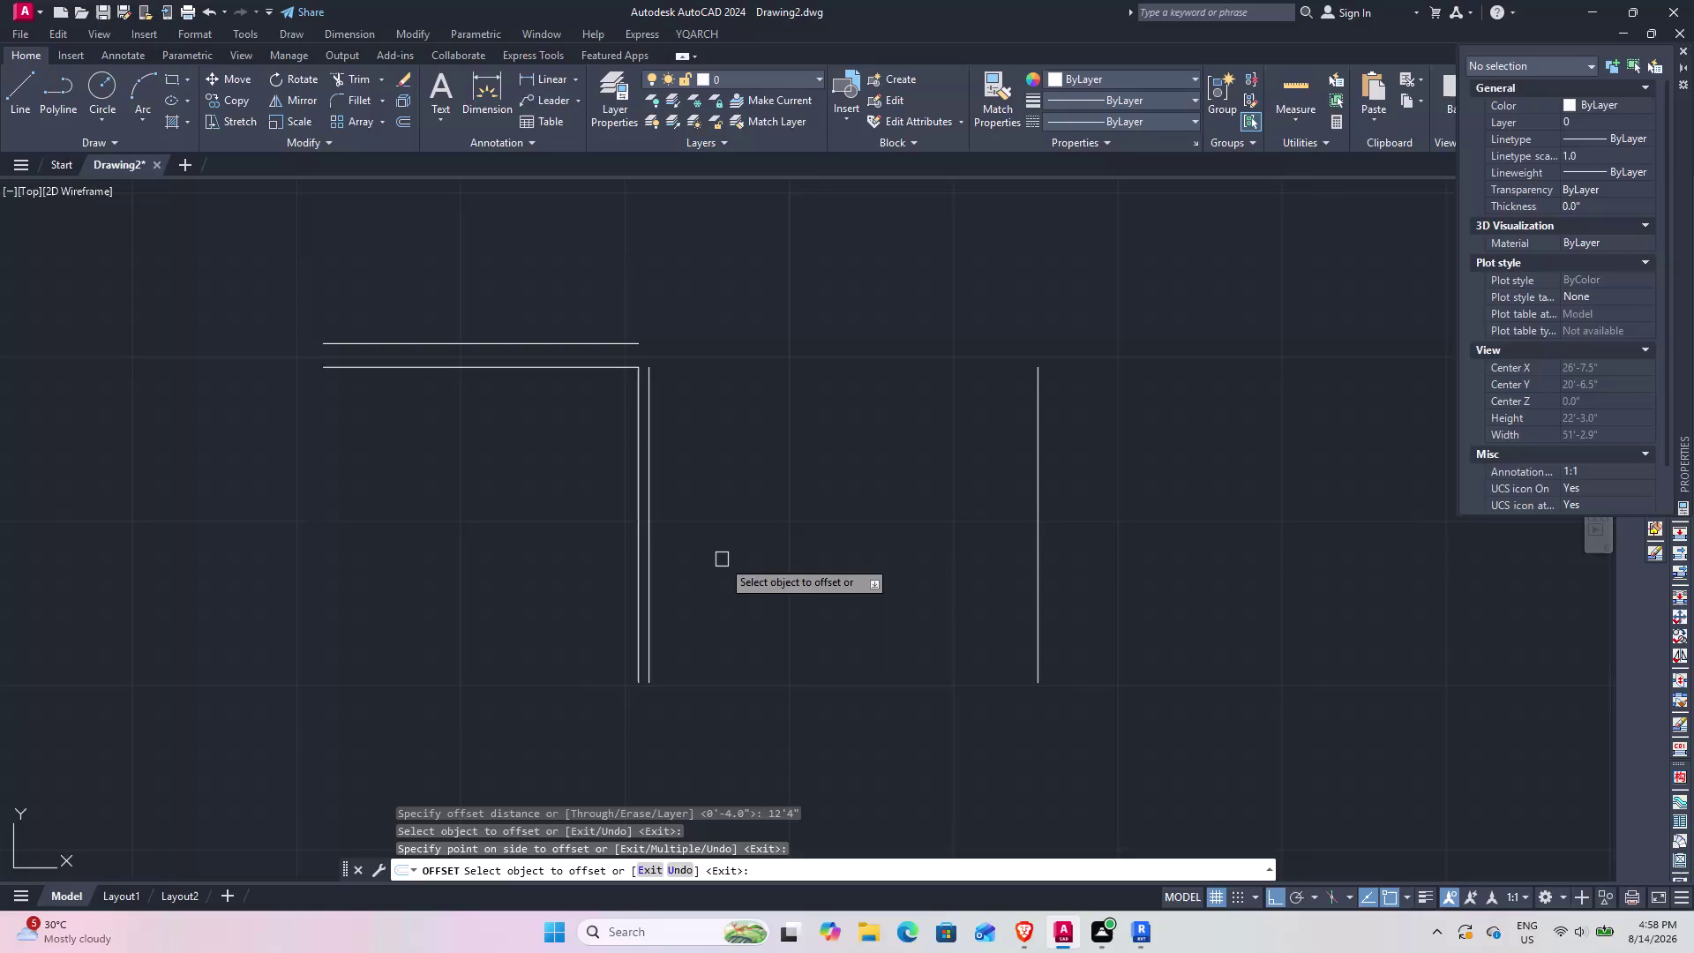
Offset the right-hand vertical wall line 9 inches to its right, forming a double wall.
key(space)
key(space)
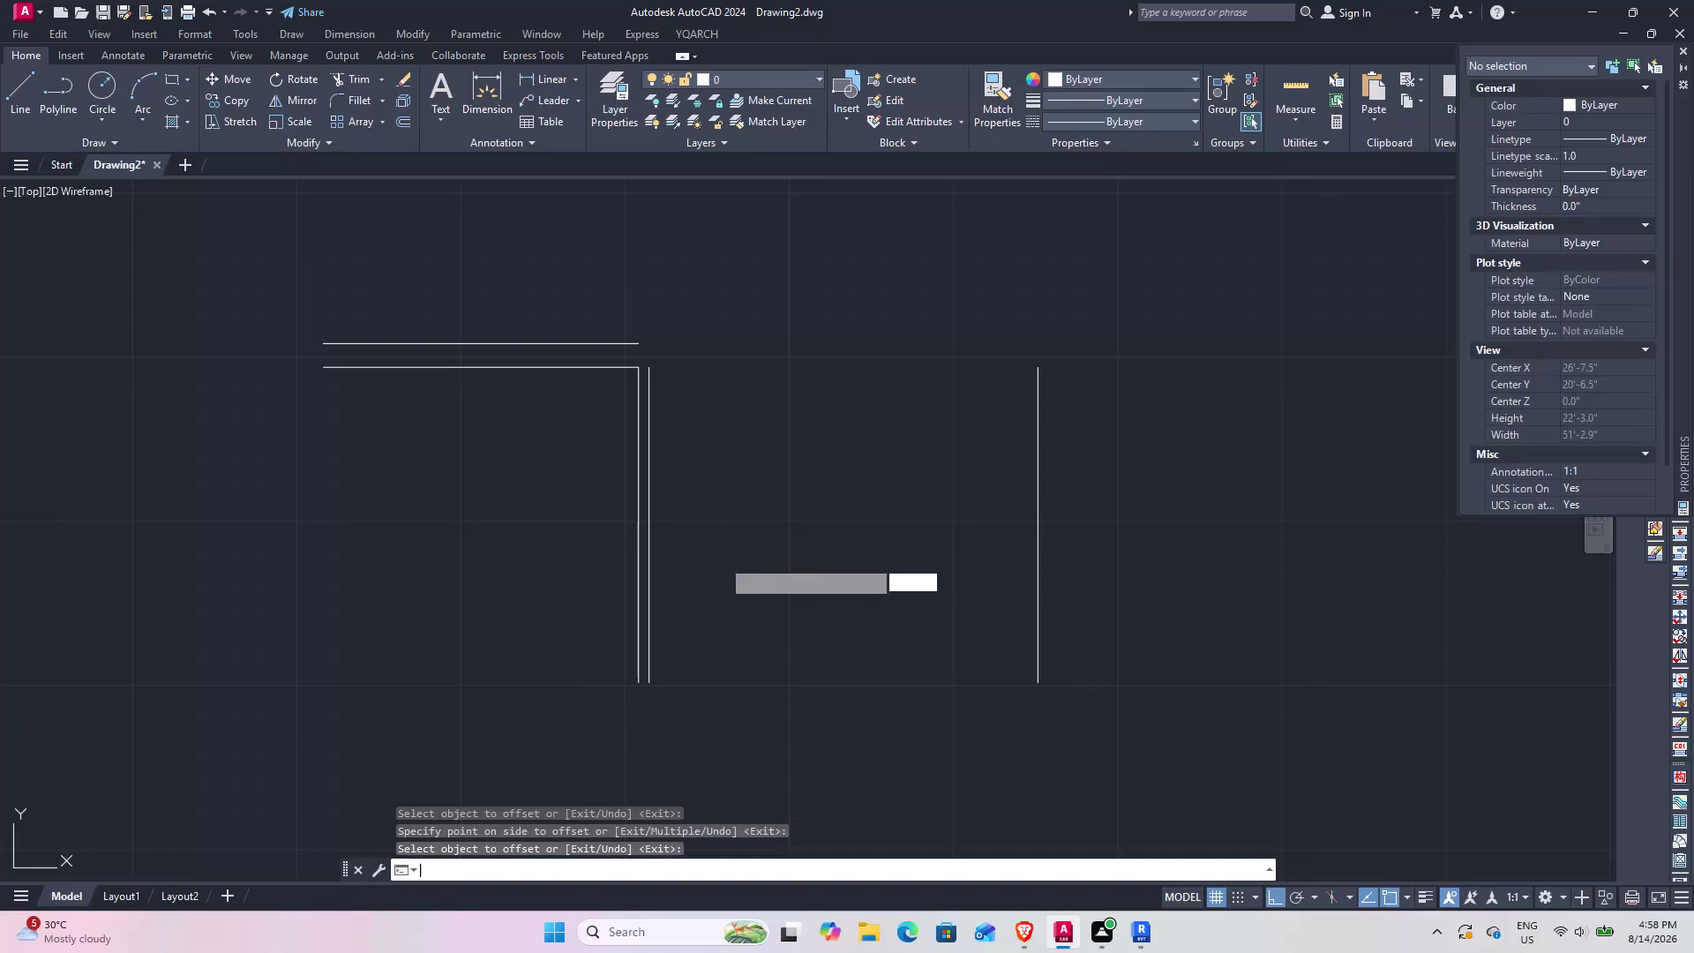
text(9")
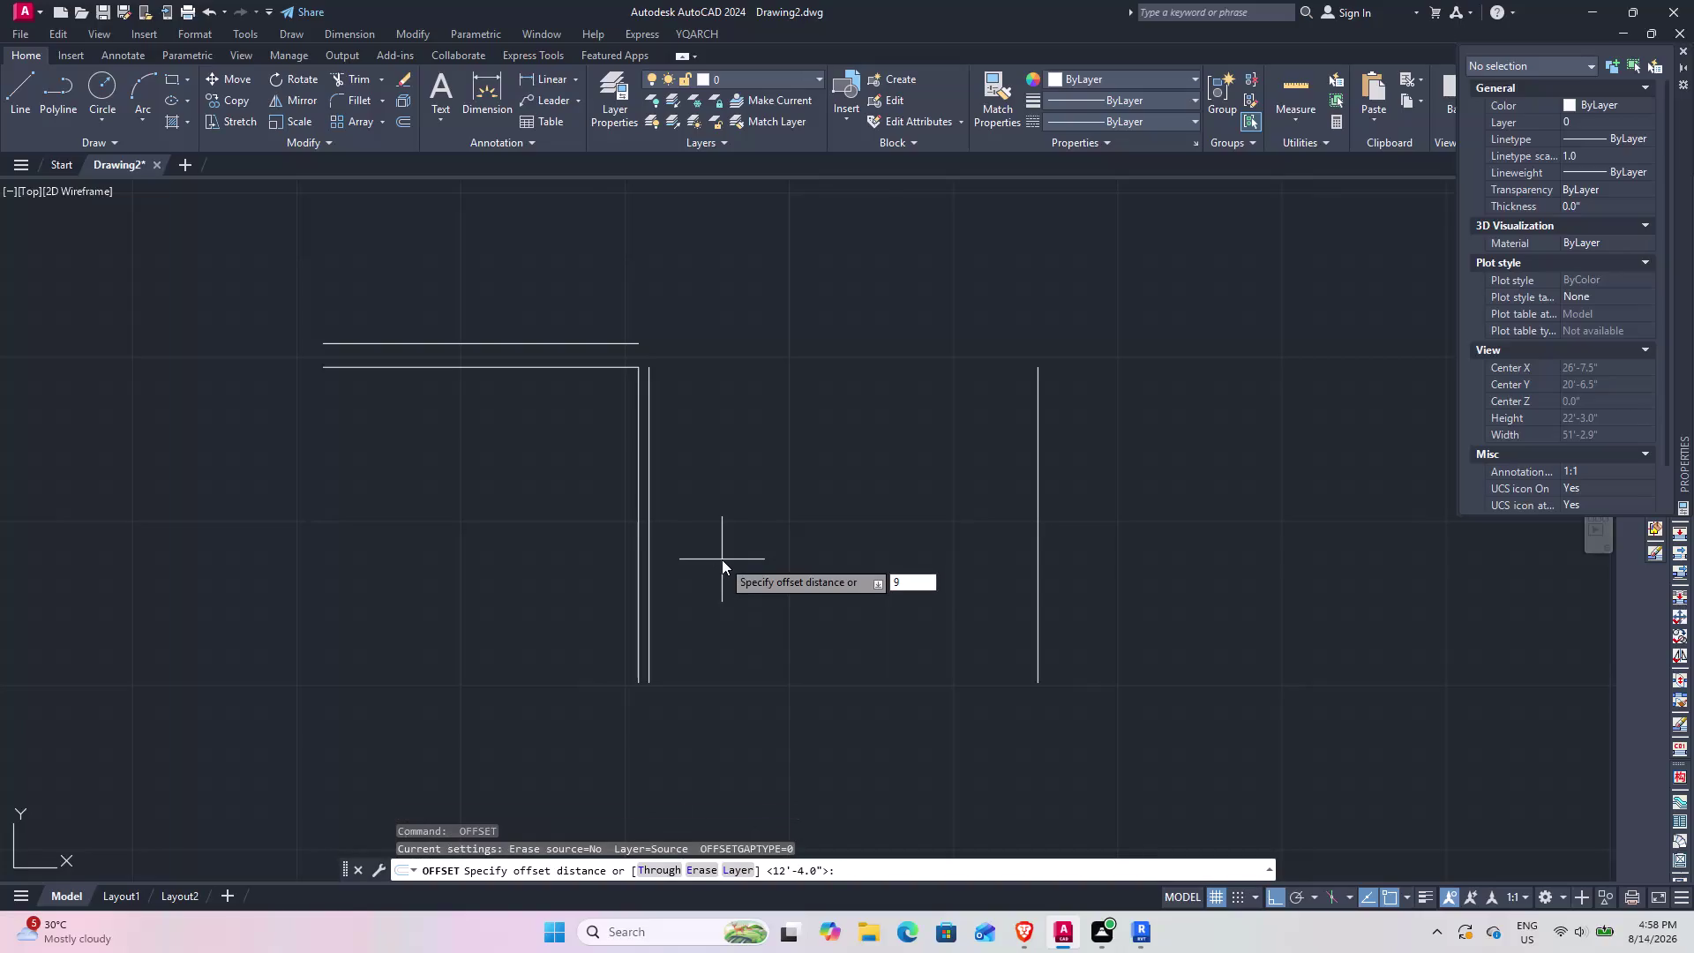
key(Return)
click(1042, 485)
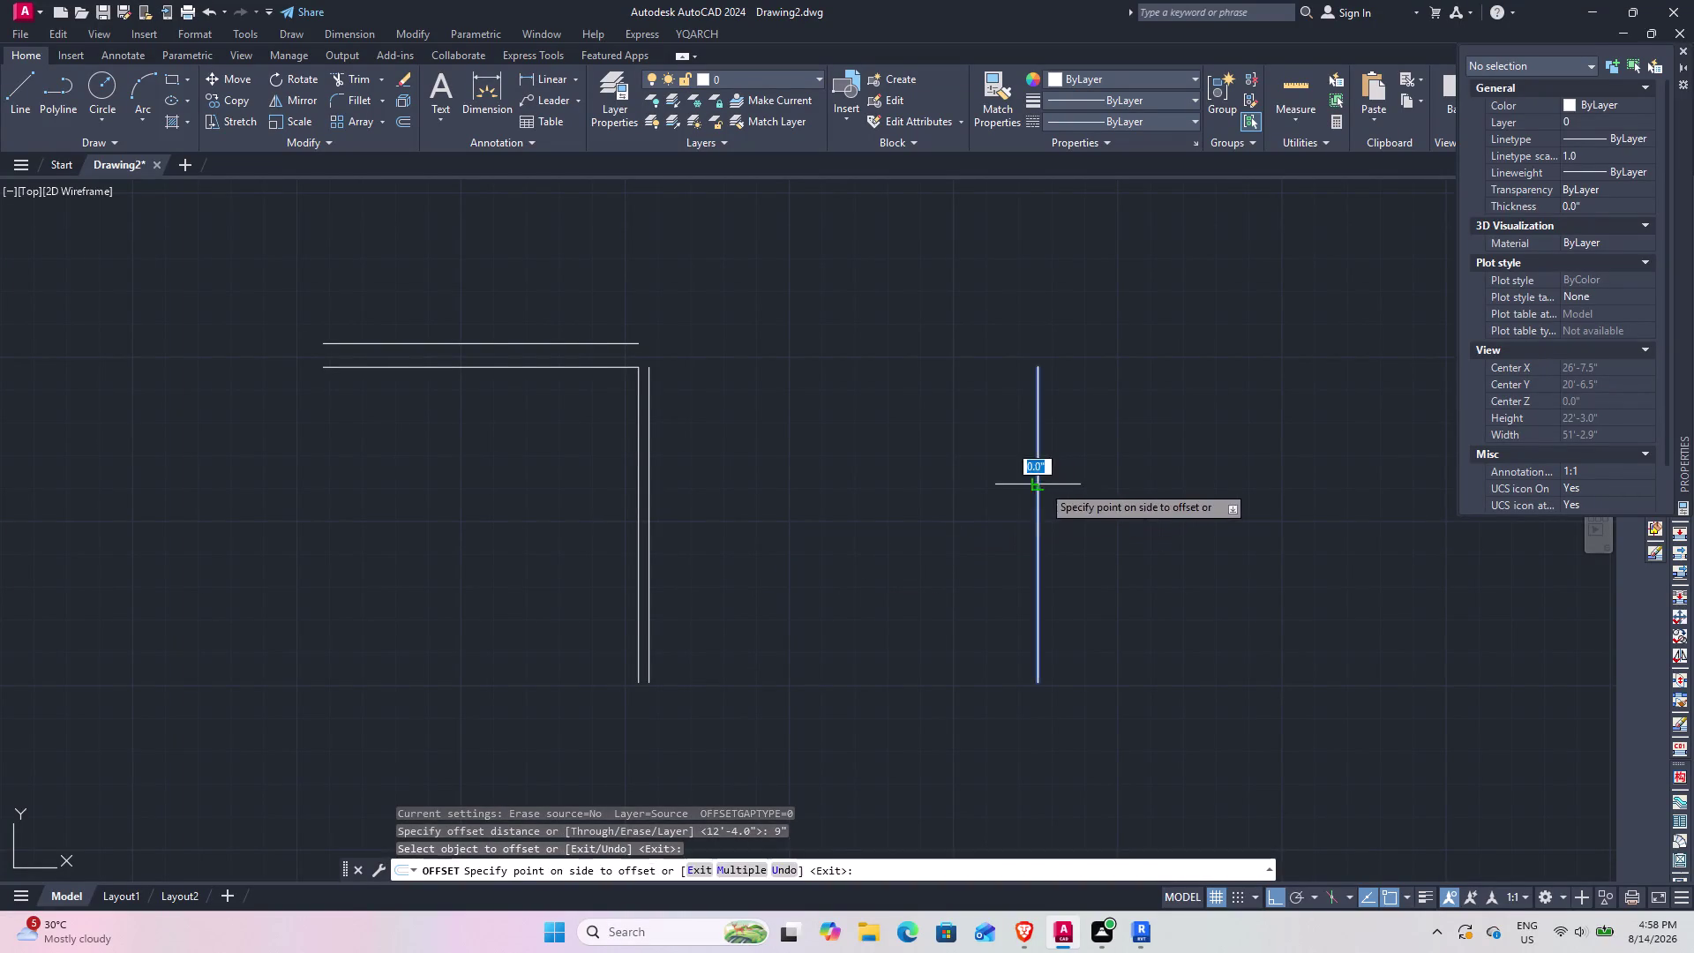
click(1083, 481)
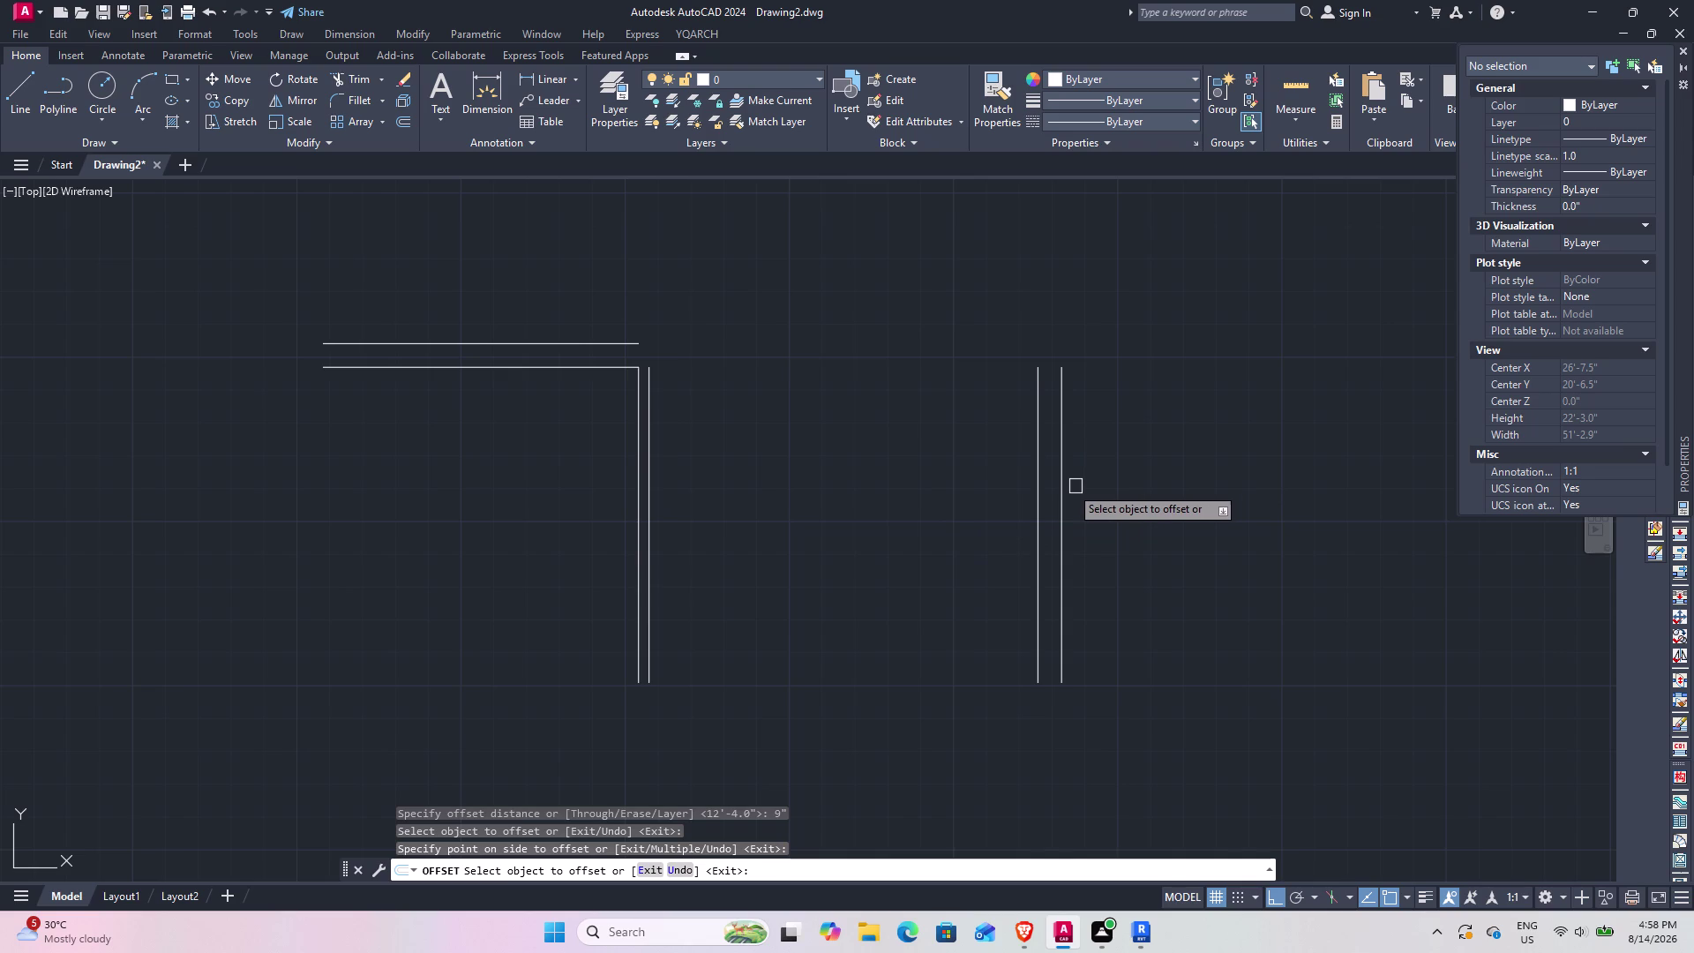
key(Escape)
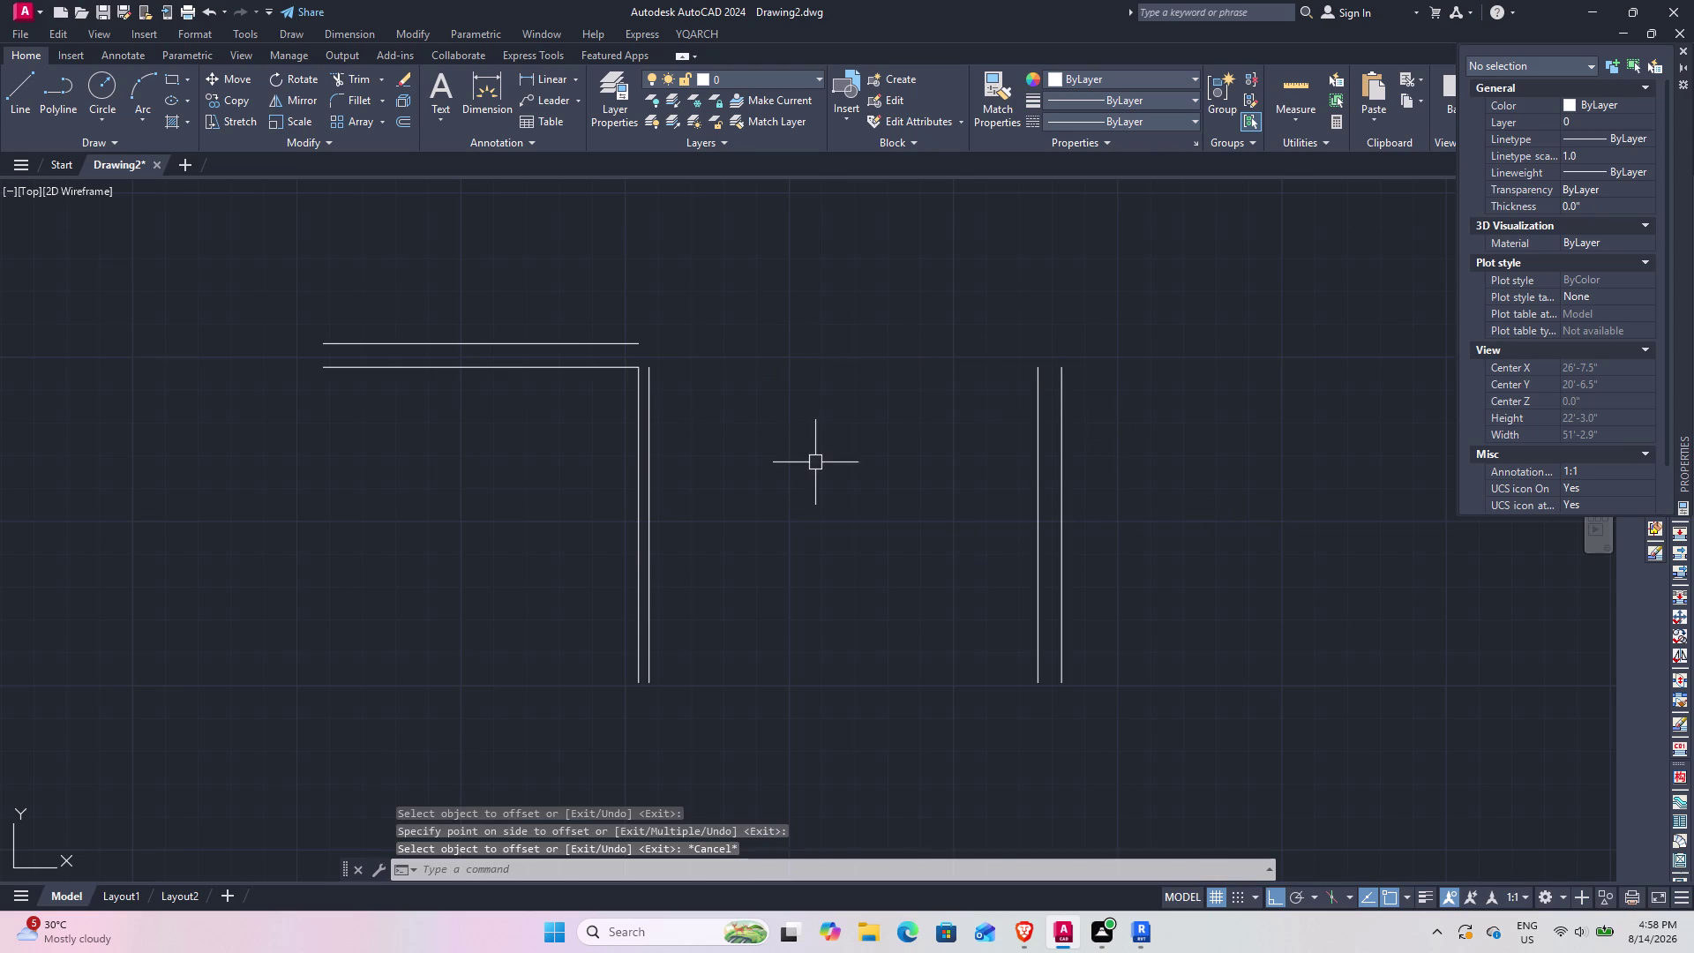
middle_drag(829, 464, 947, 435)
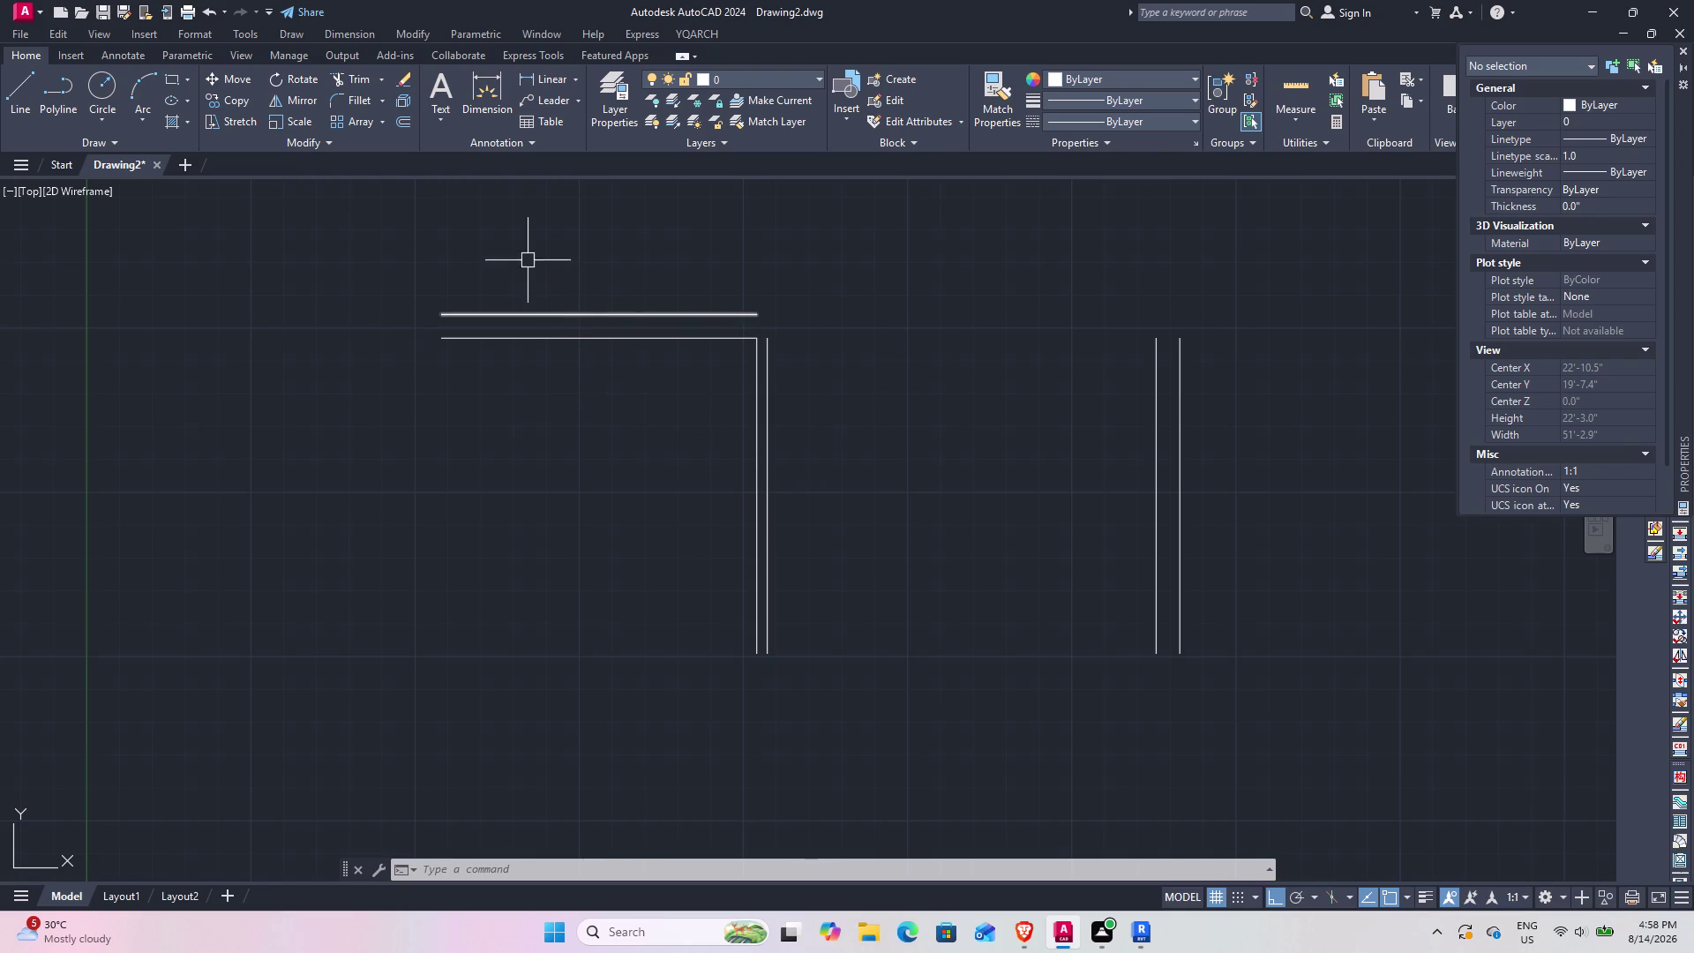
Start a dimension command and cancel it.
click(486, 93)
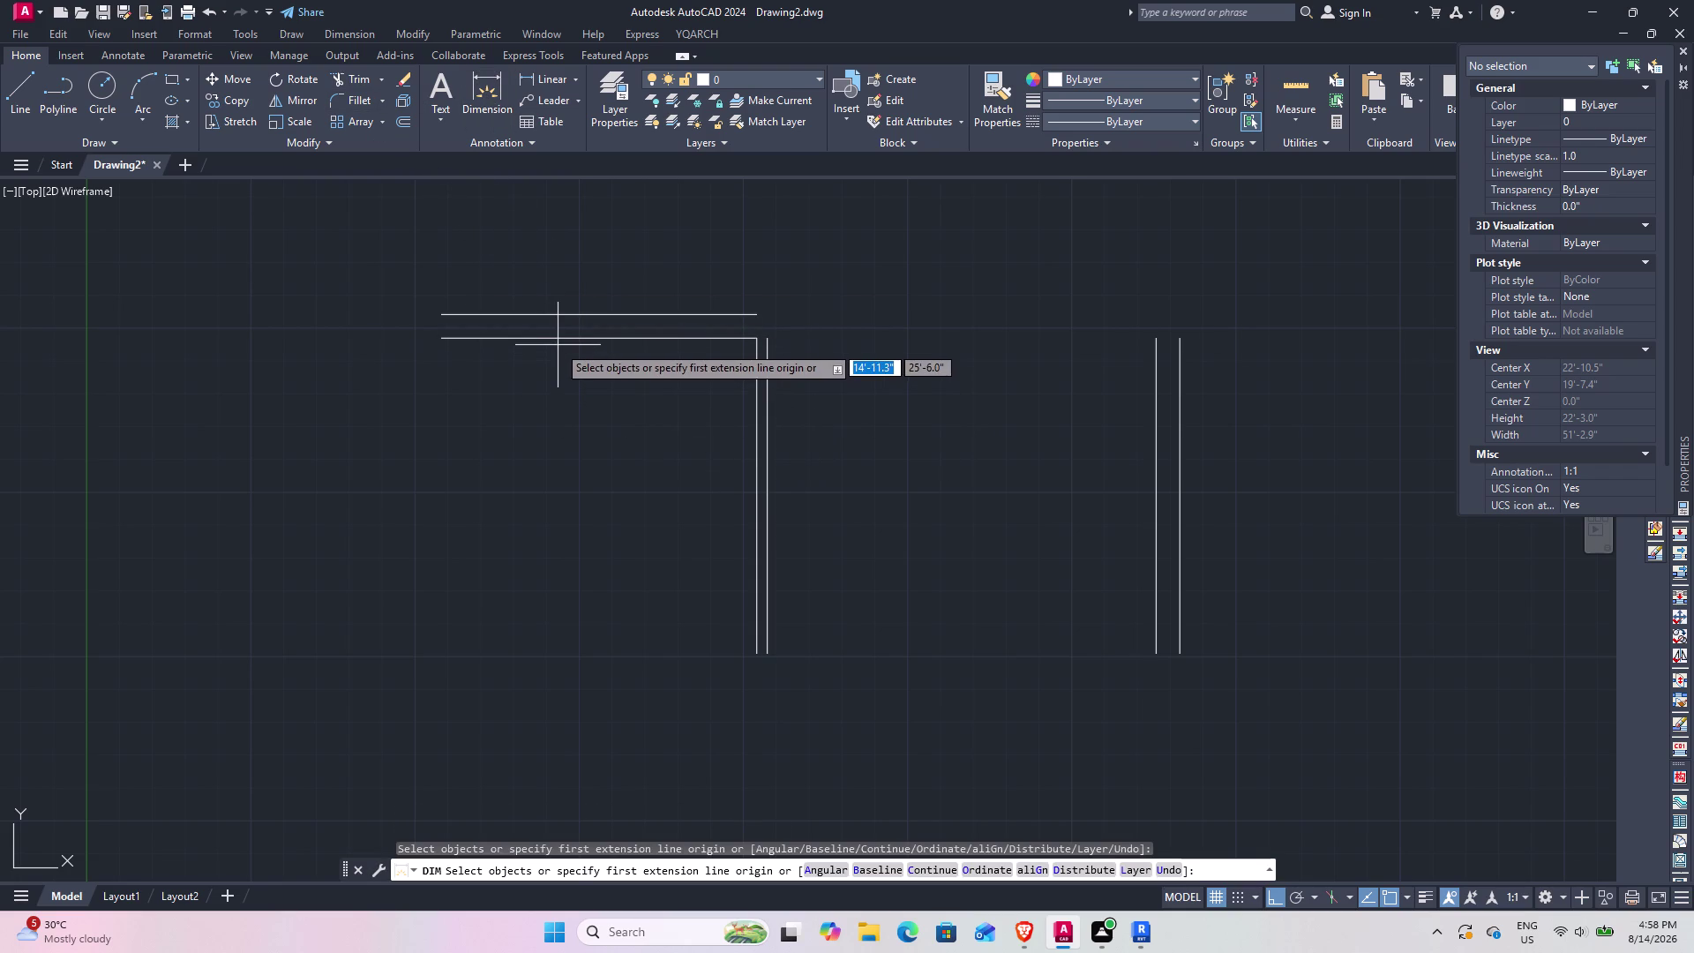
key(Escape)
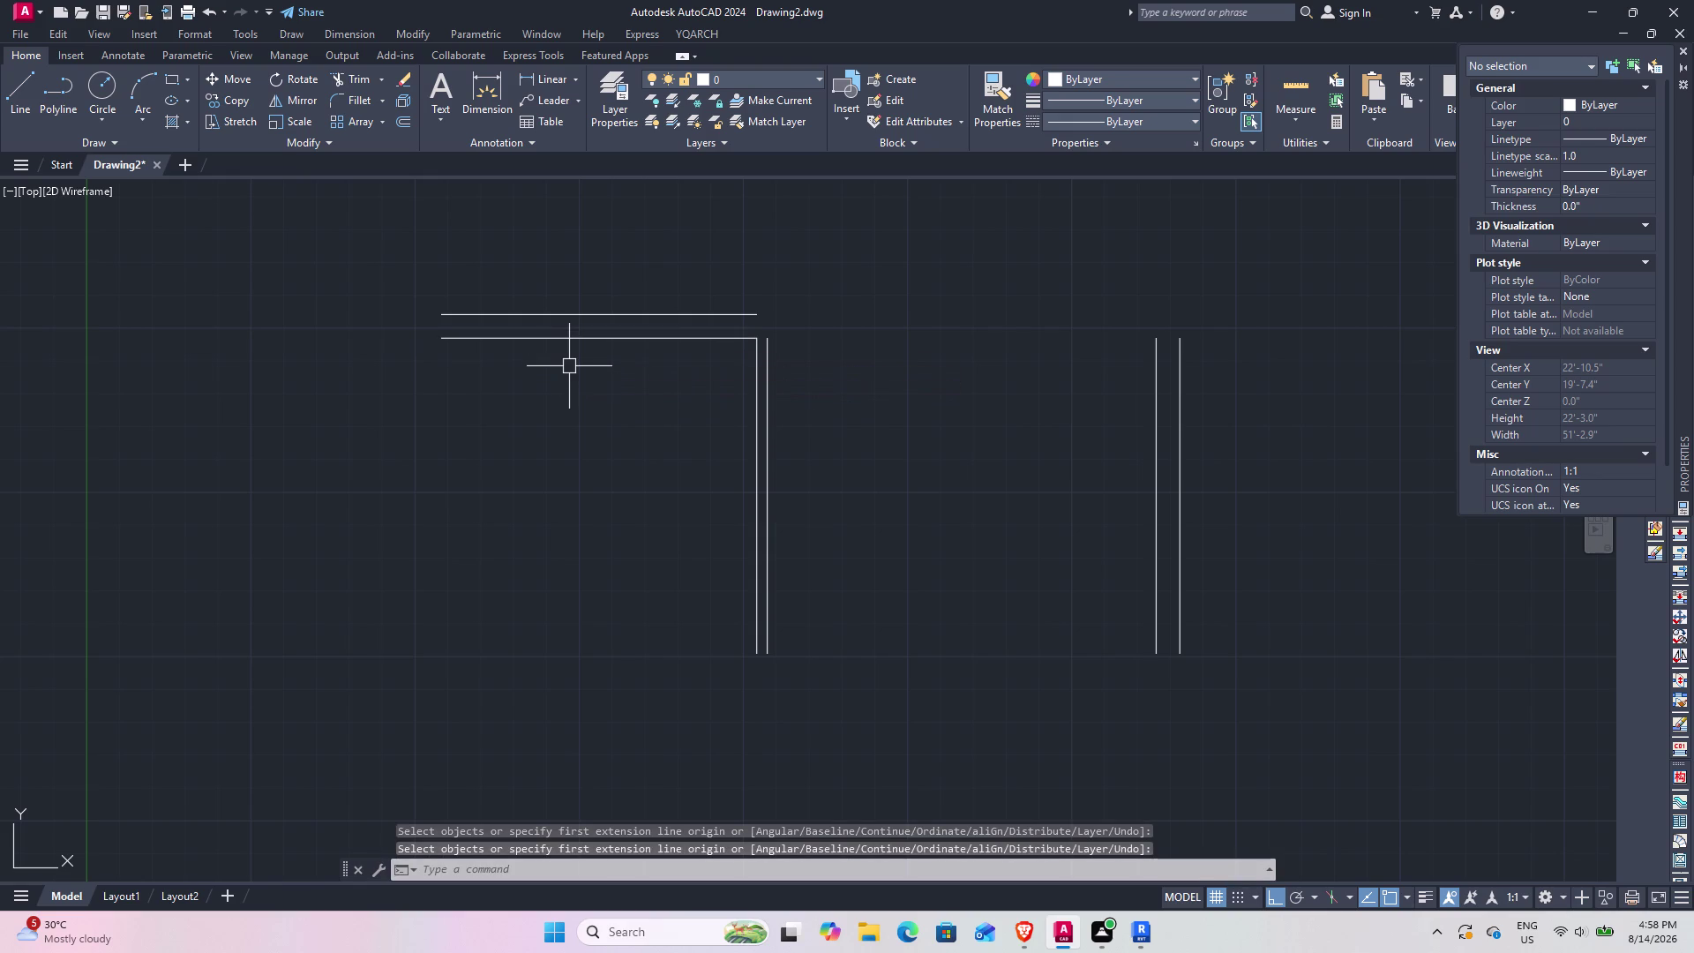
Modify the Standard dimension style to Engineering units with whole-inch 0'-0" precision.
text(D)
key(space)
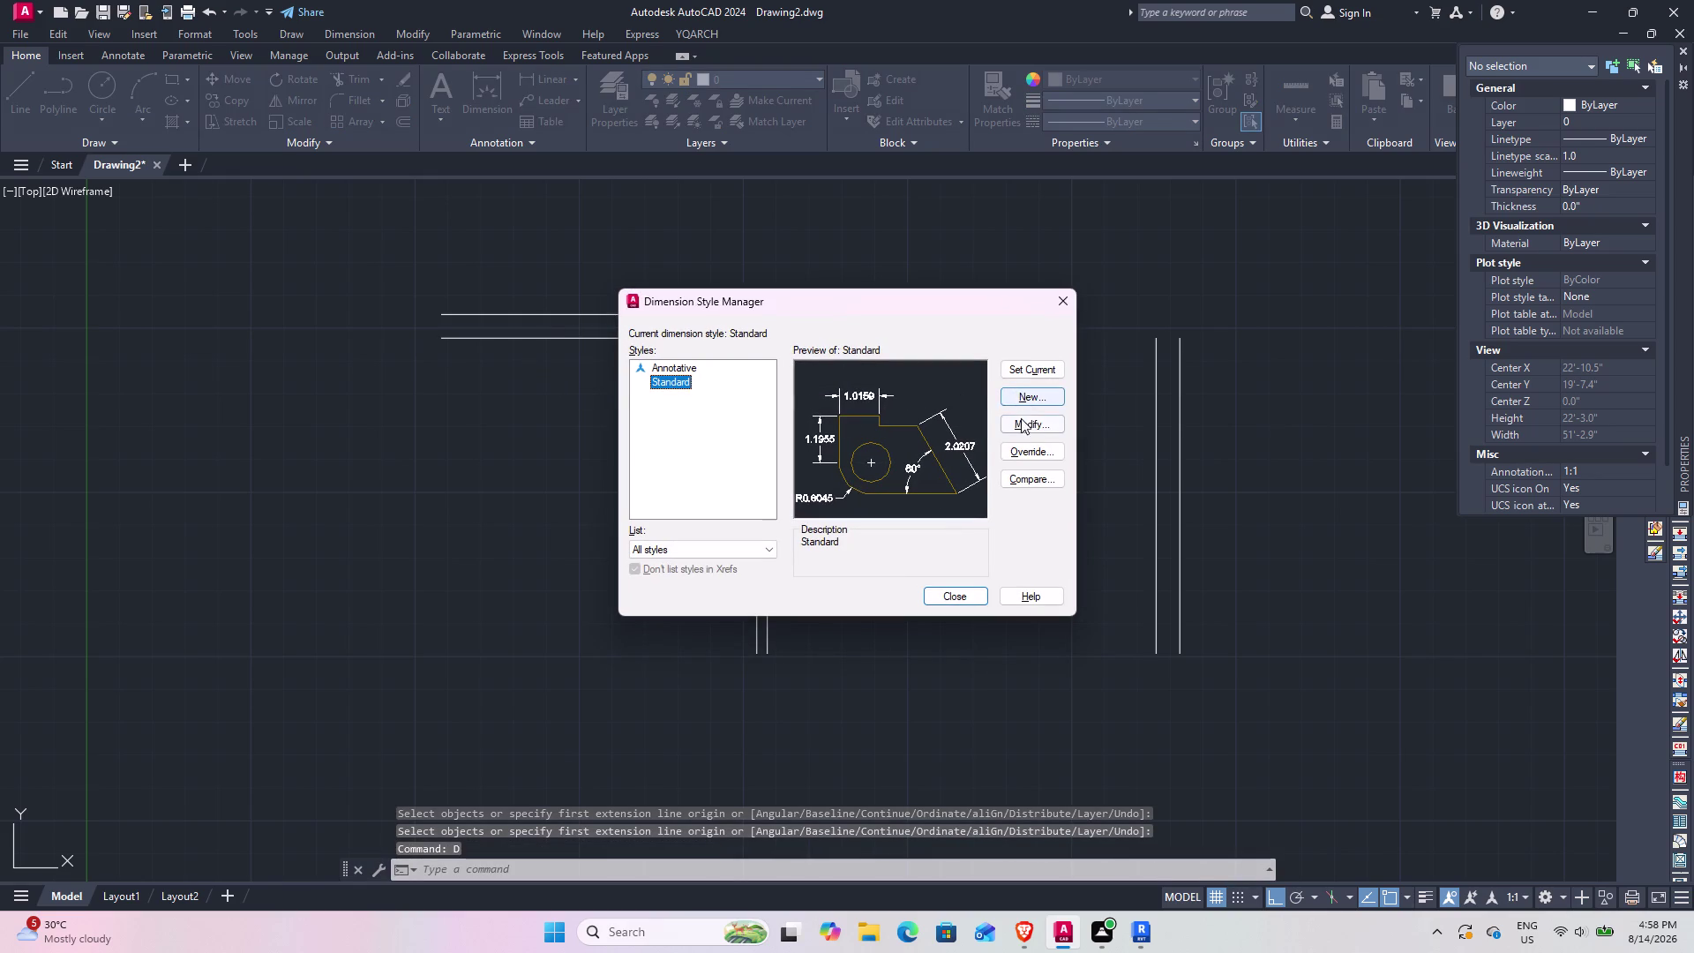
click(1021, 423)
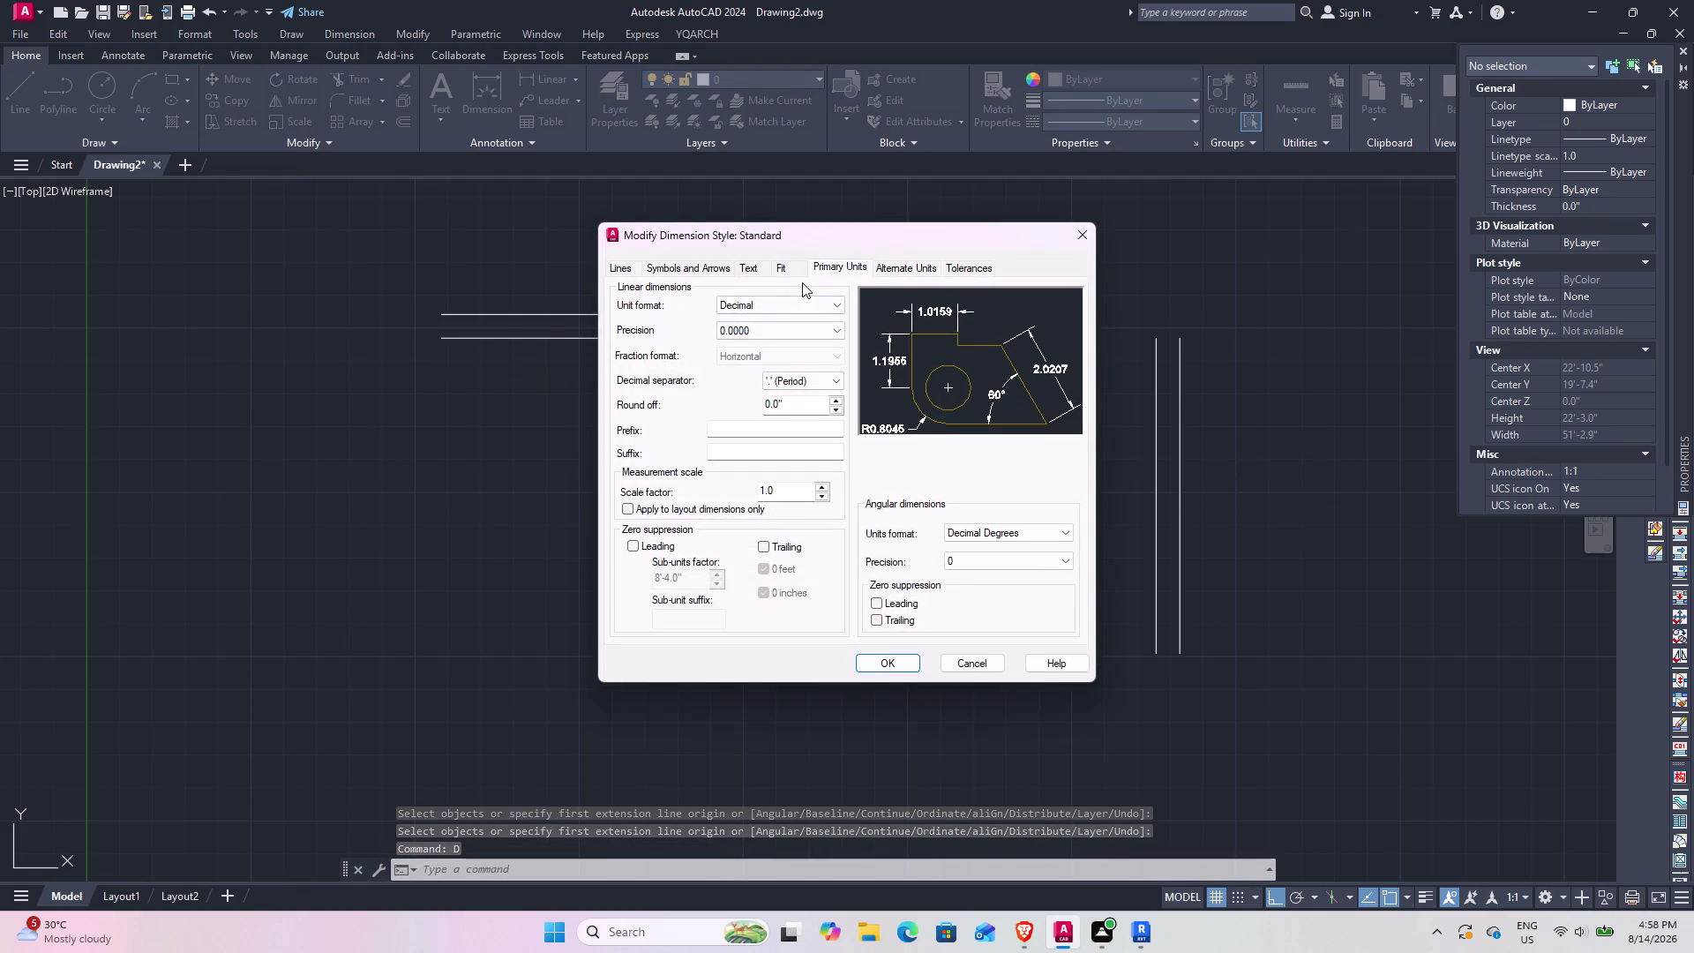
click(777, 305)
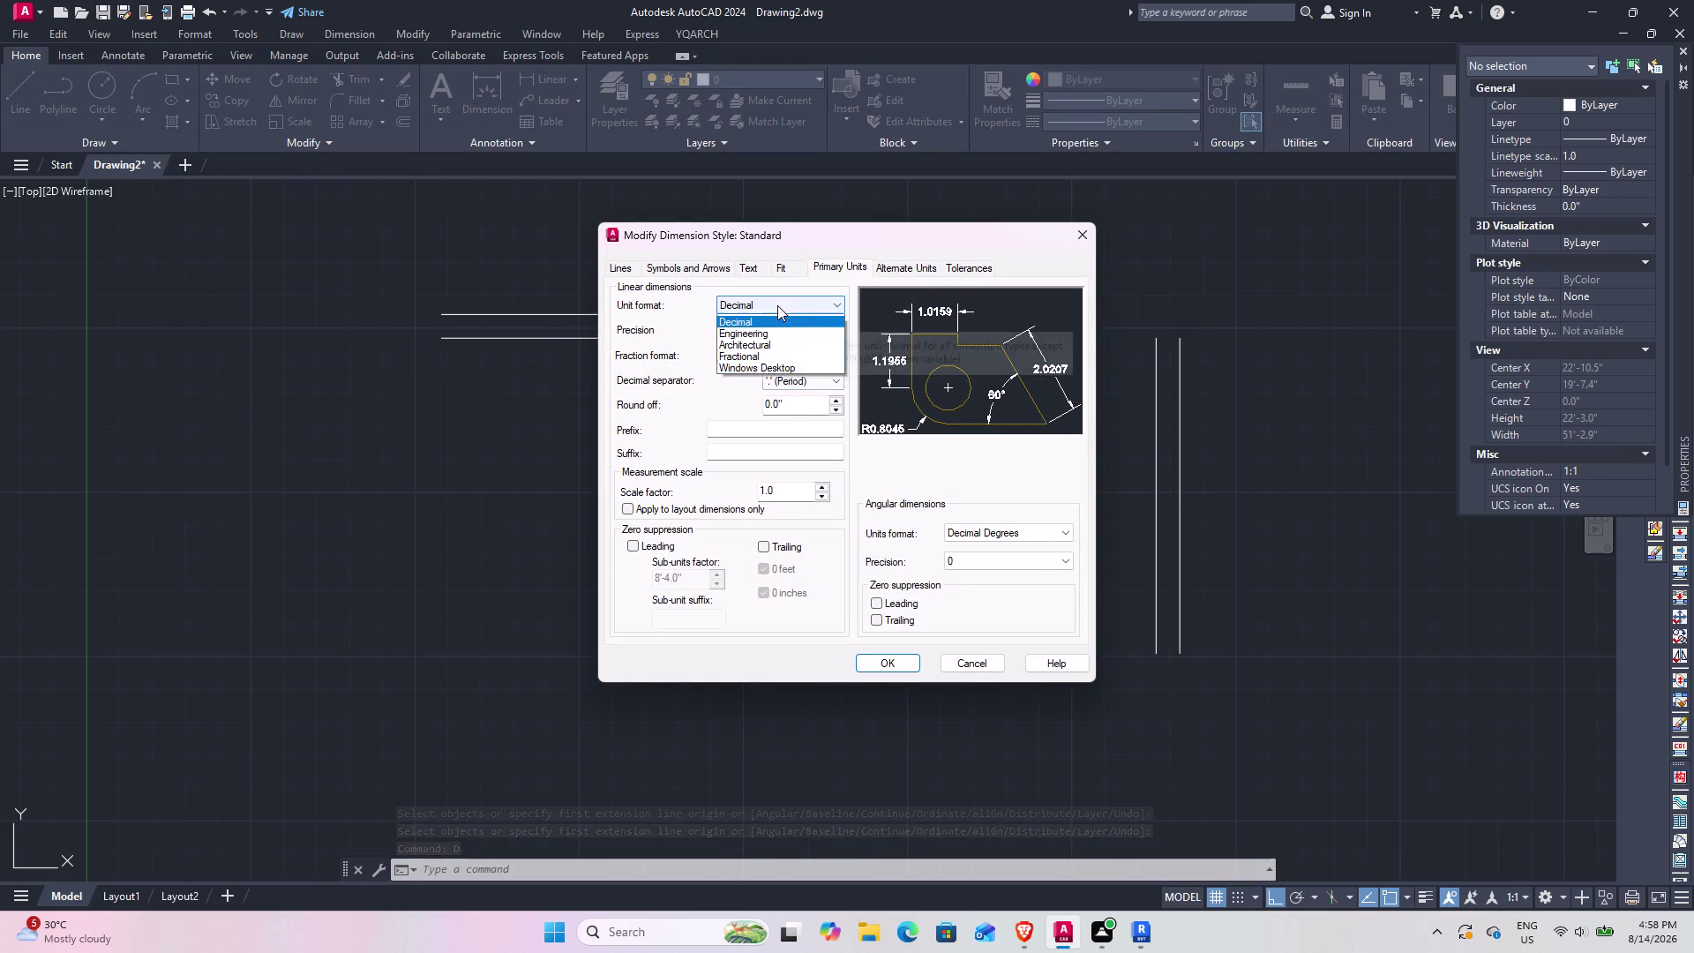
click(768, 342)
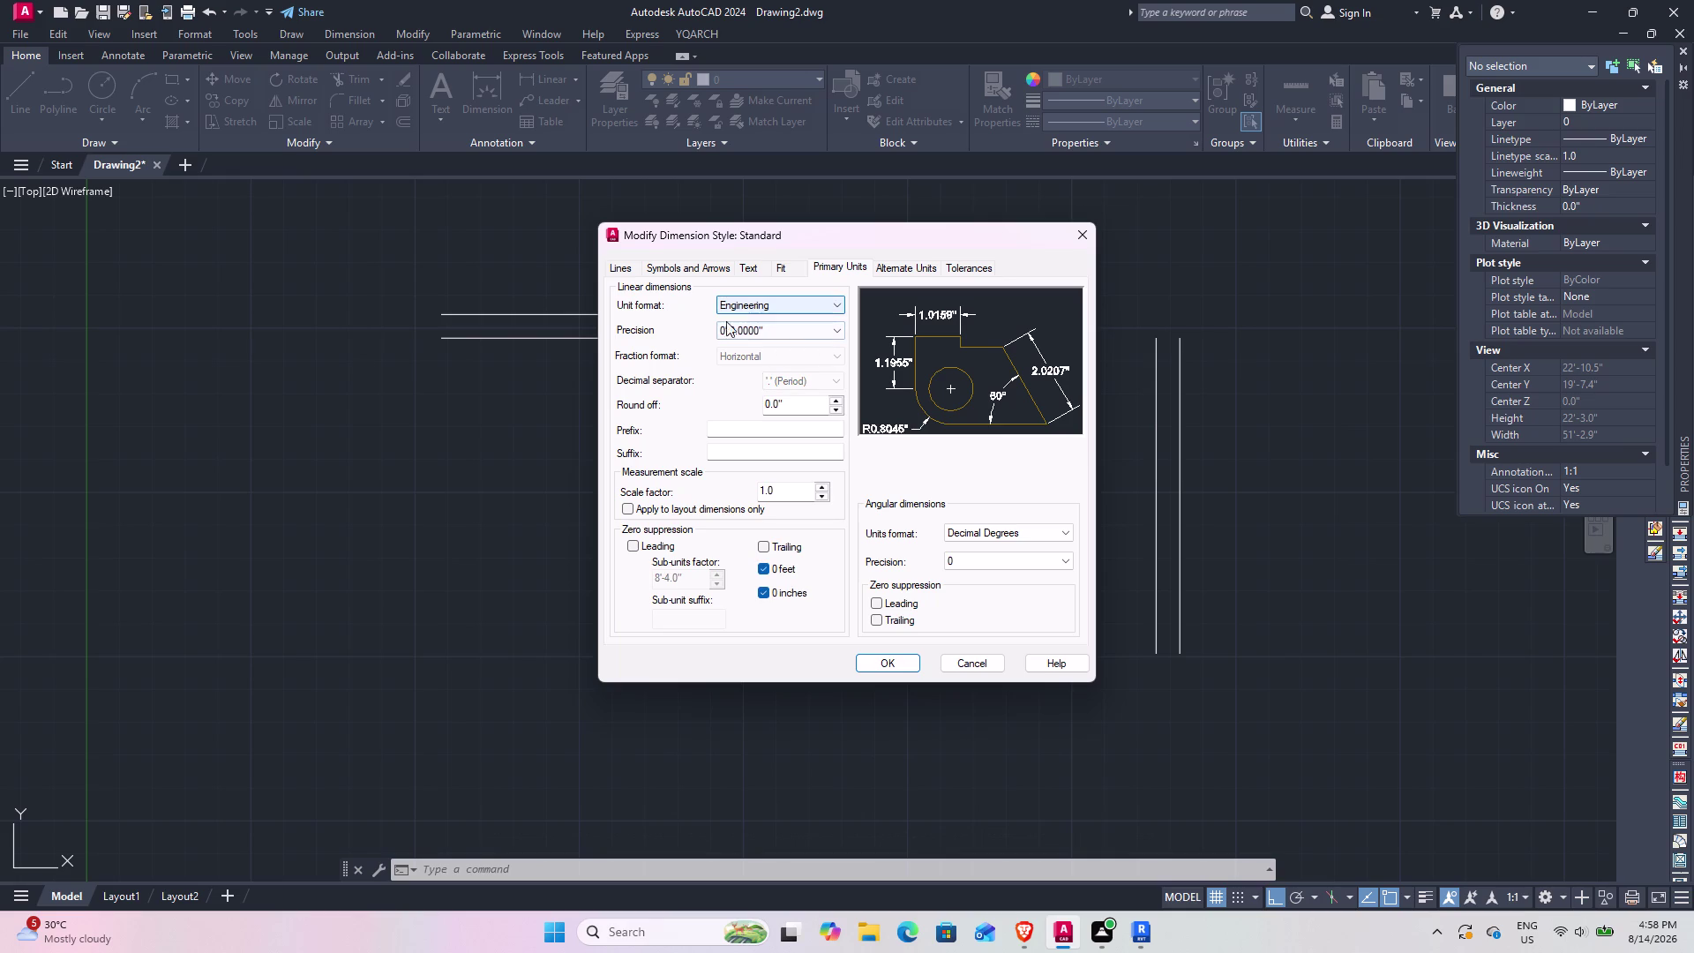
click(771, 325)
click(763, 345)
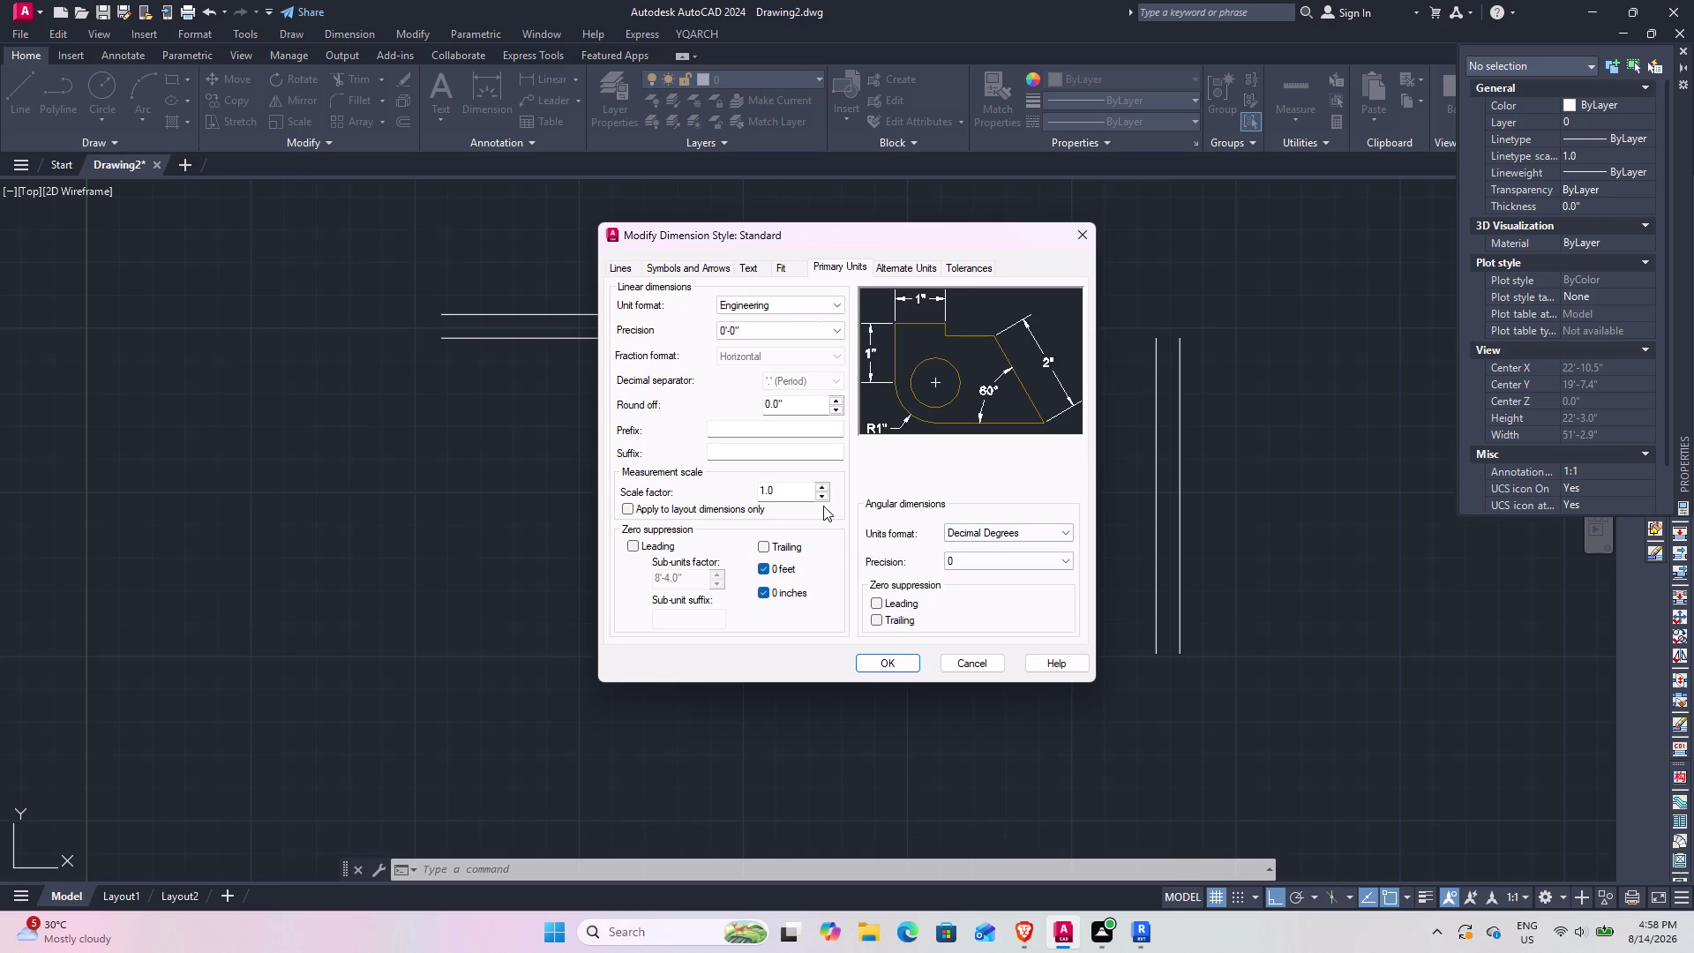
Set the dimension text height to 5 inches.
click(791, 265)
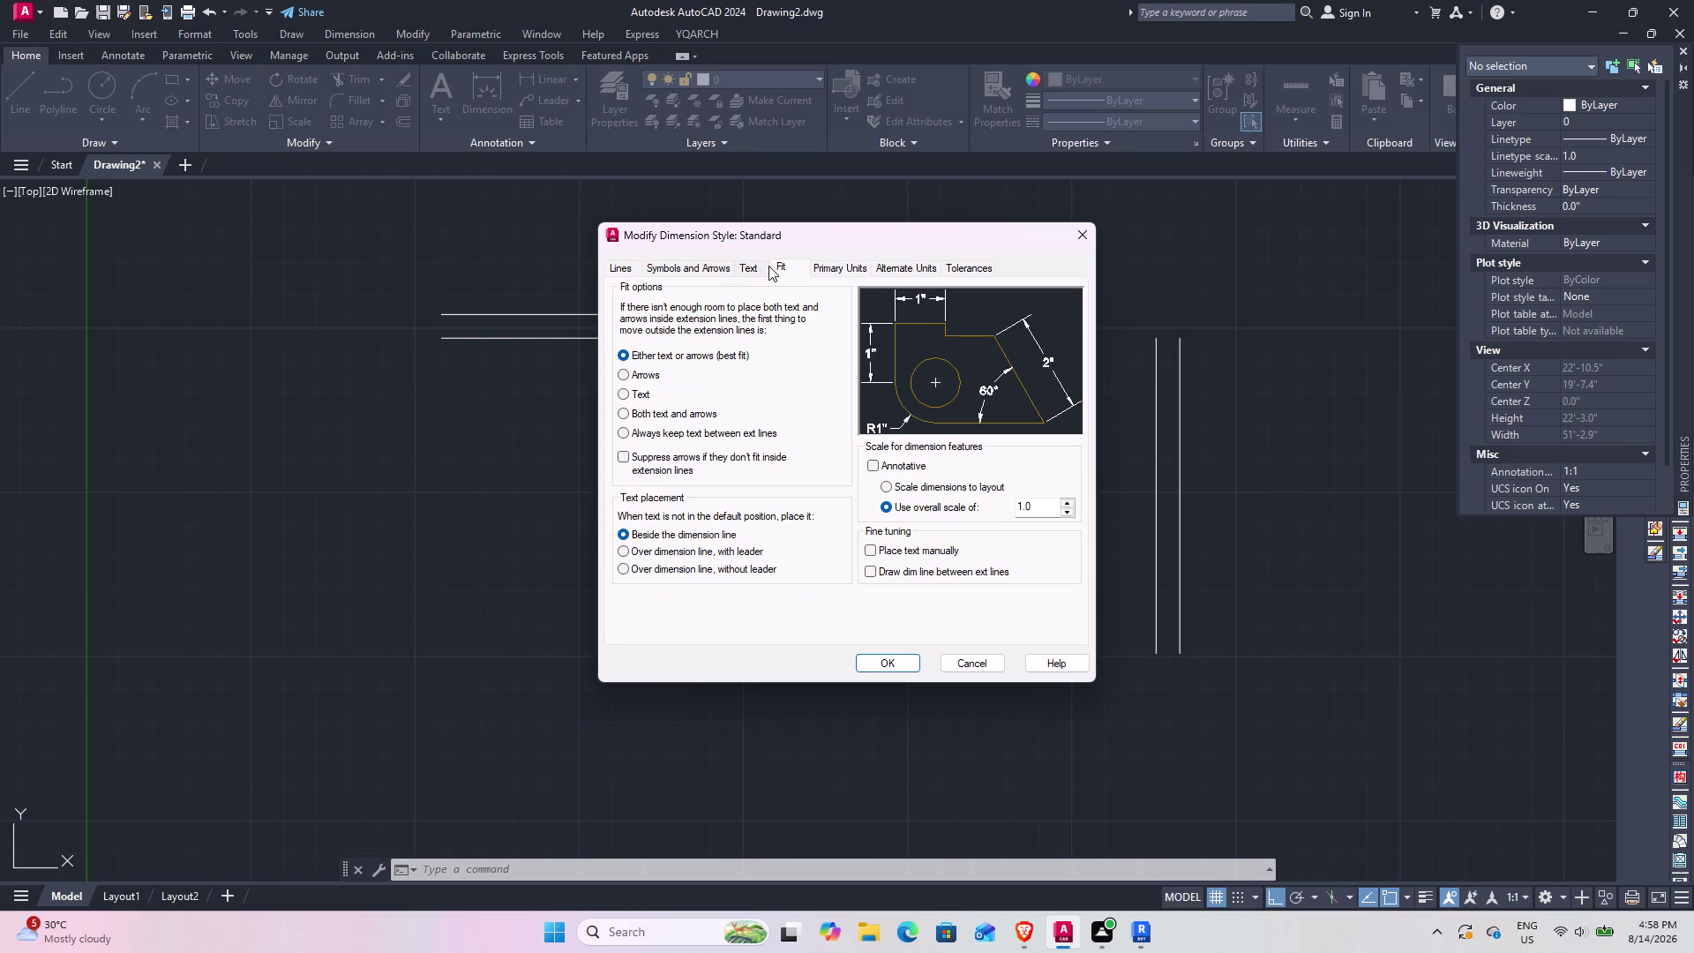
click(743, 266)
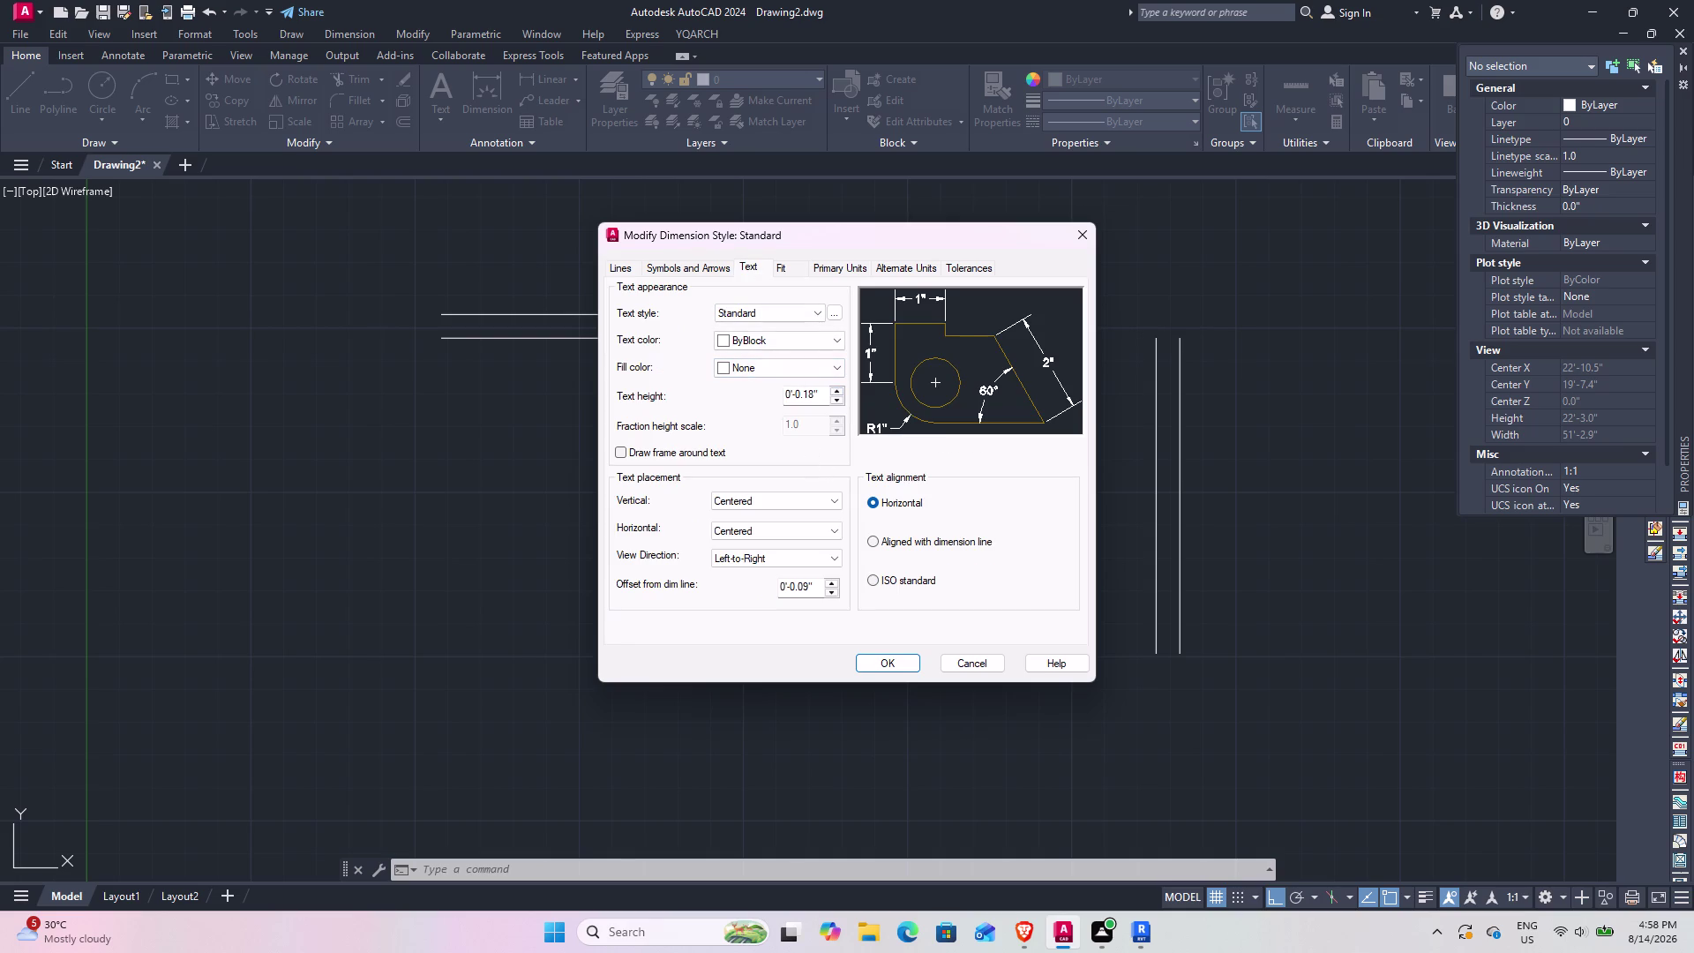
drag(821, 390, 740, 390)
text(5")
key(Return)
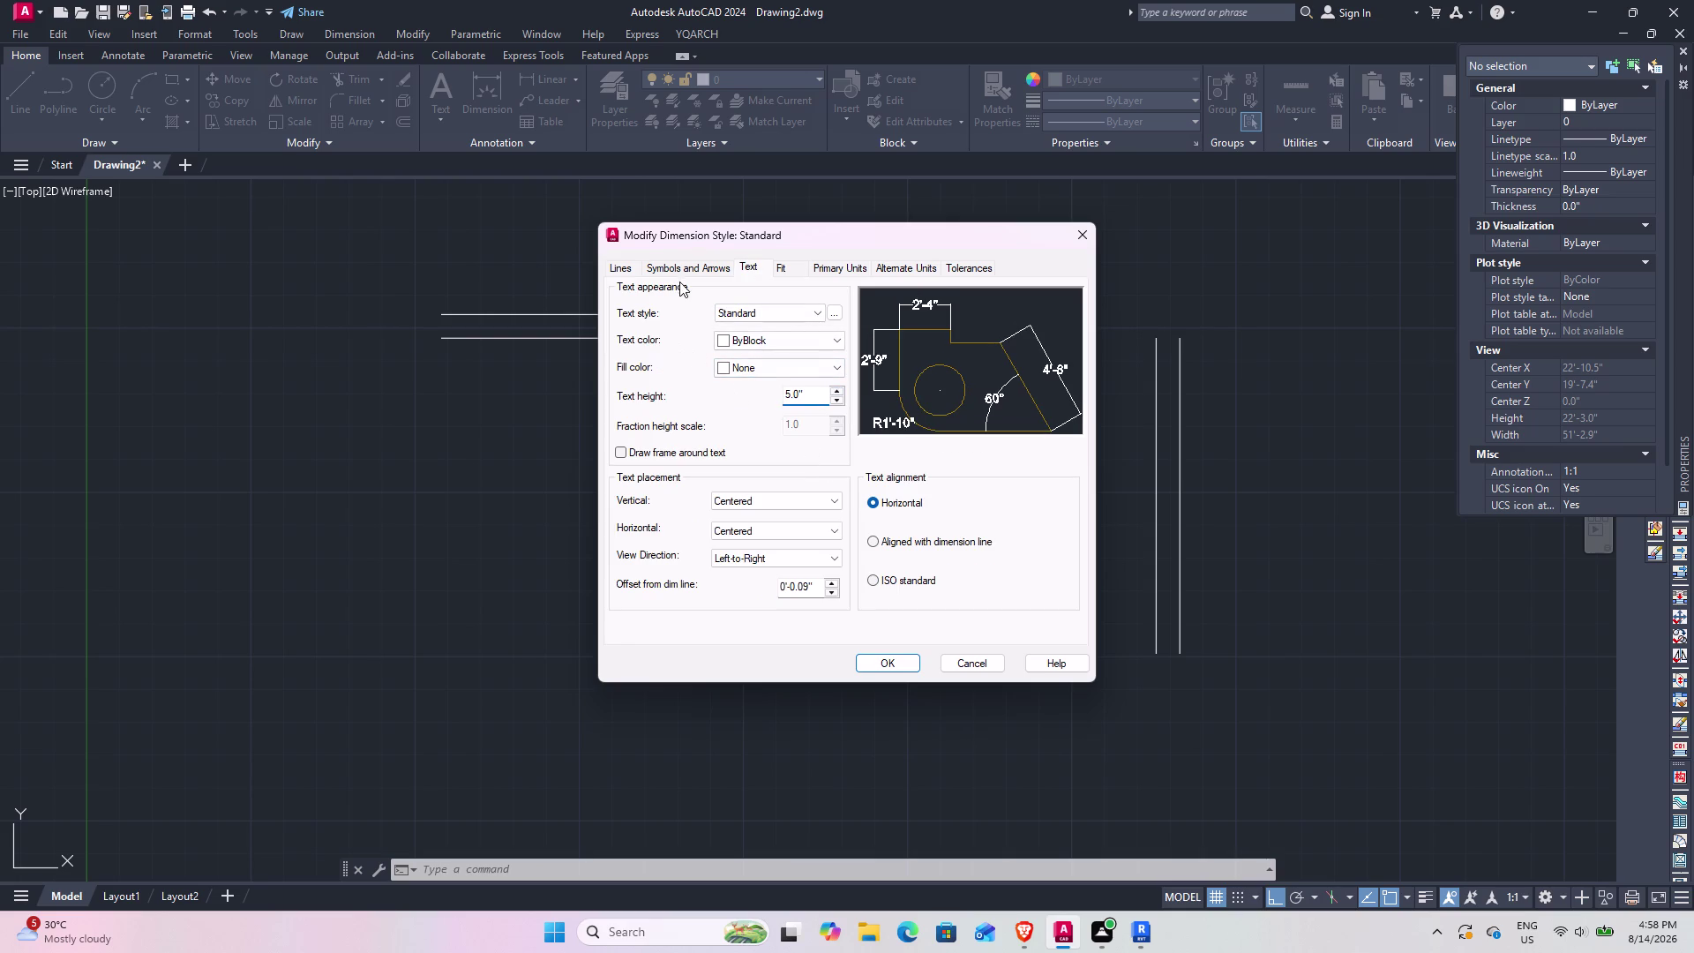
Suppress the first extension line, accept the style, and close the manager.
click(680, 266)
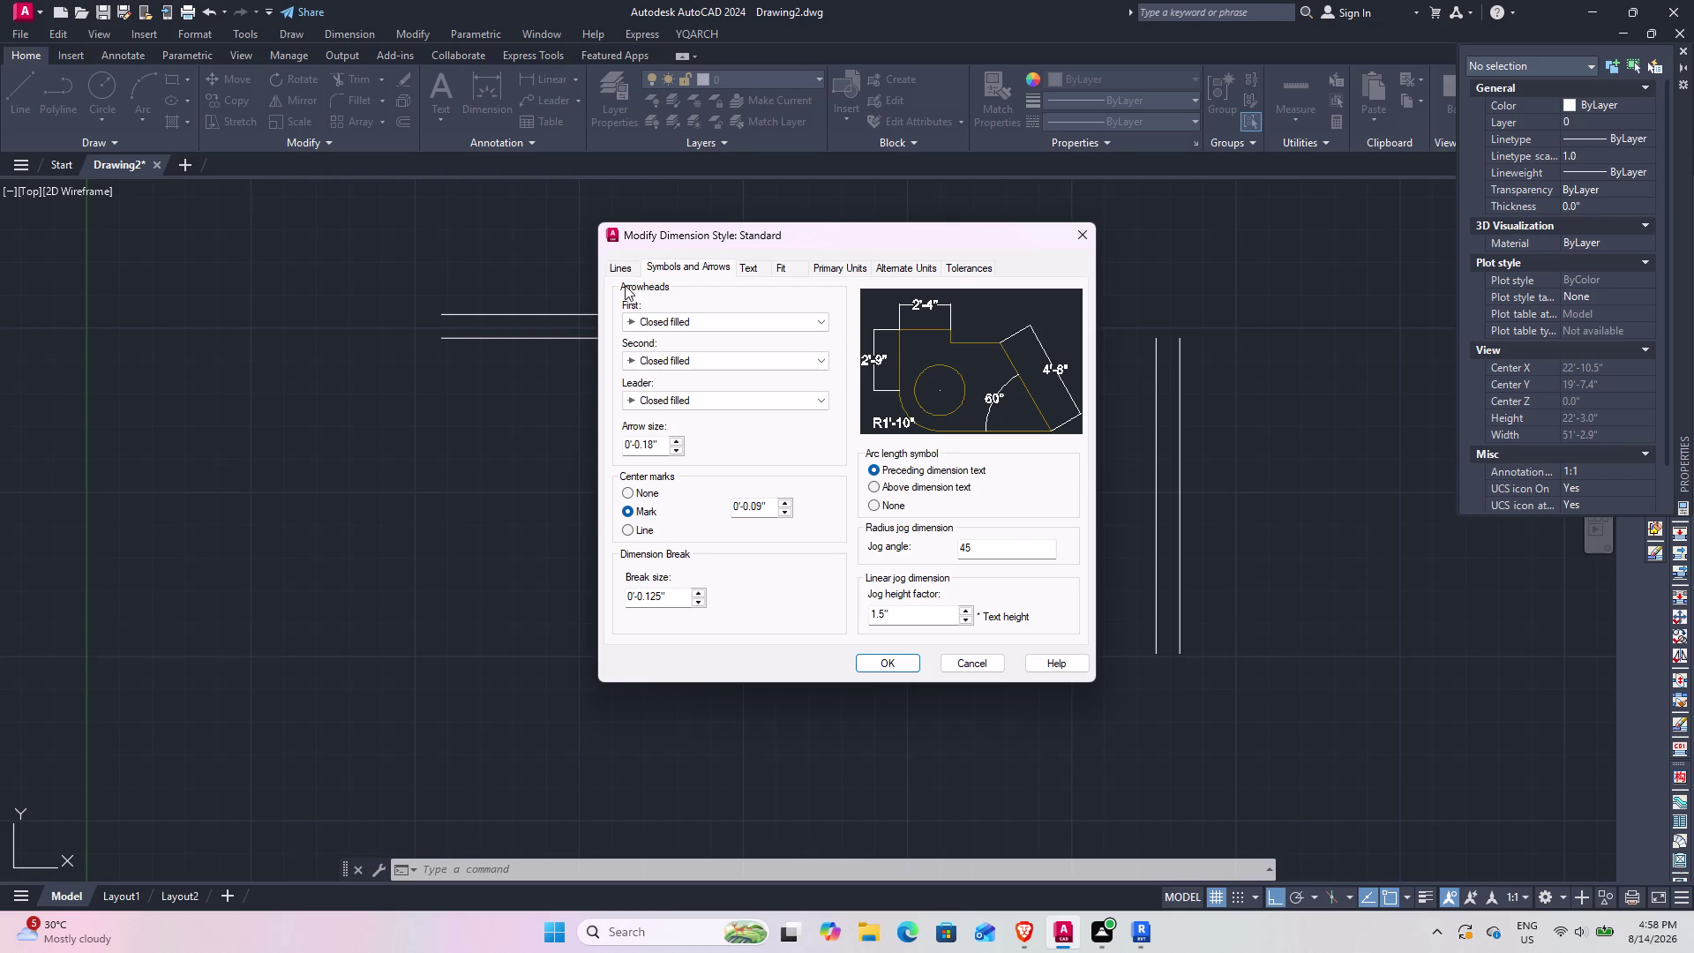
double_click(620, 257)
click(684, 583)
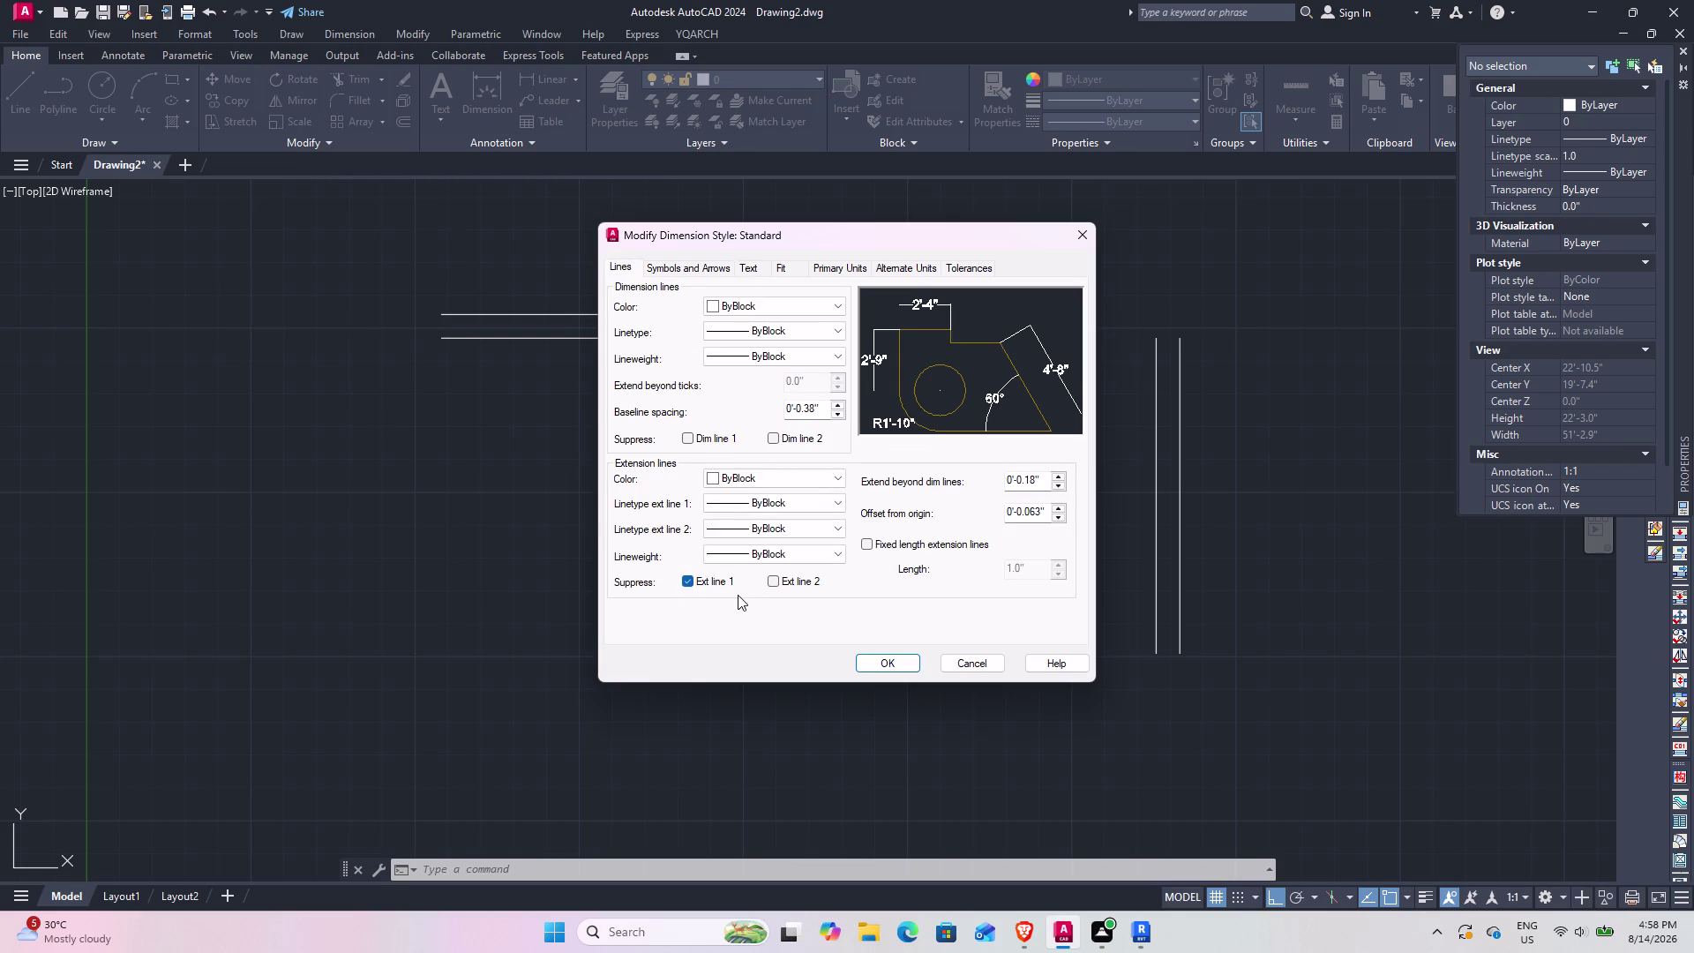
click(775, 581)
click(896, 664)
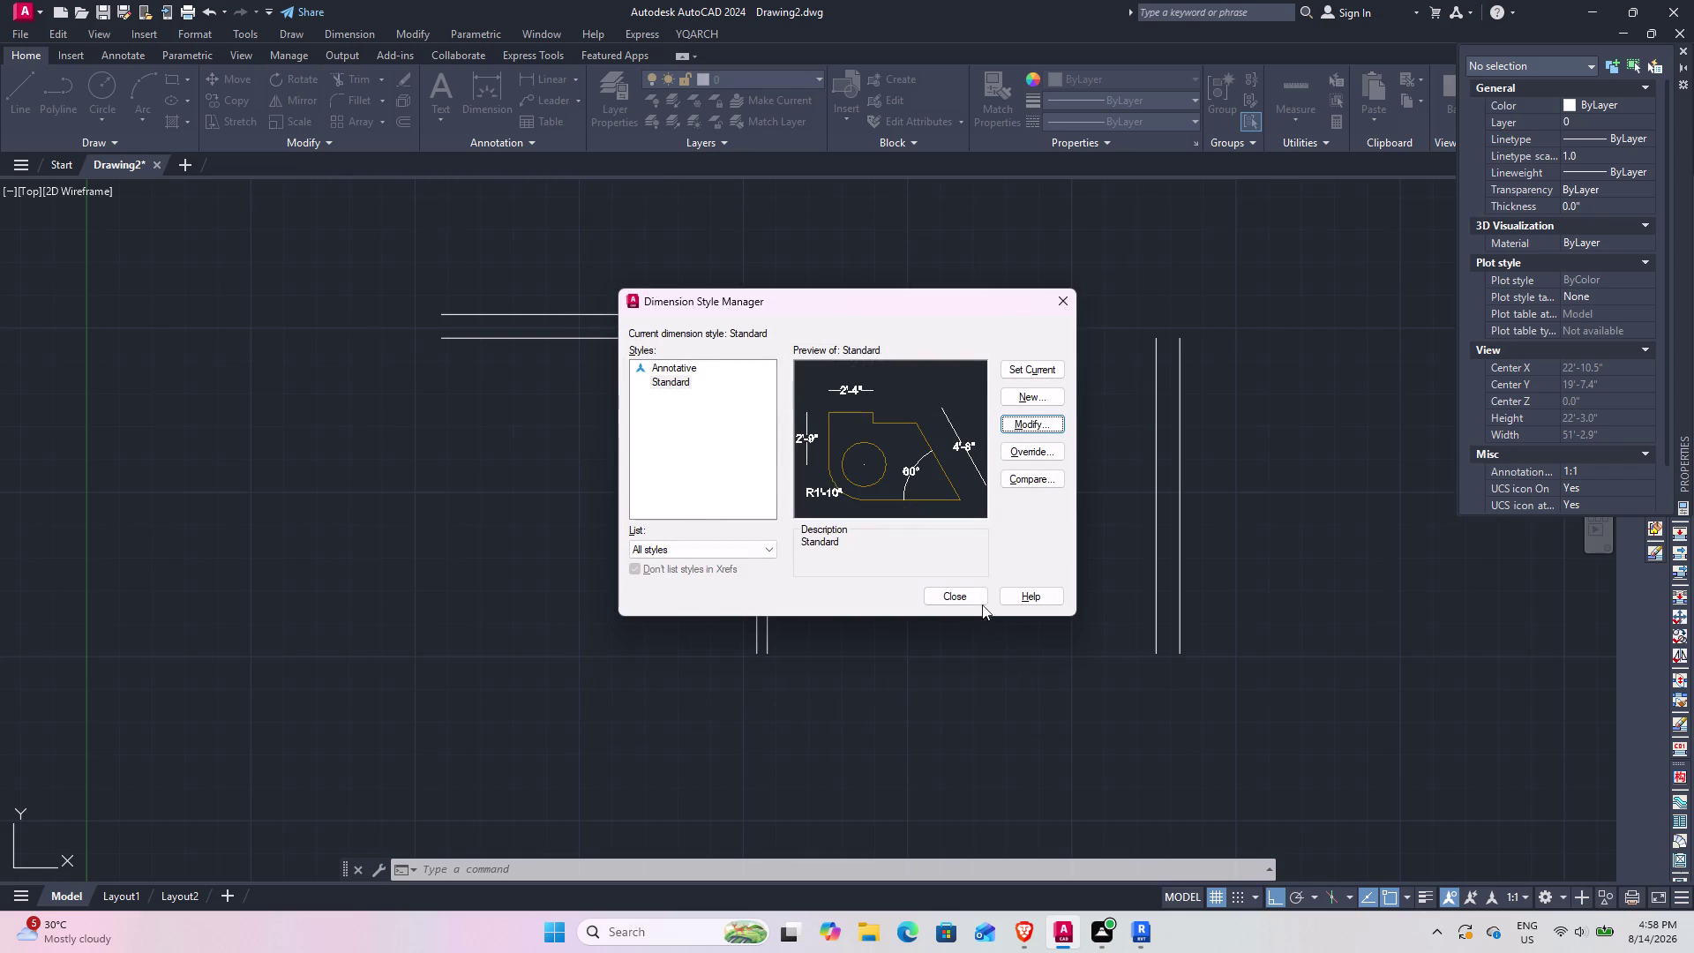
click(1035, 367)
click(960, 601)
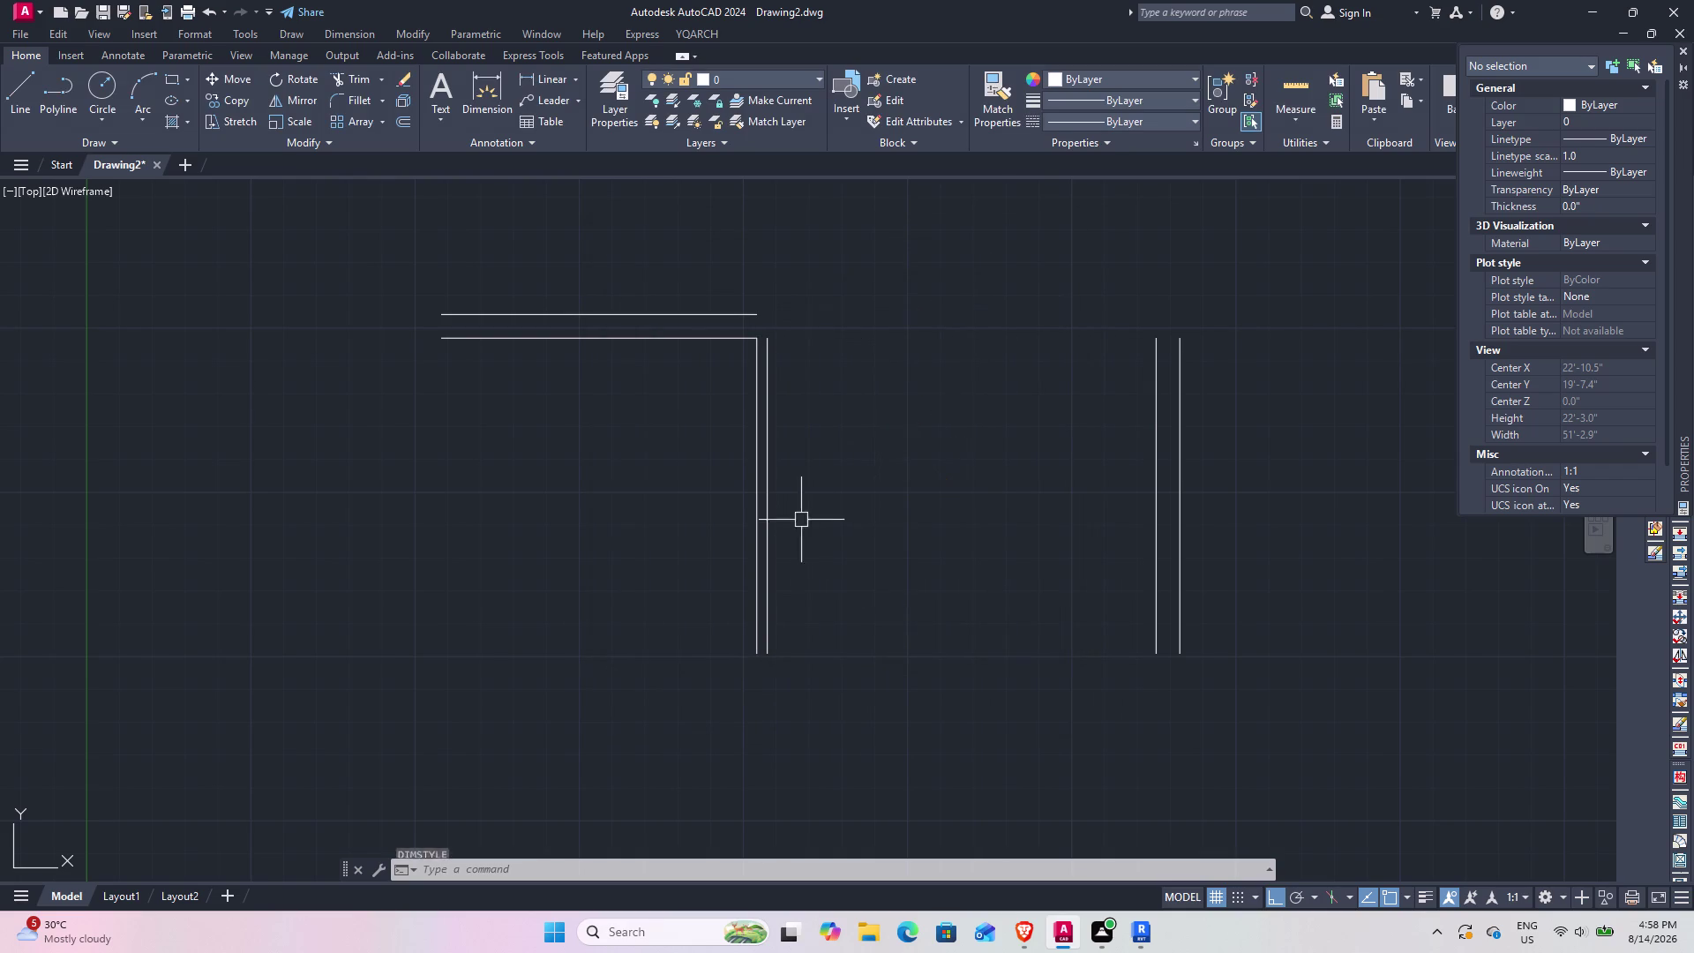
Draw a 6-inch line segment at the left end of the inner top wall.
click(472, 81)
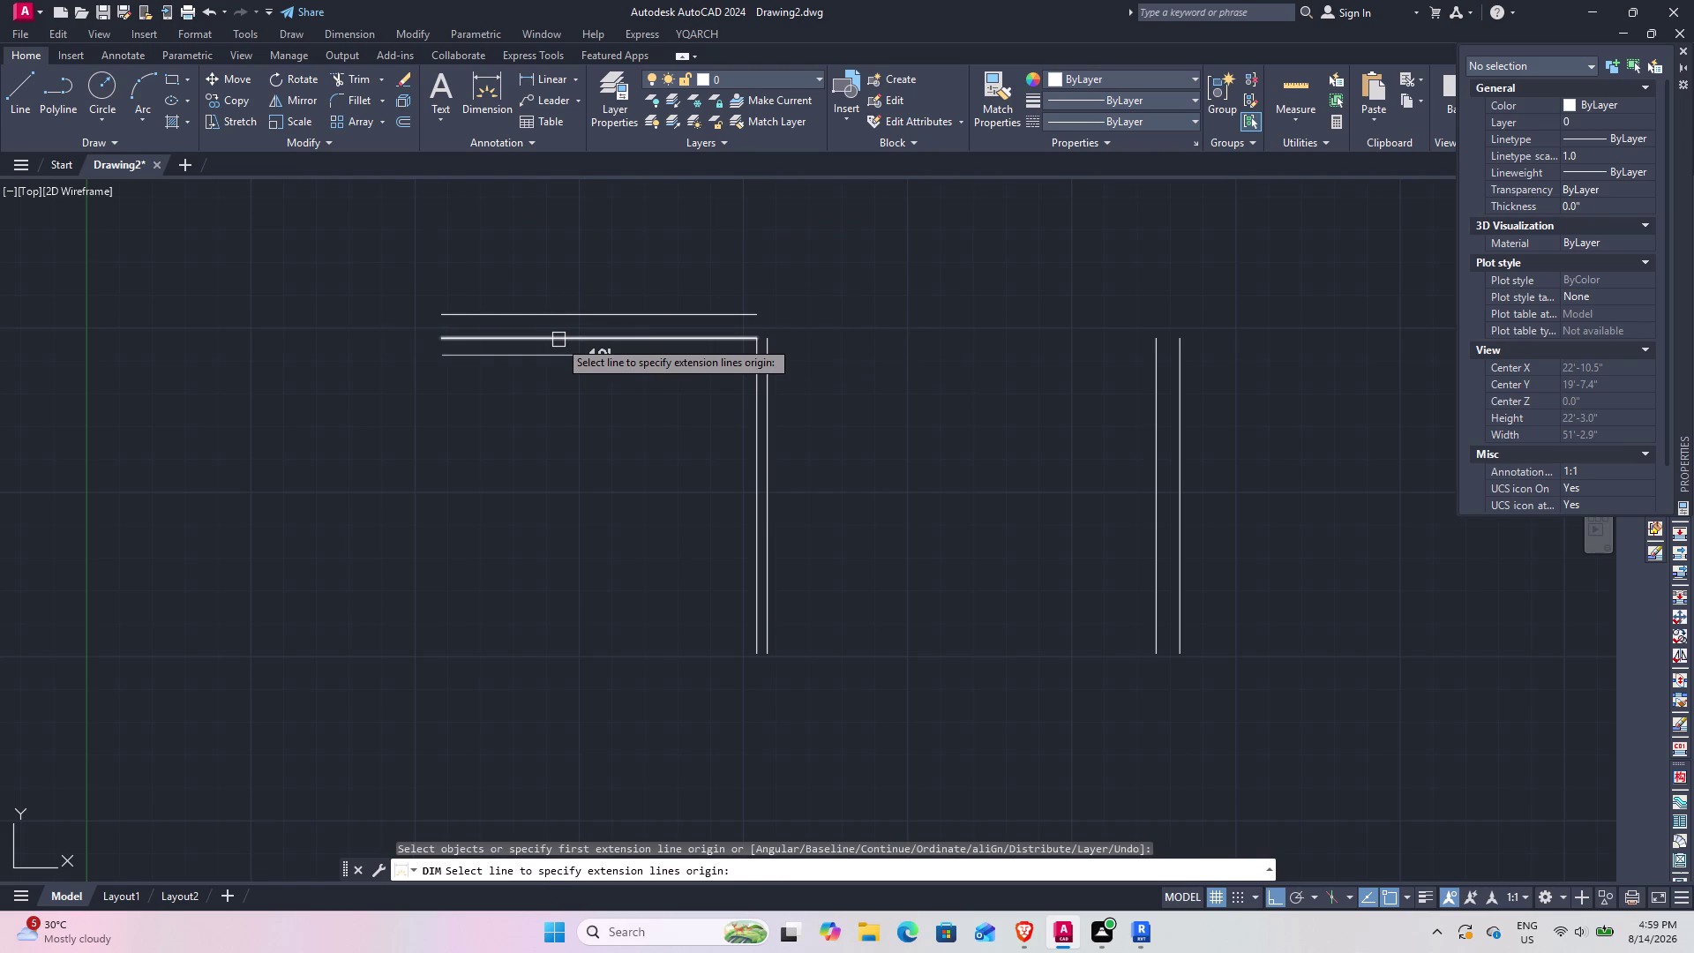
scroll(up, 3)
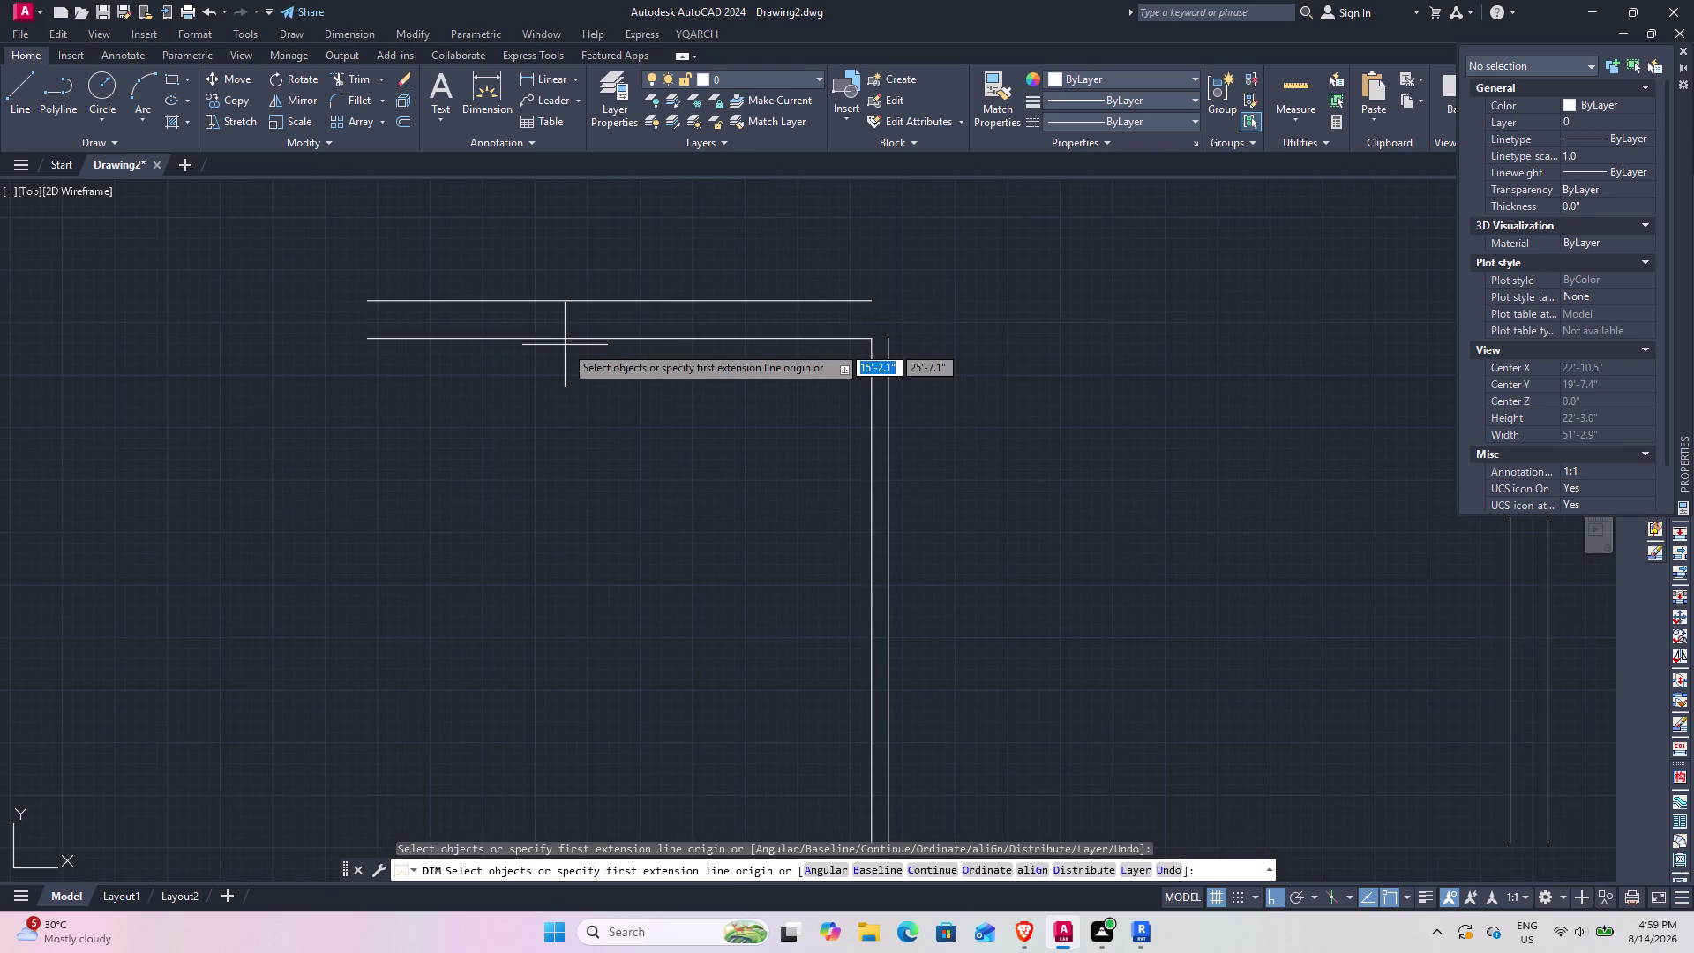
key(Escape)
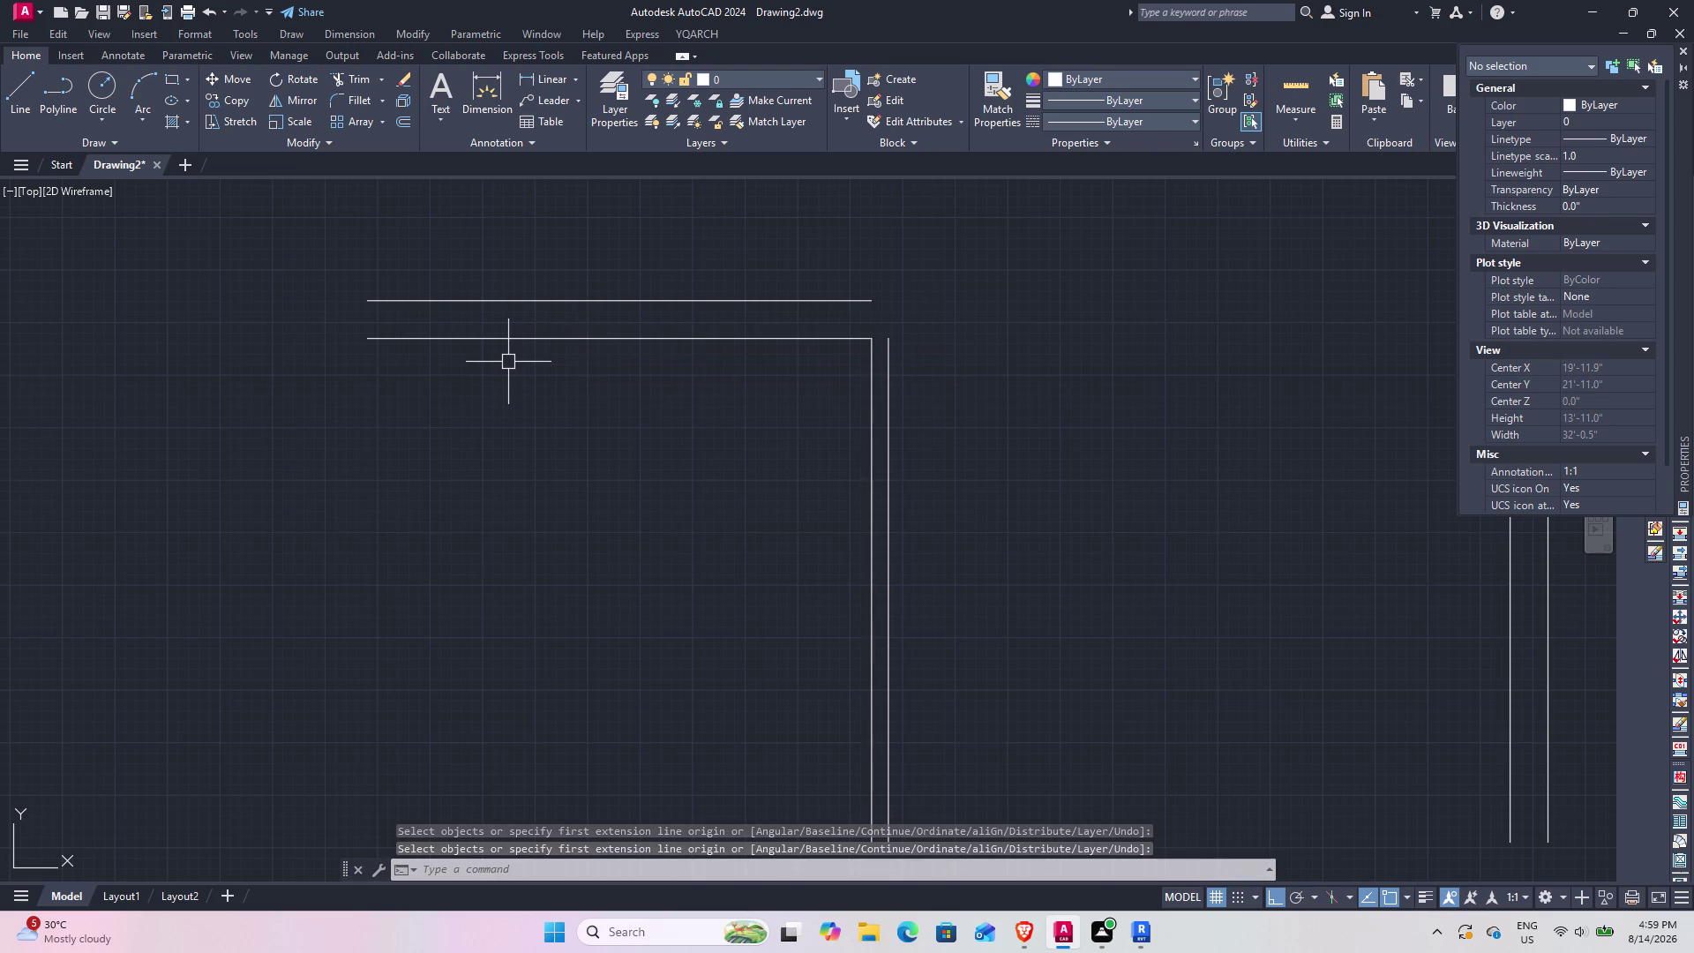
text(L)
key(space)
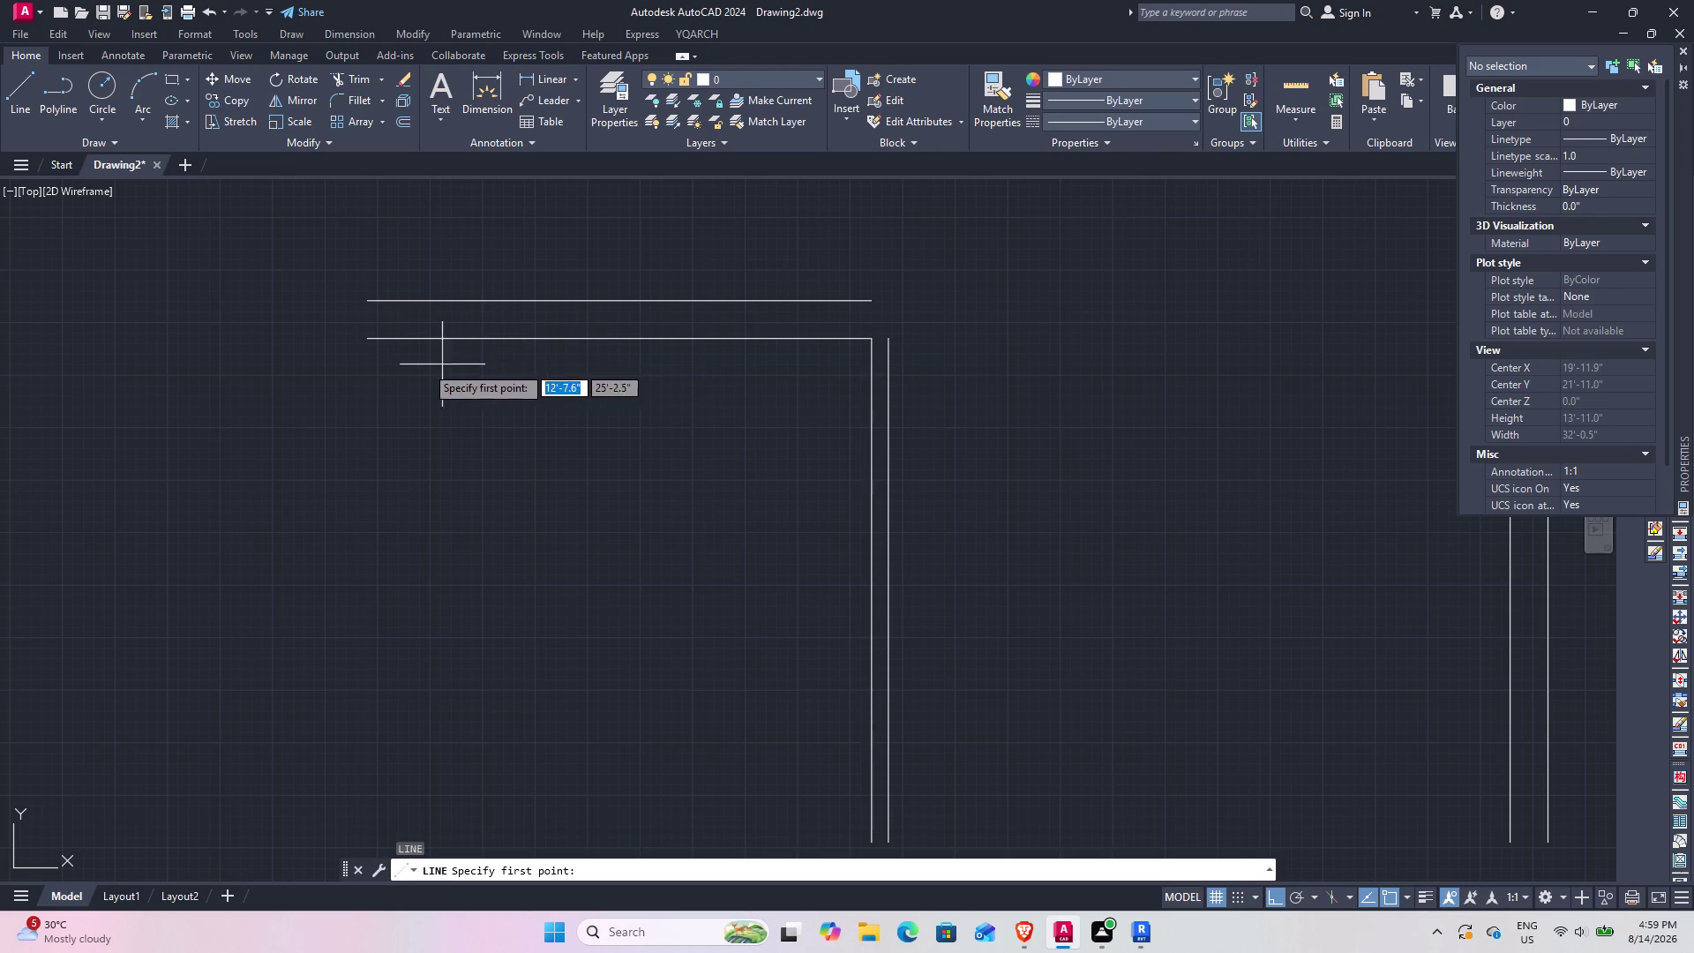
click(362, 335)
text(6)
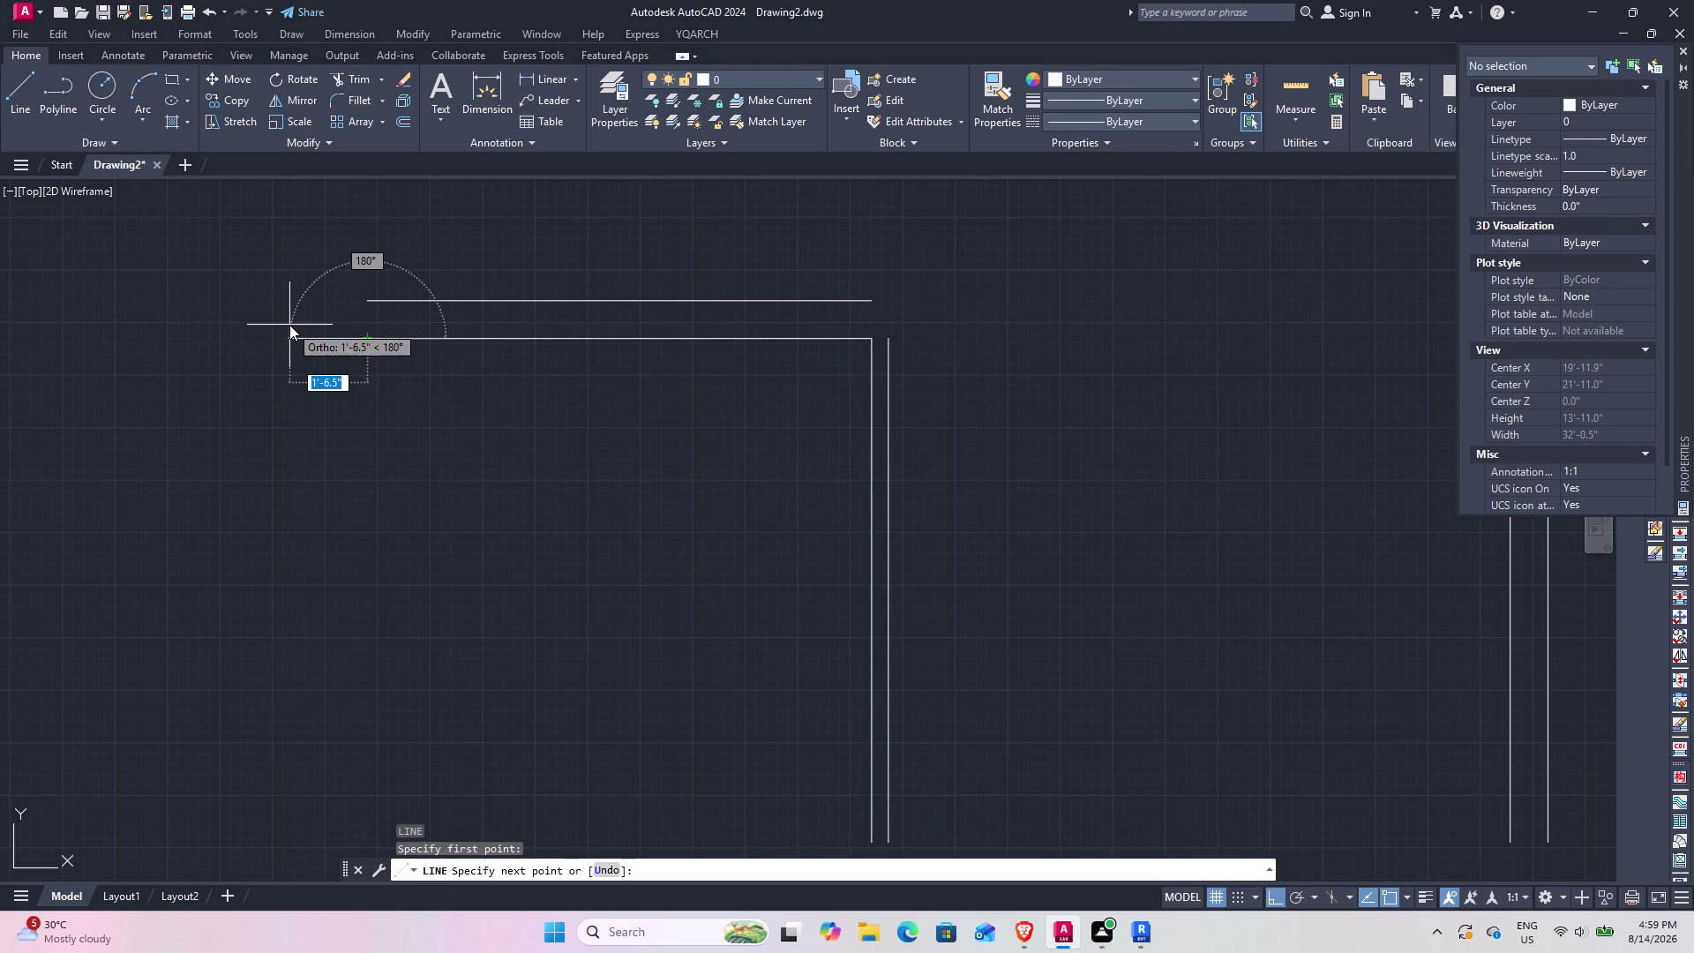
text(")
key(Return)
key(Escape)
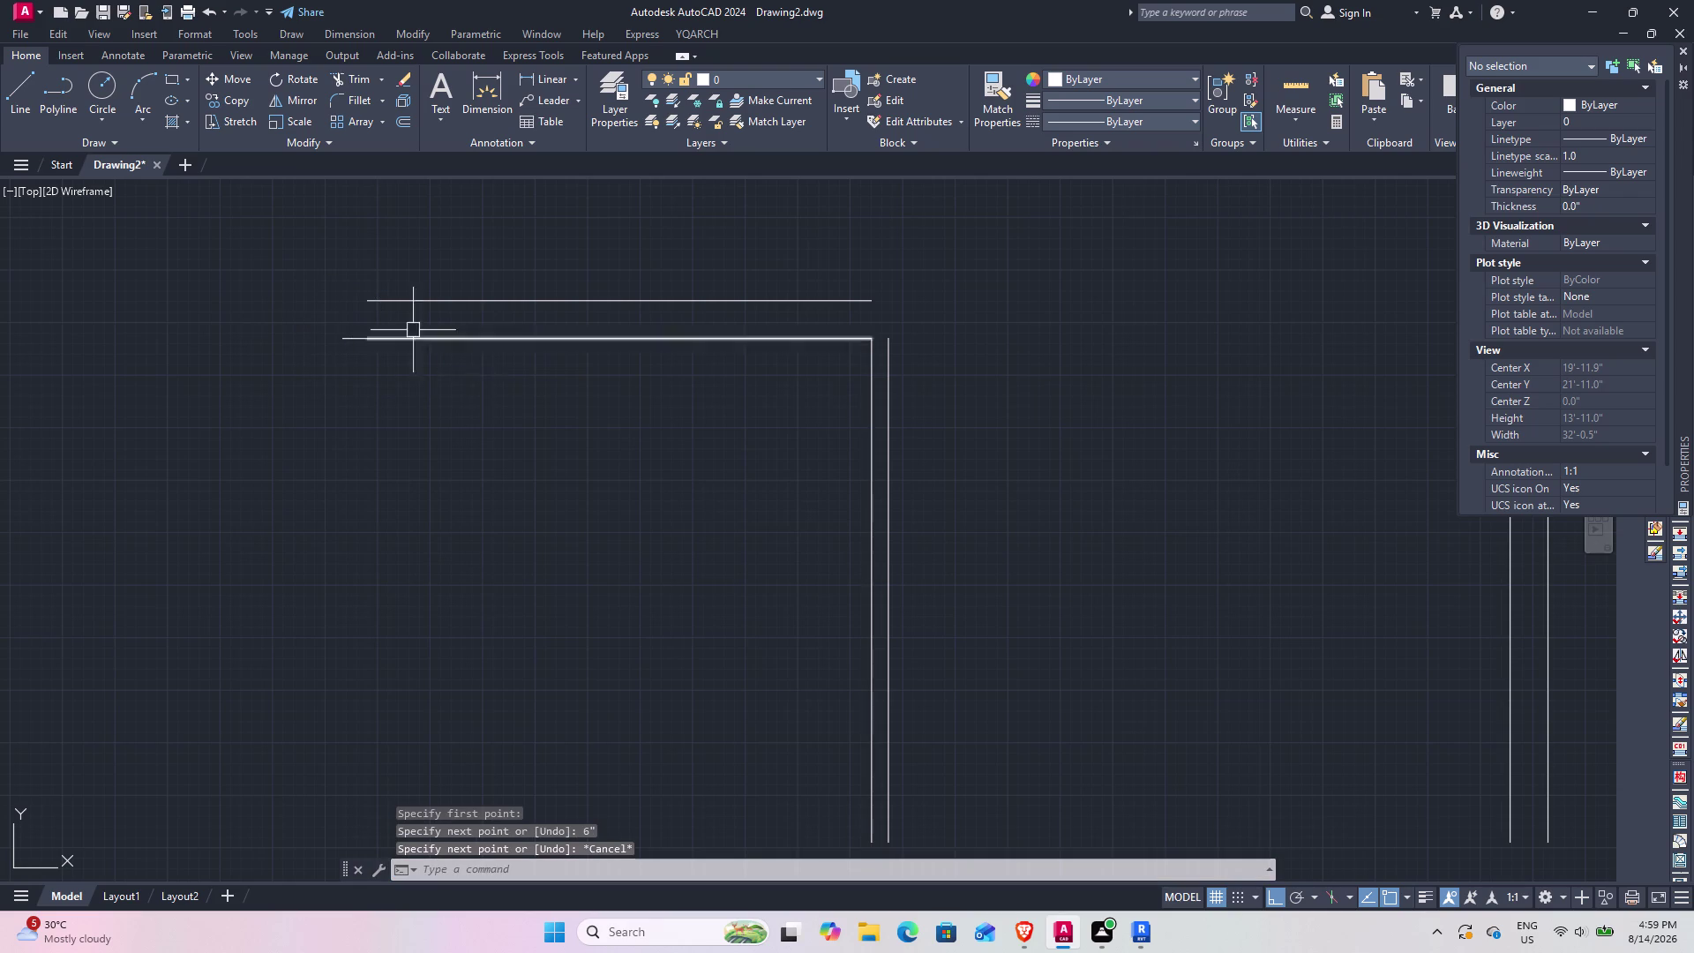
Join the two inner top wall line pieces with JOIN.
scroll(up, 3)
scroll(down, 3)
click(503, 91)
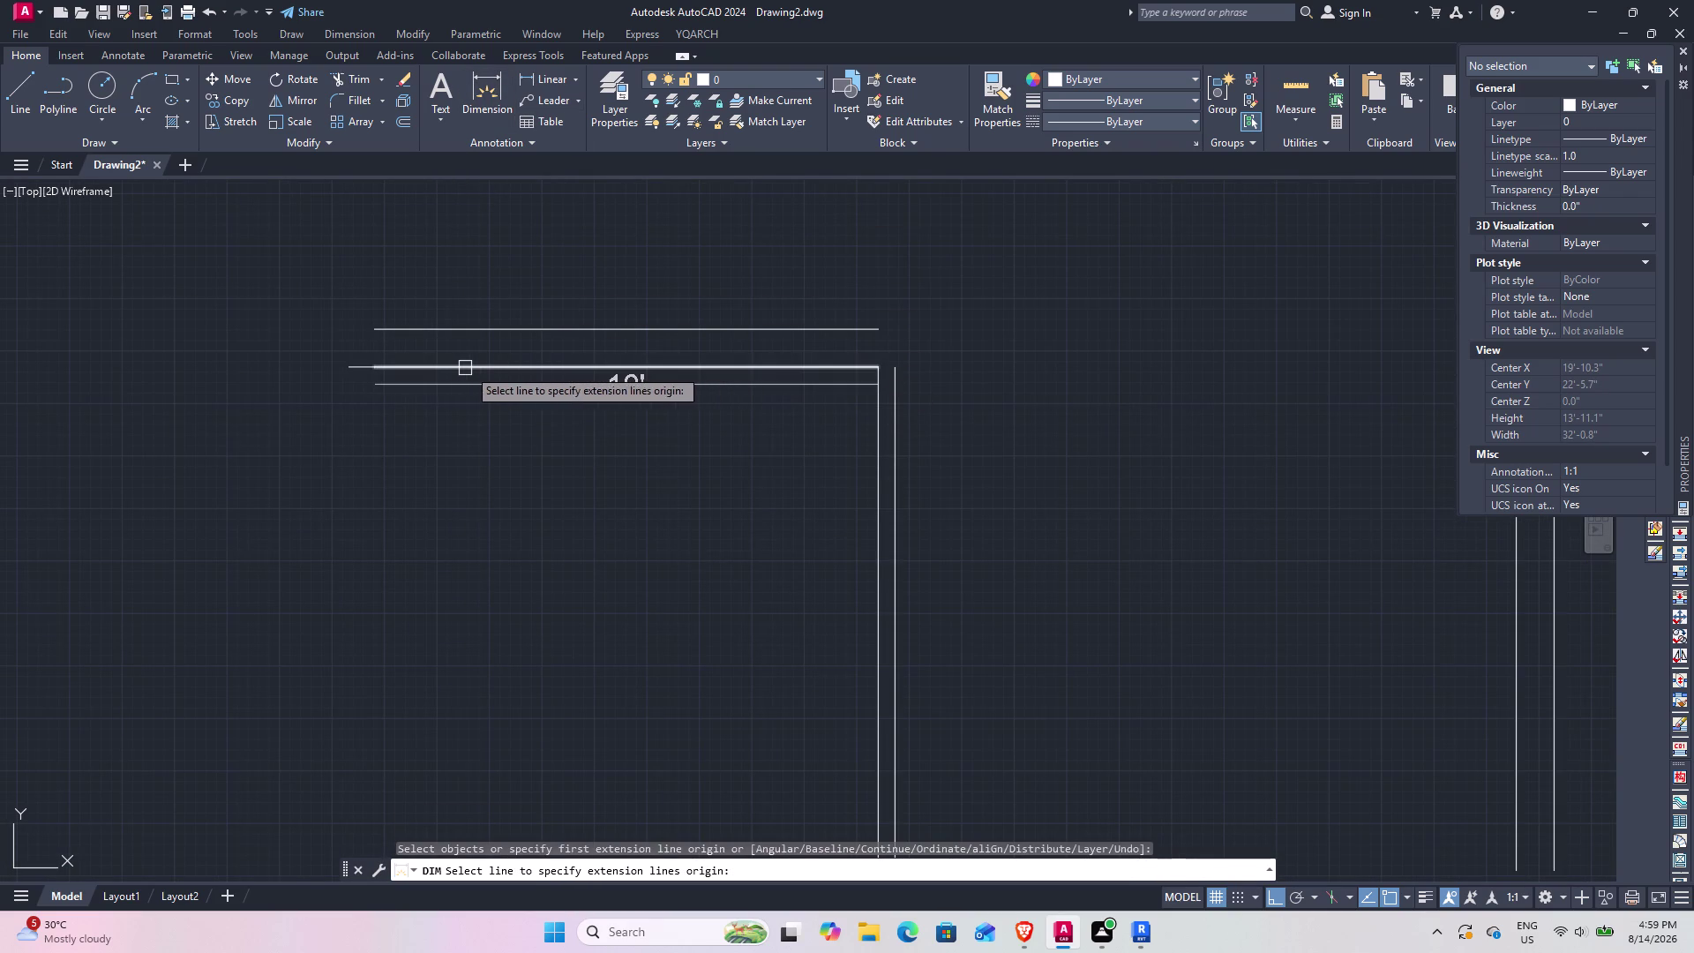
key(Escape)
click(416, 365)
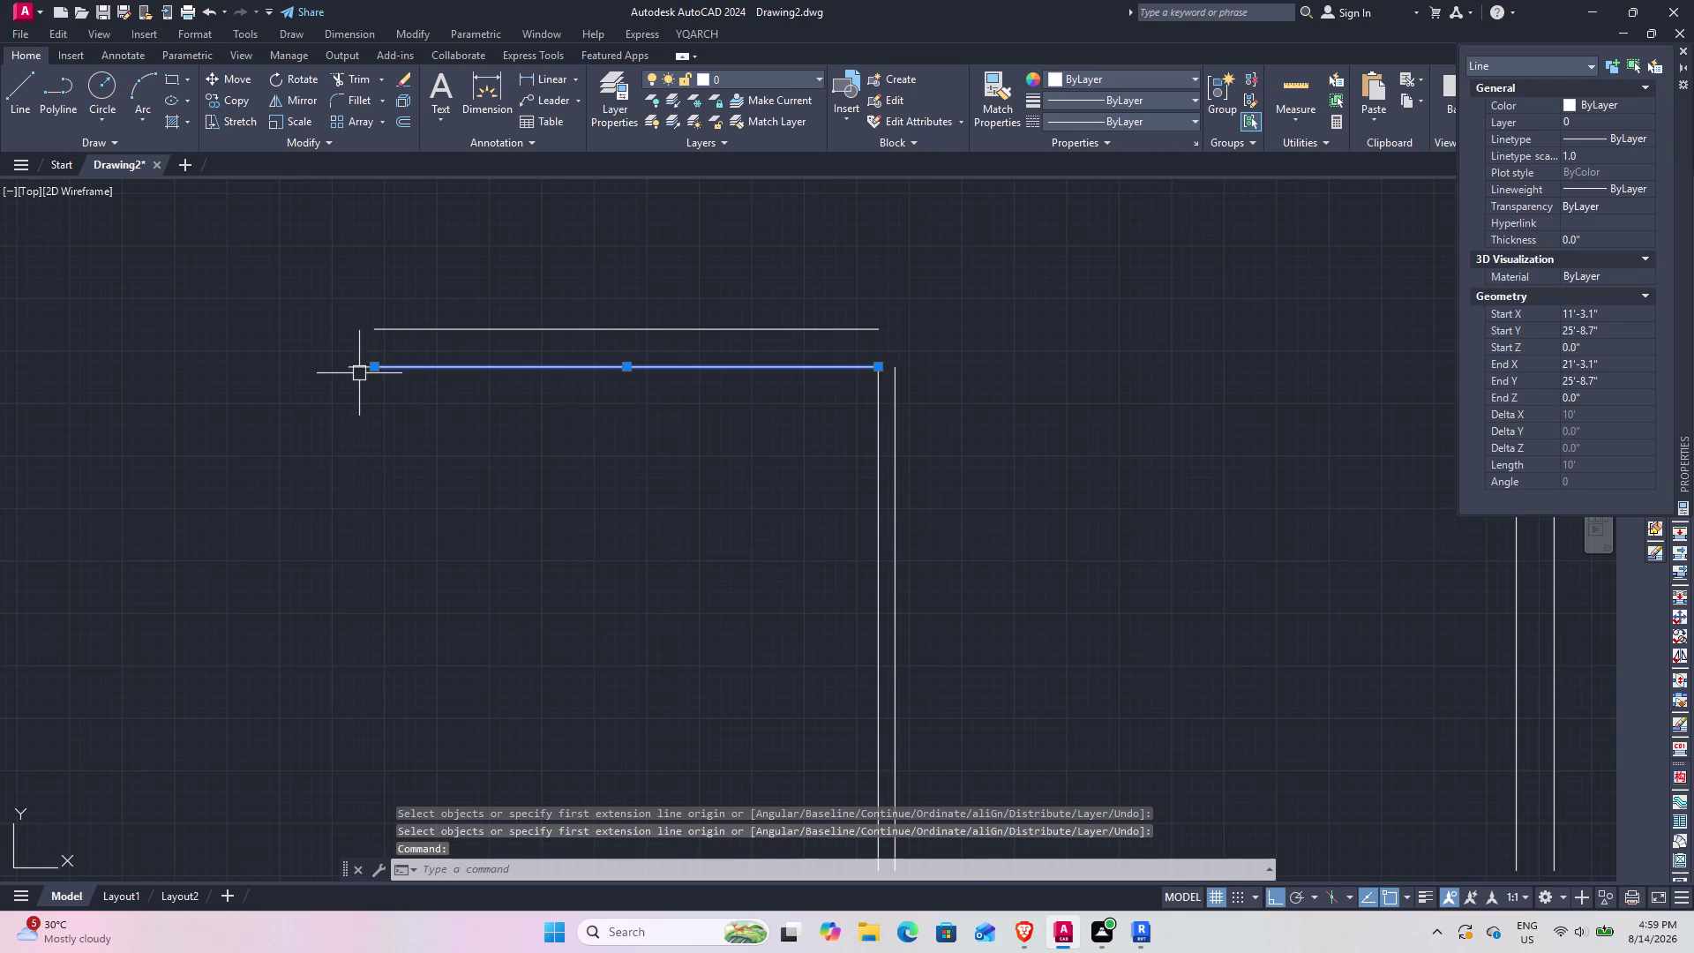
click(357, 363)
text(J)
key(space)
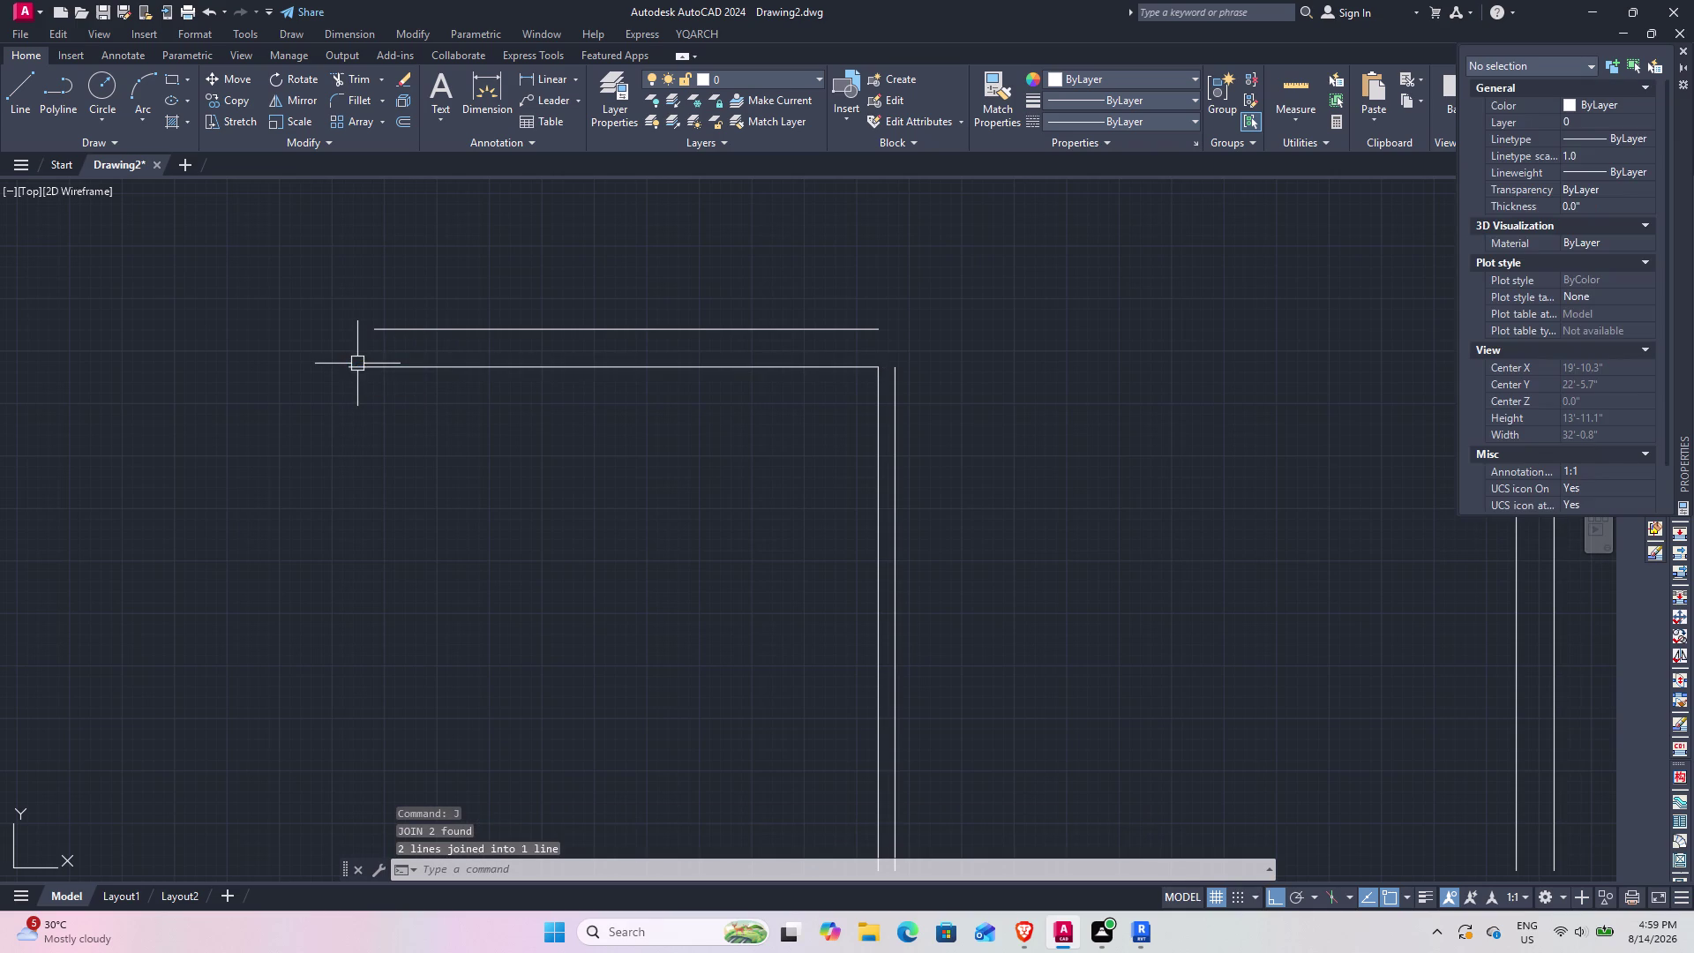
Start and cancel a dimension, then pan across the plan.
click(480, 113)
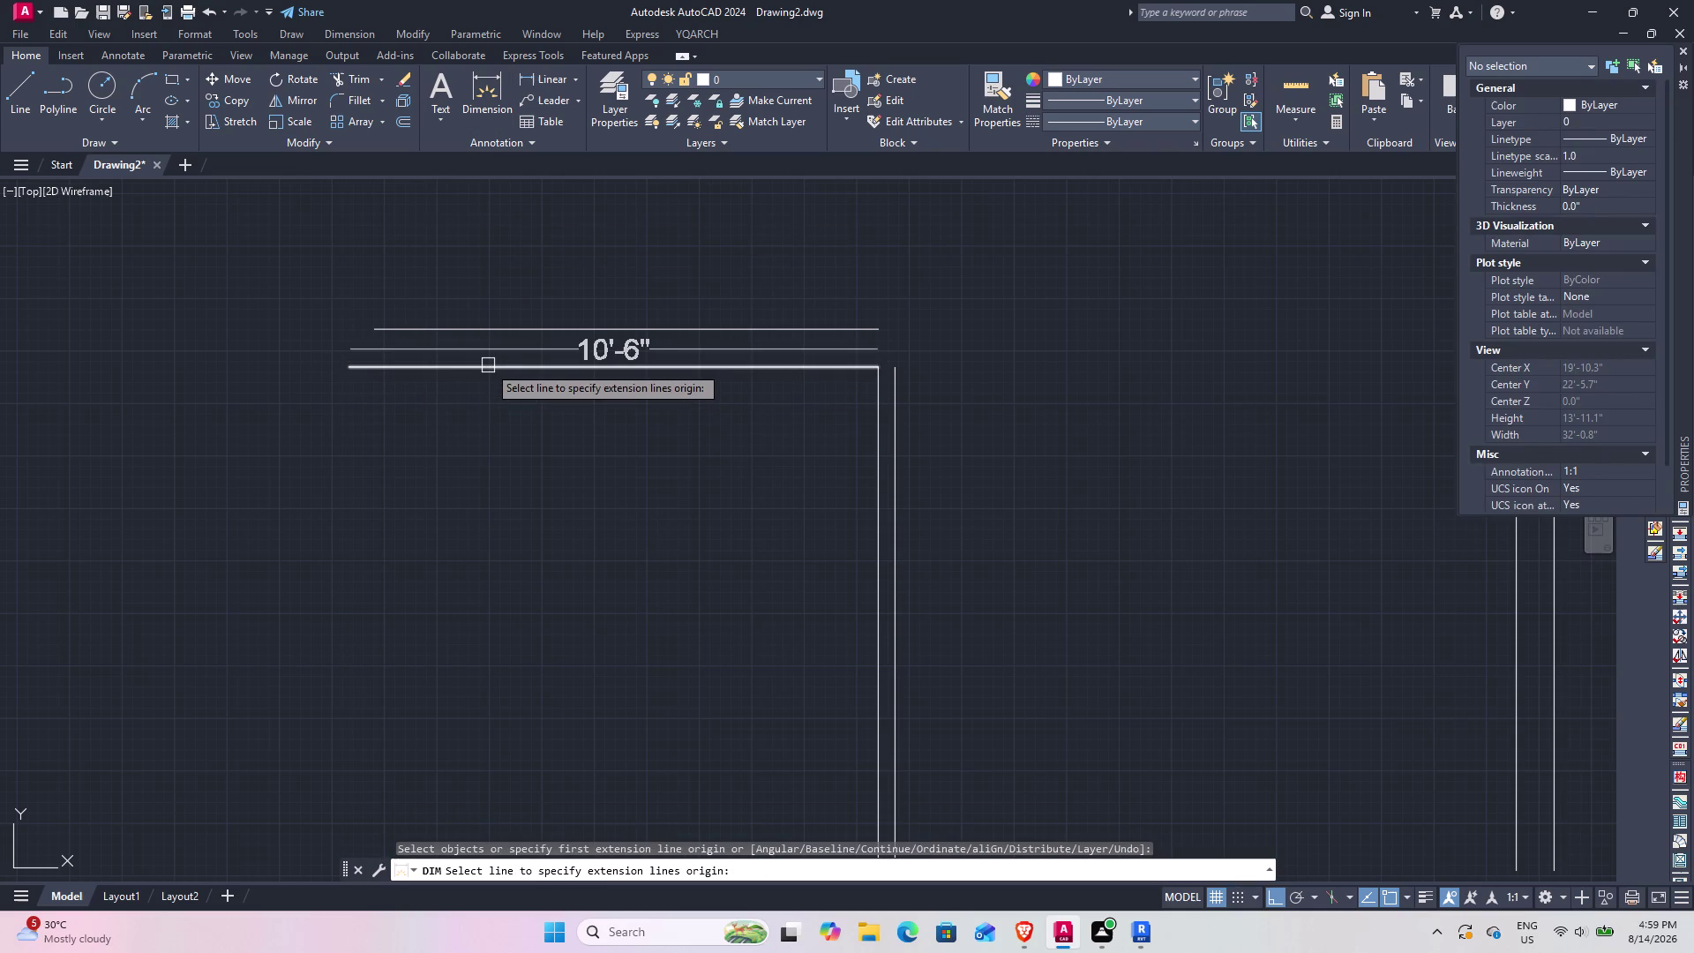
key(Escape)
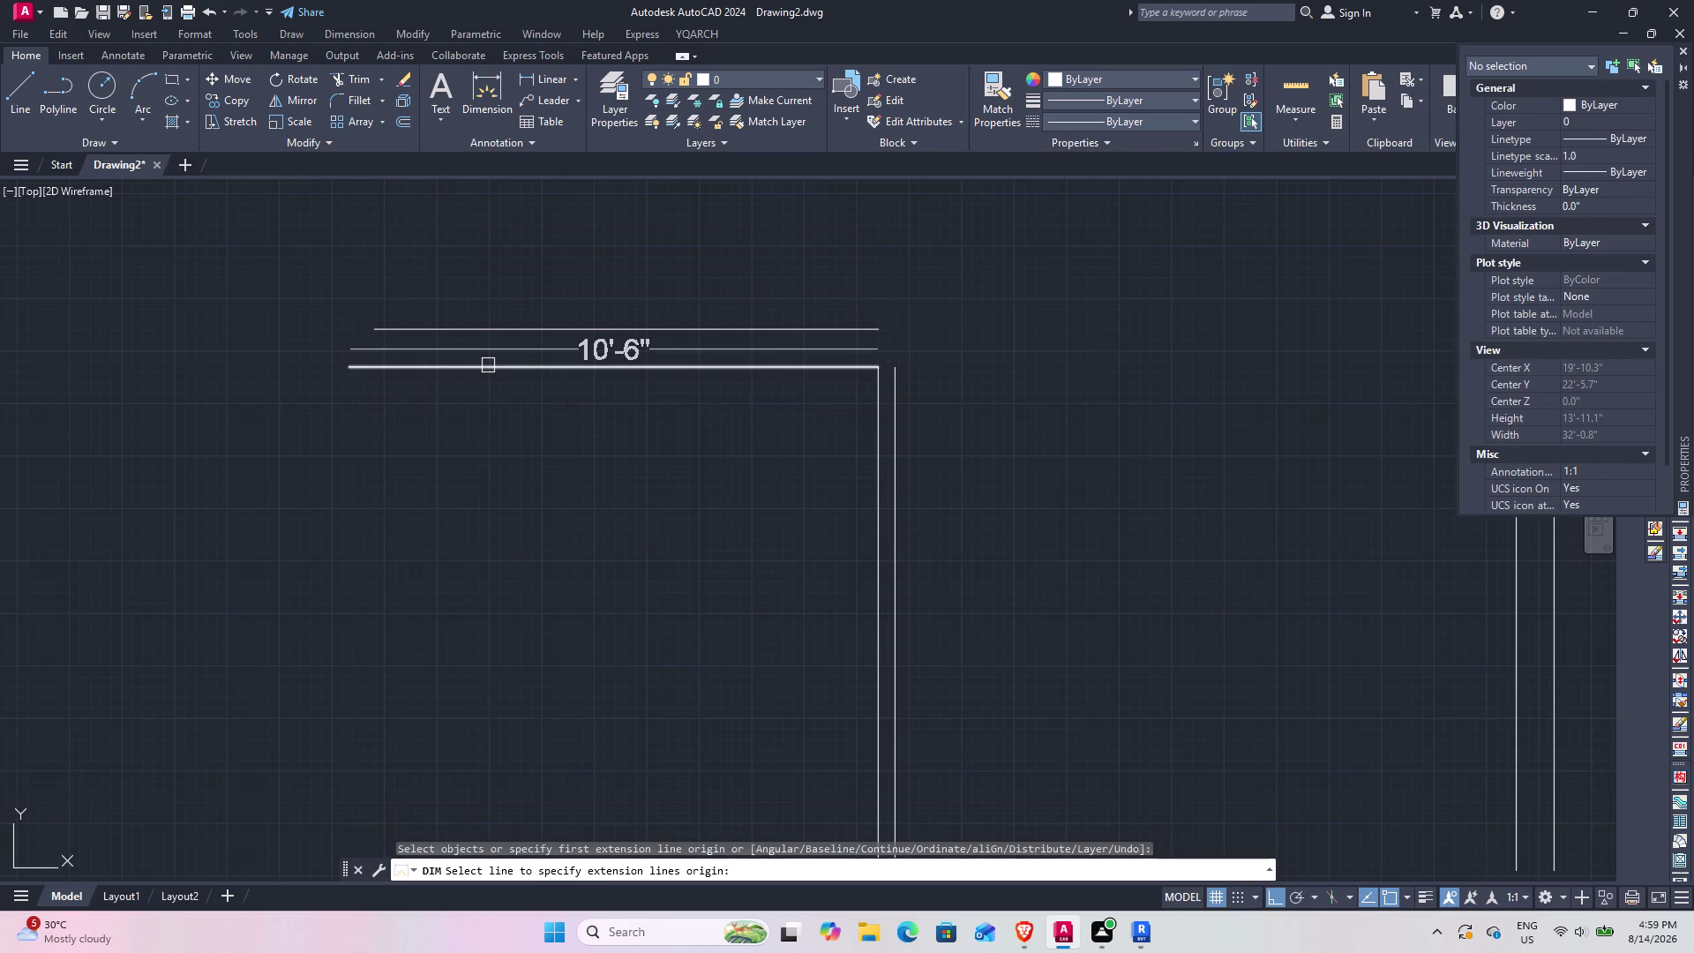
middle_drag(788, 480, 512, 425)
scroll(down, 3)
middle_drag(644, 403, 643, 404)
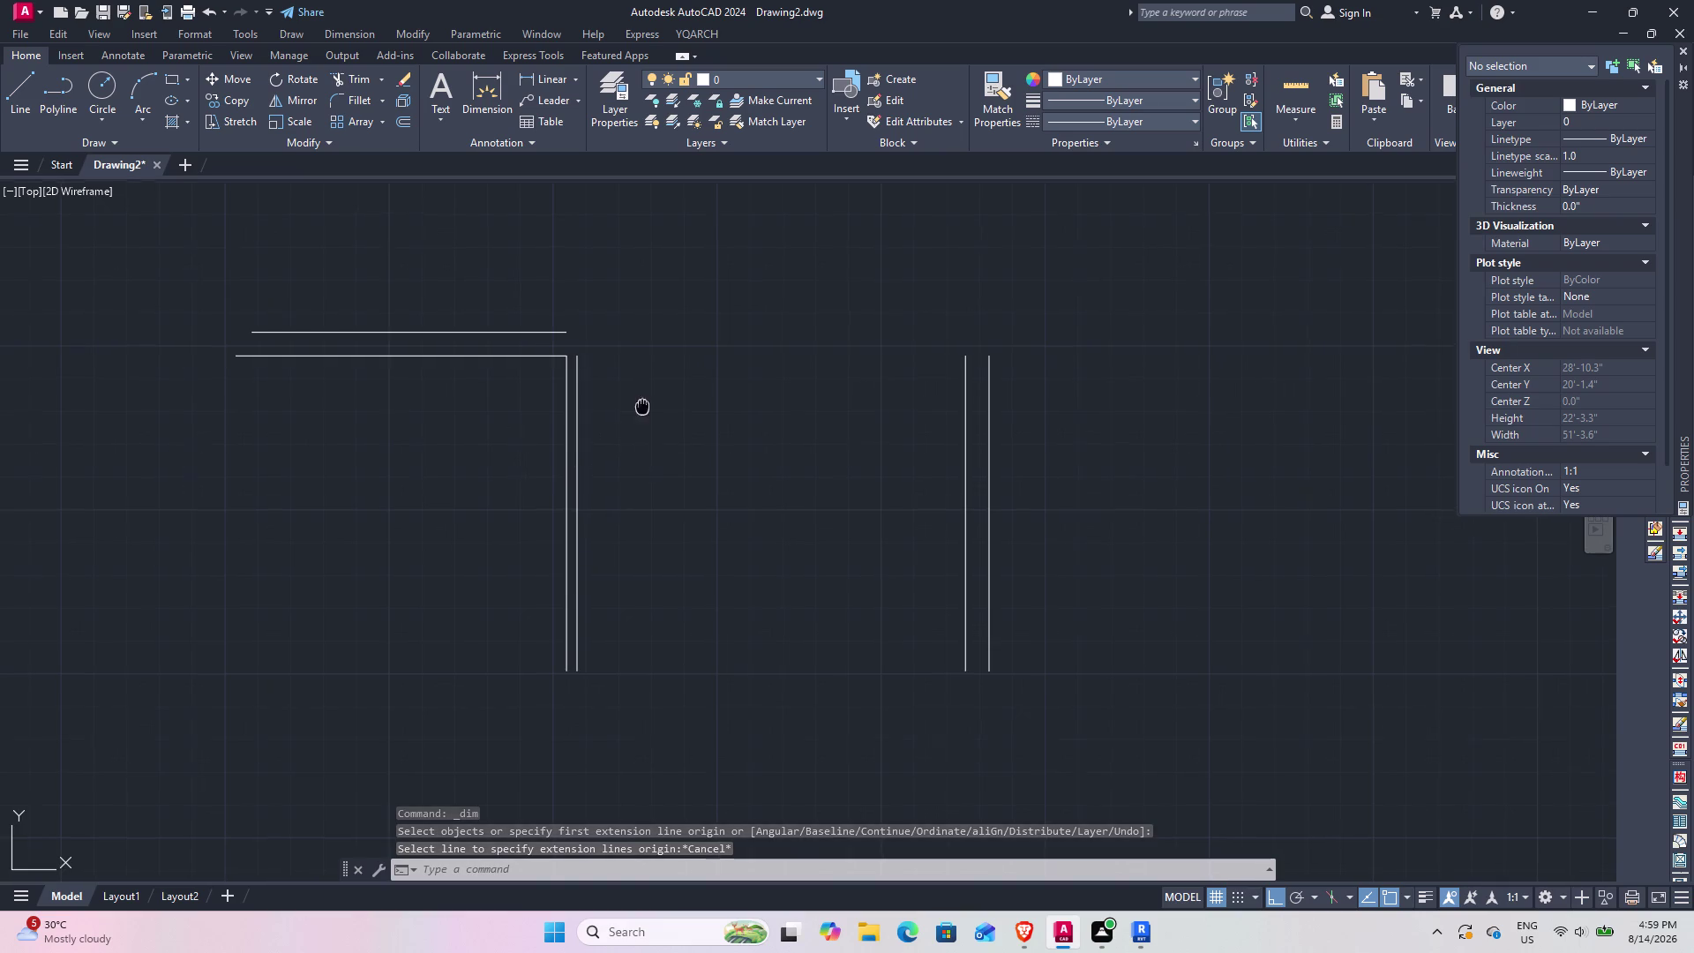
Fillet the outer top and outer right wall lines into a sharp corner.
middle_drag(643, 404, 584, 464)
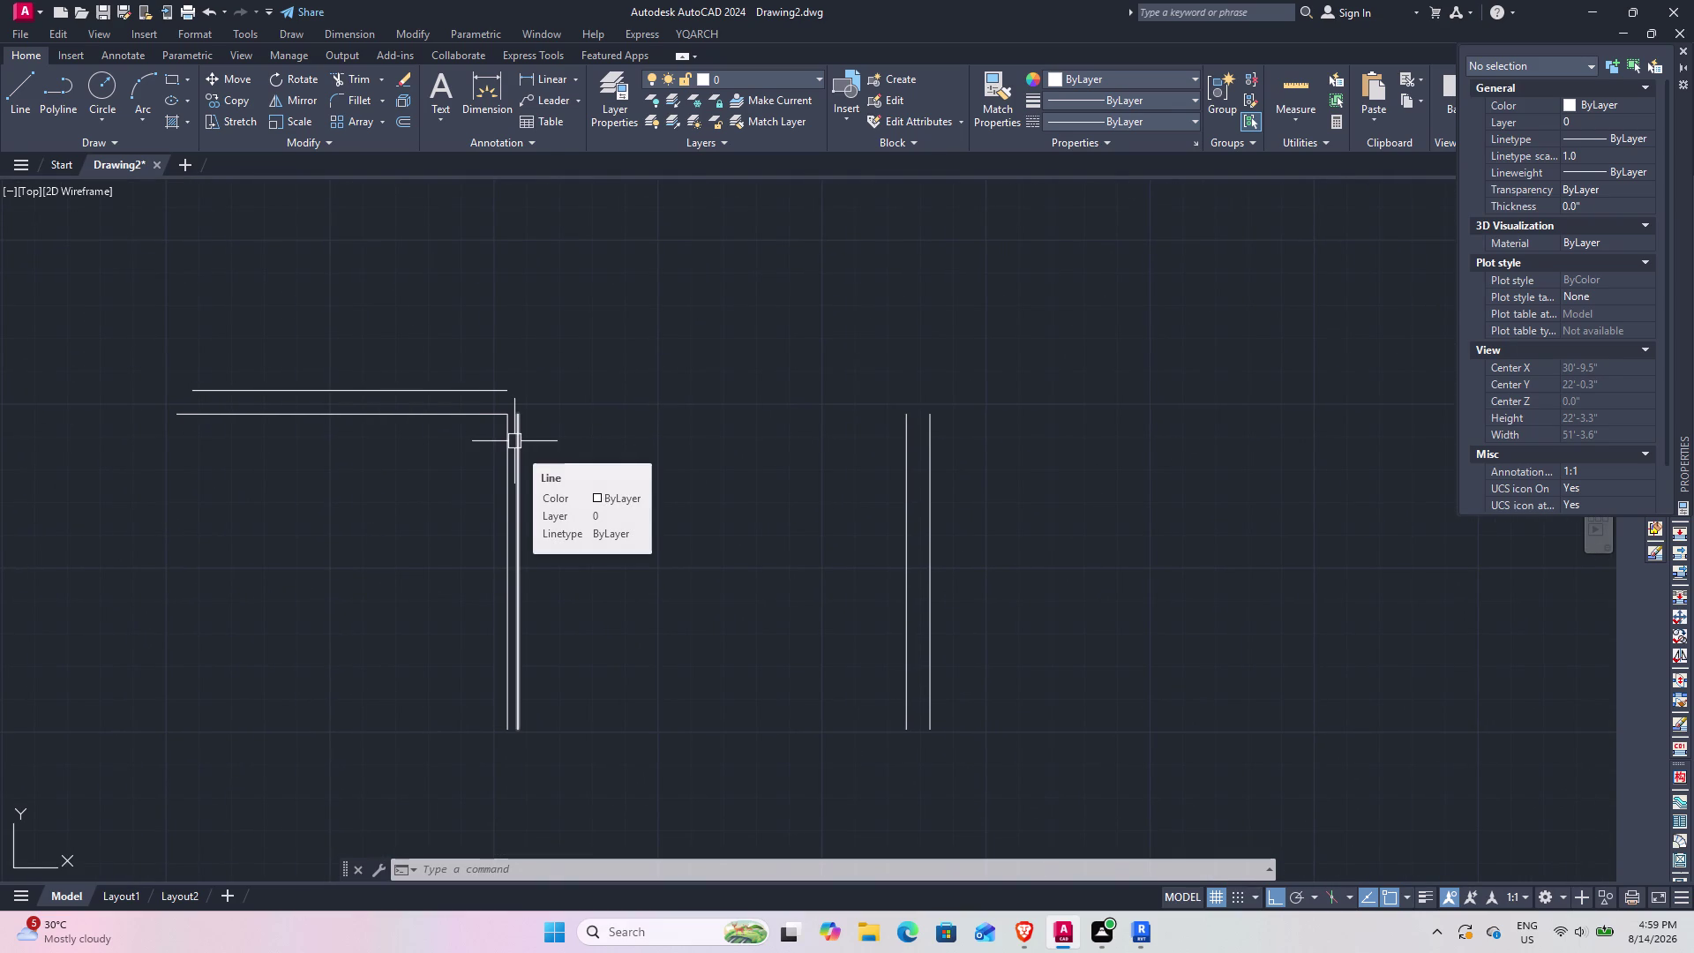
text(F)
key(space)
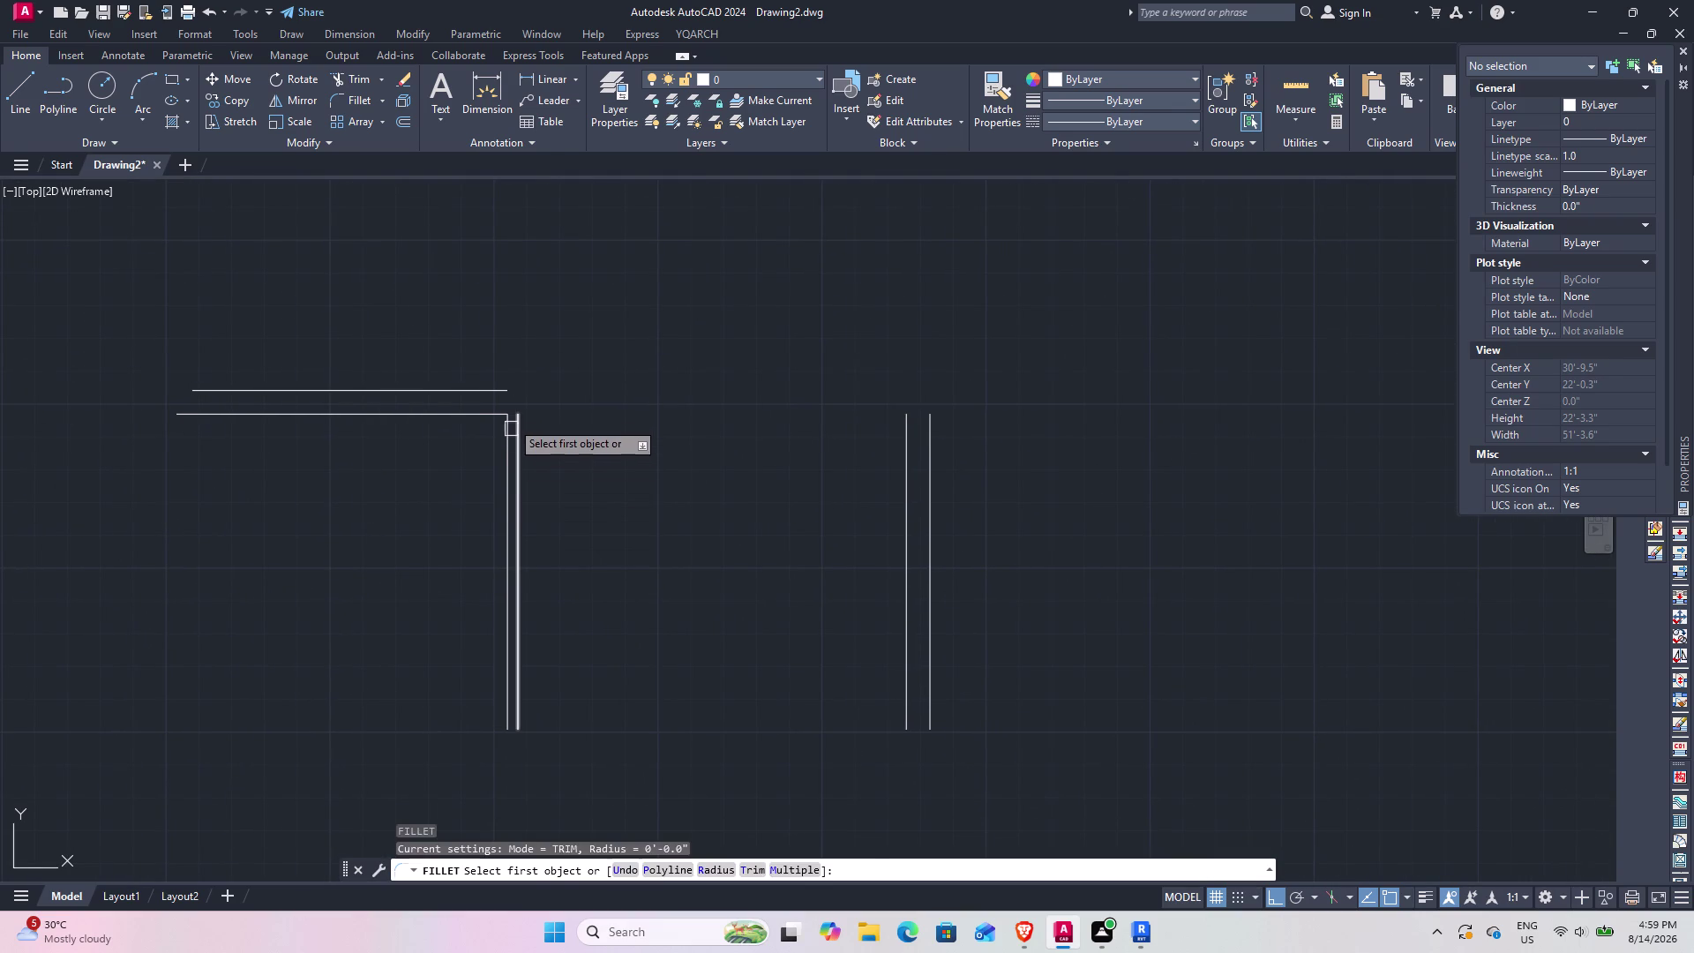
click(500, 390)
click(932, 451)
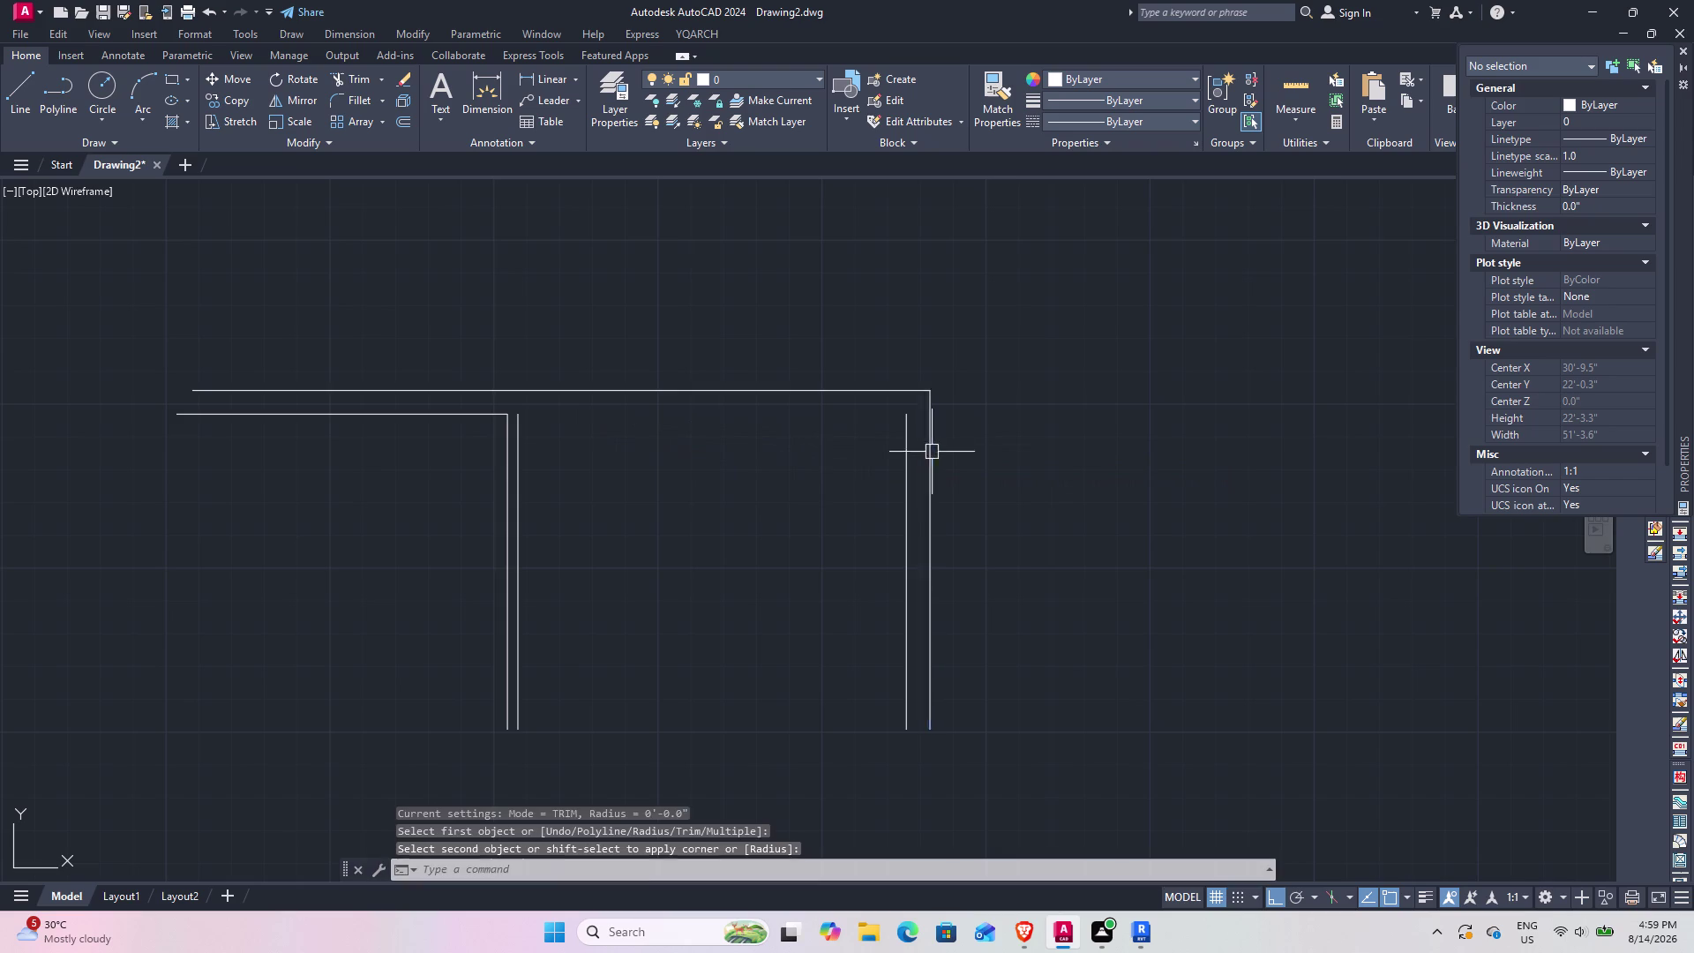
Fillet the inner top and inner right wall lines into a sharp corner.
key(space)
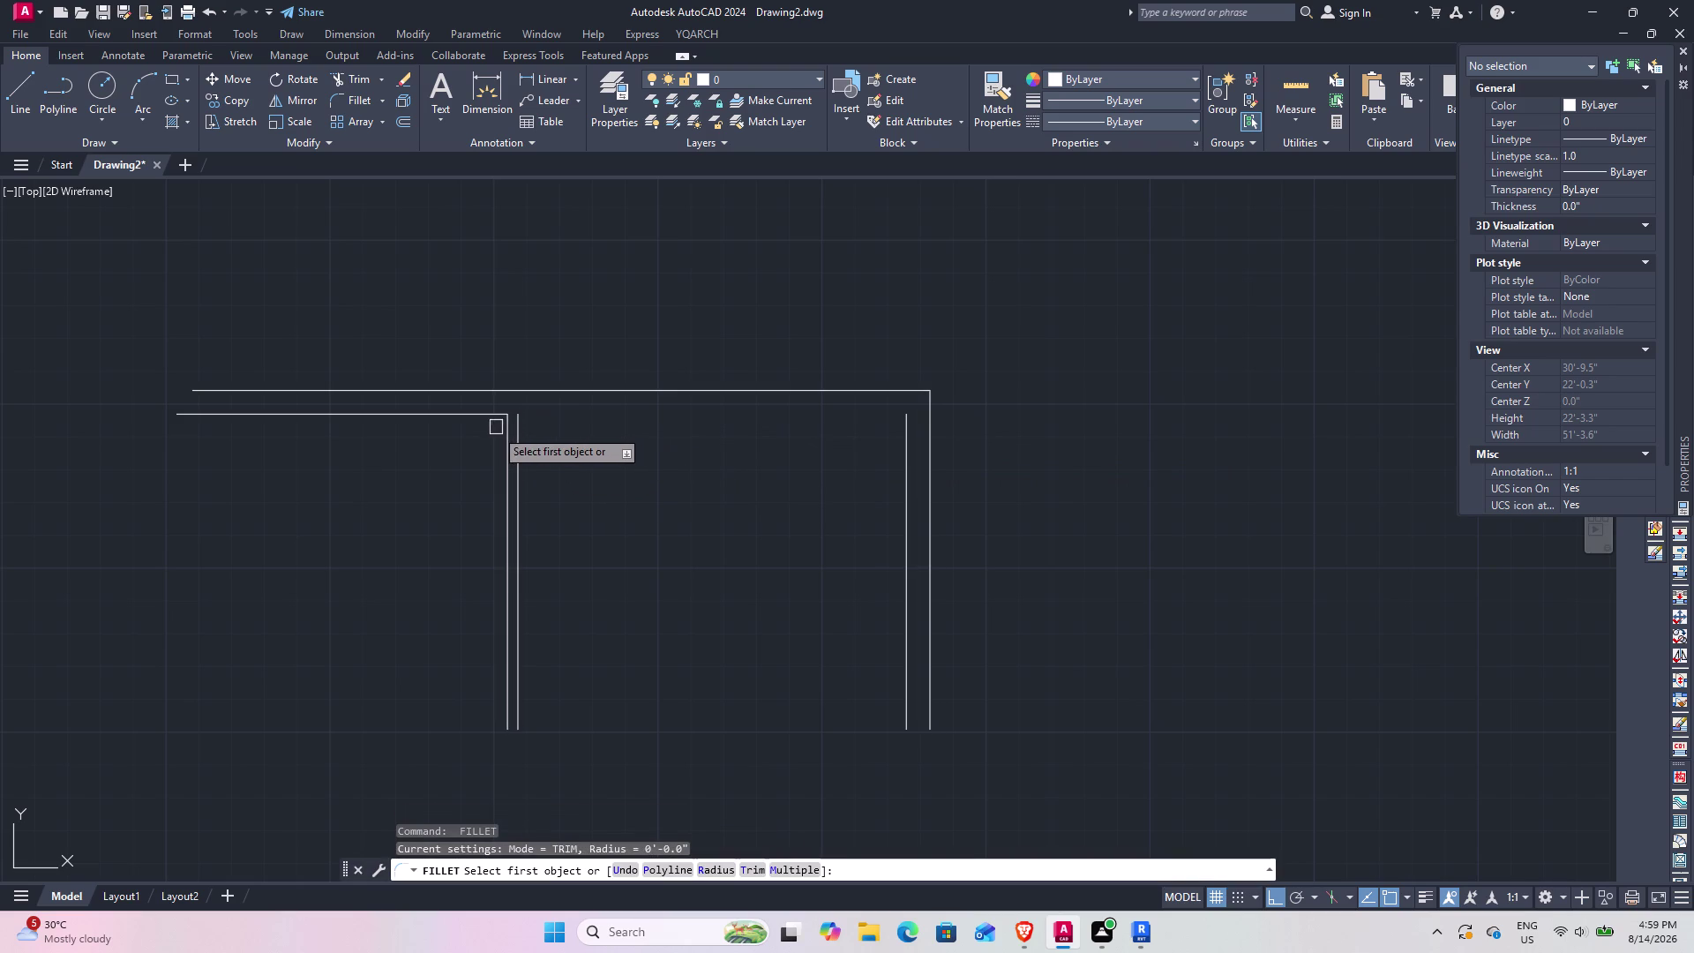
click(482, 414)
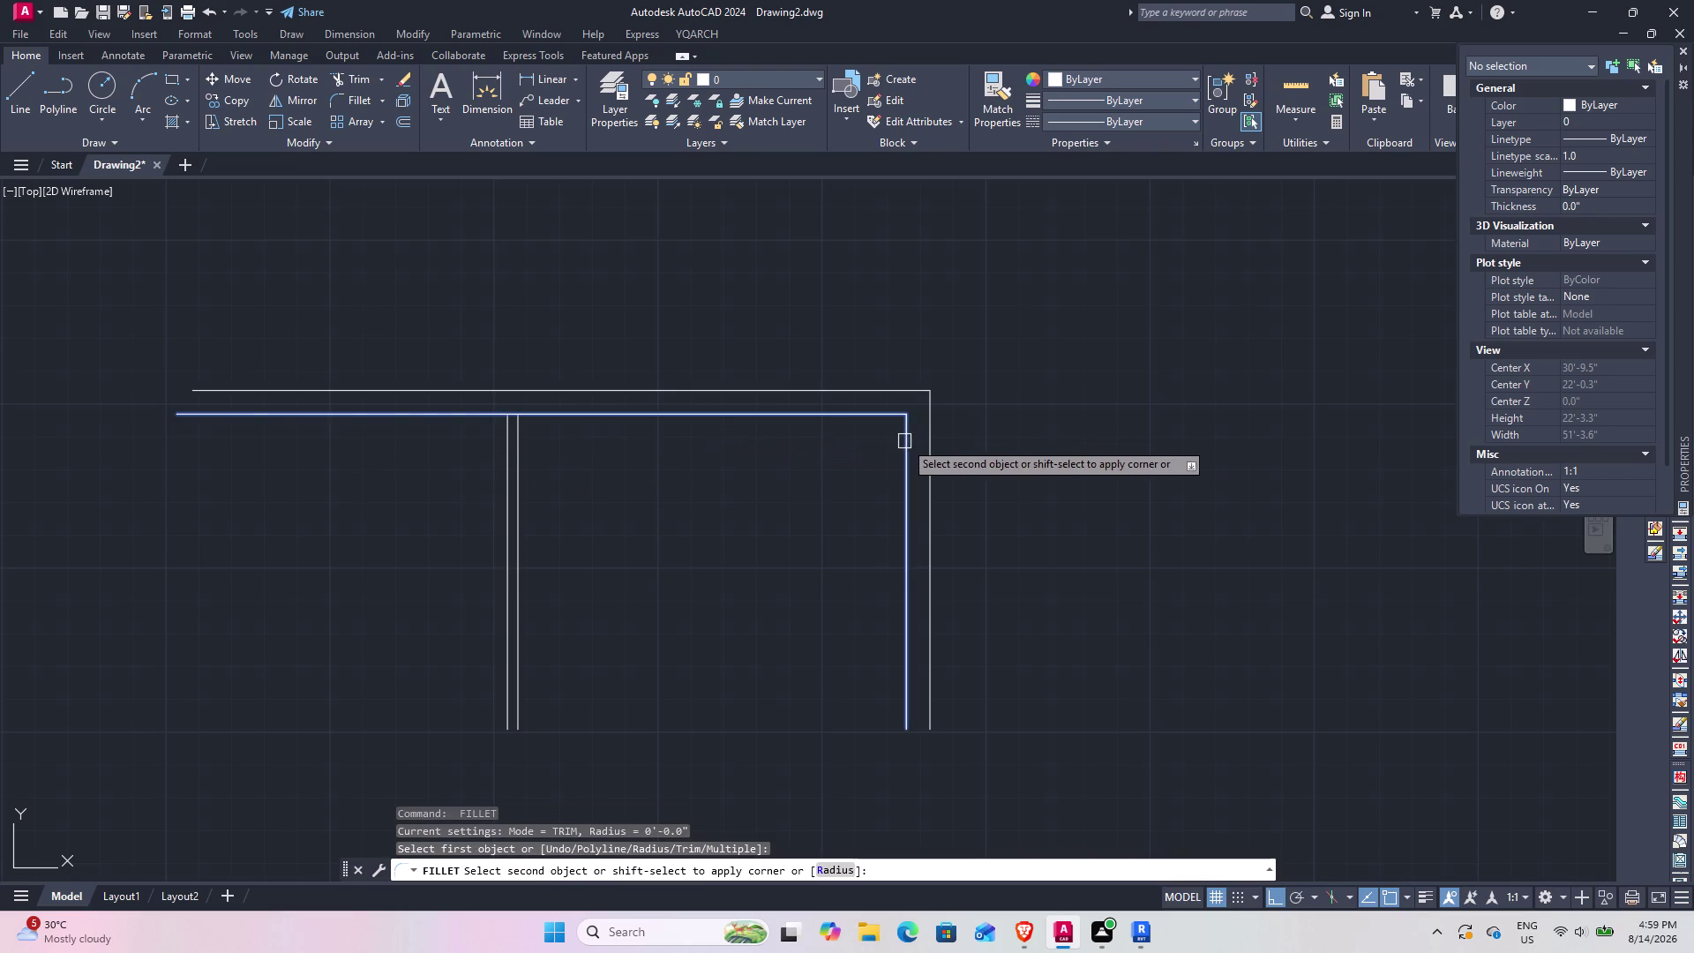
click(904, 441)
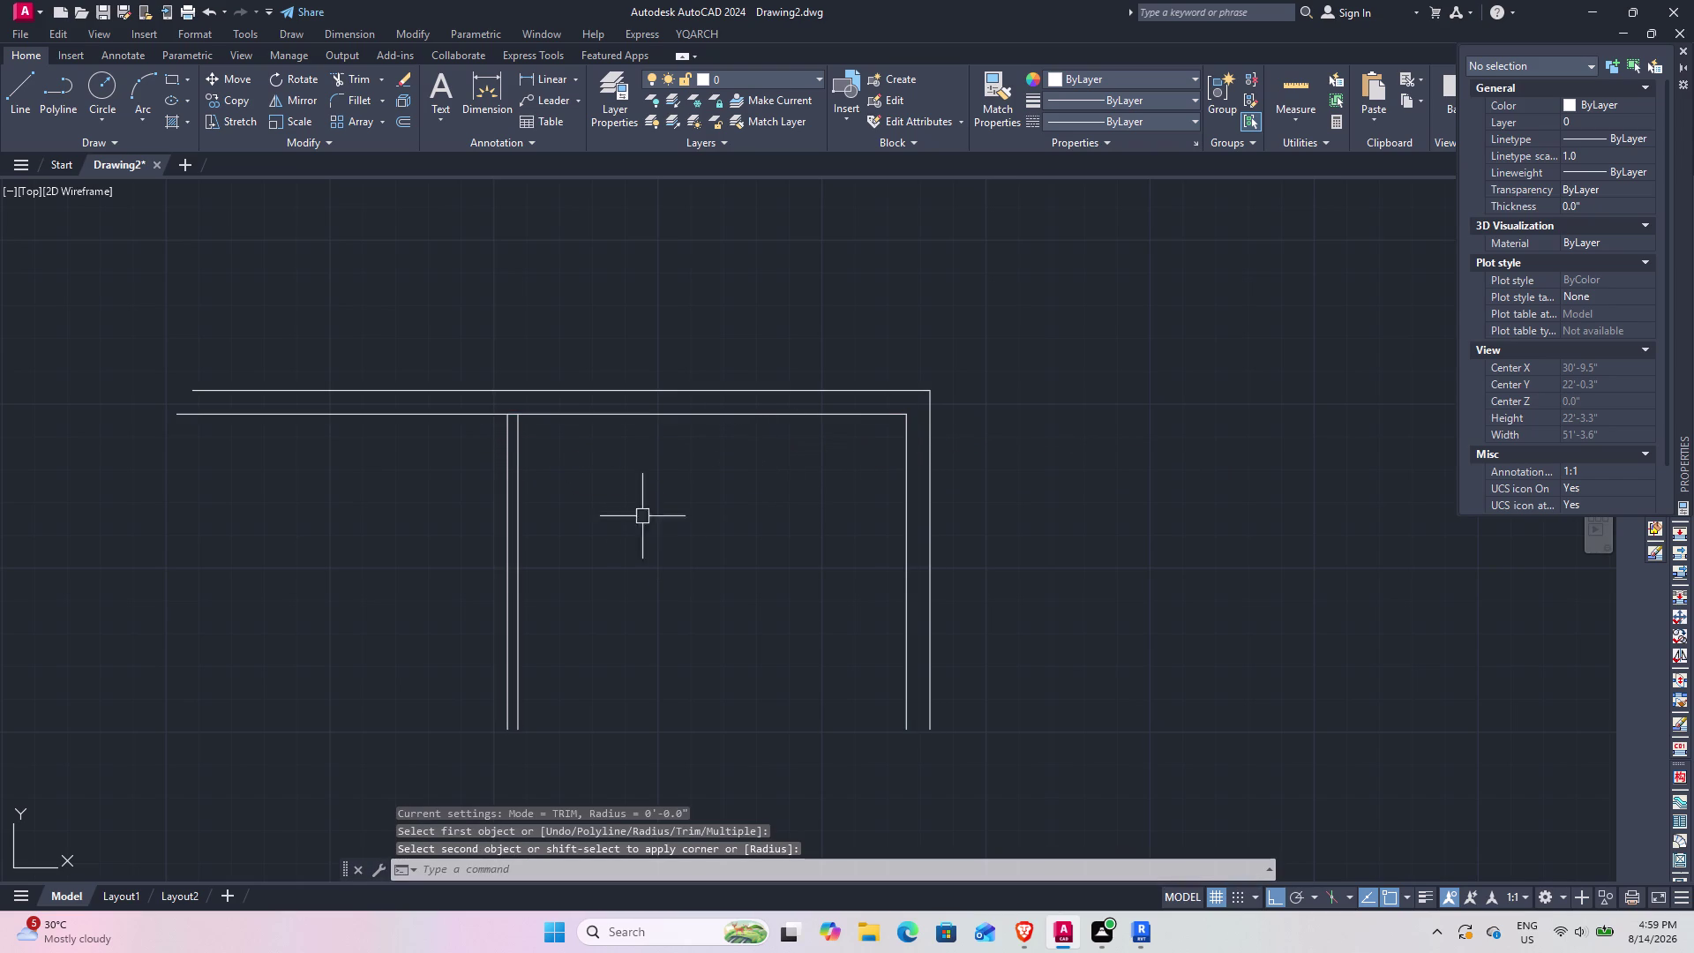
scroll(down, 3)
middle_drag(587, 512, 933, 472)
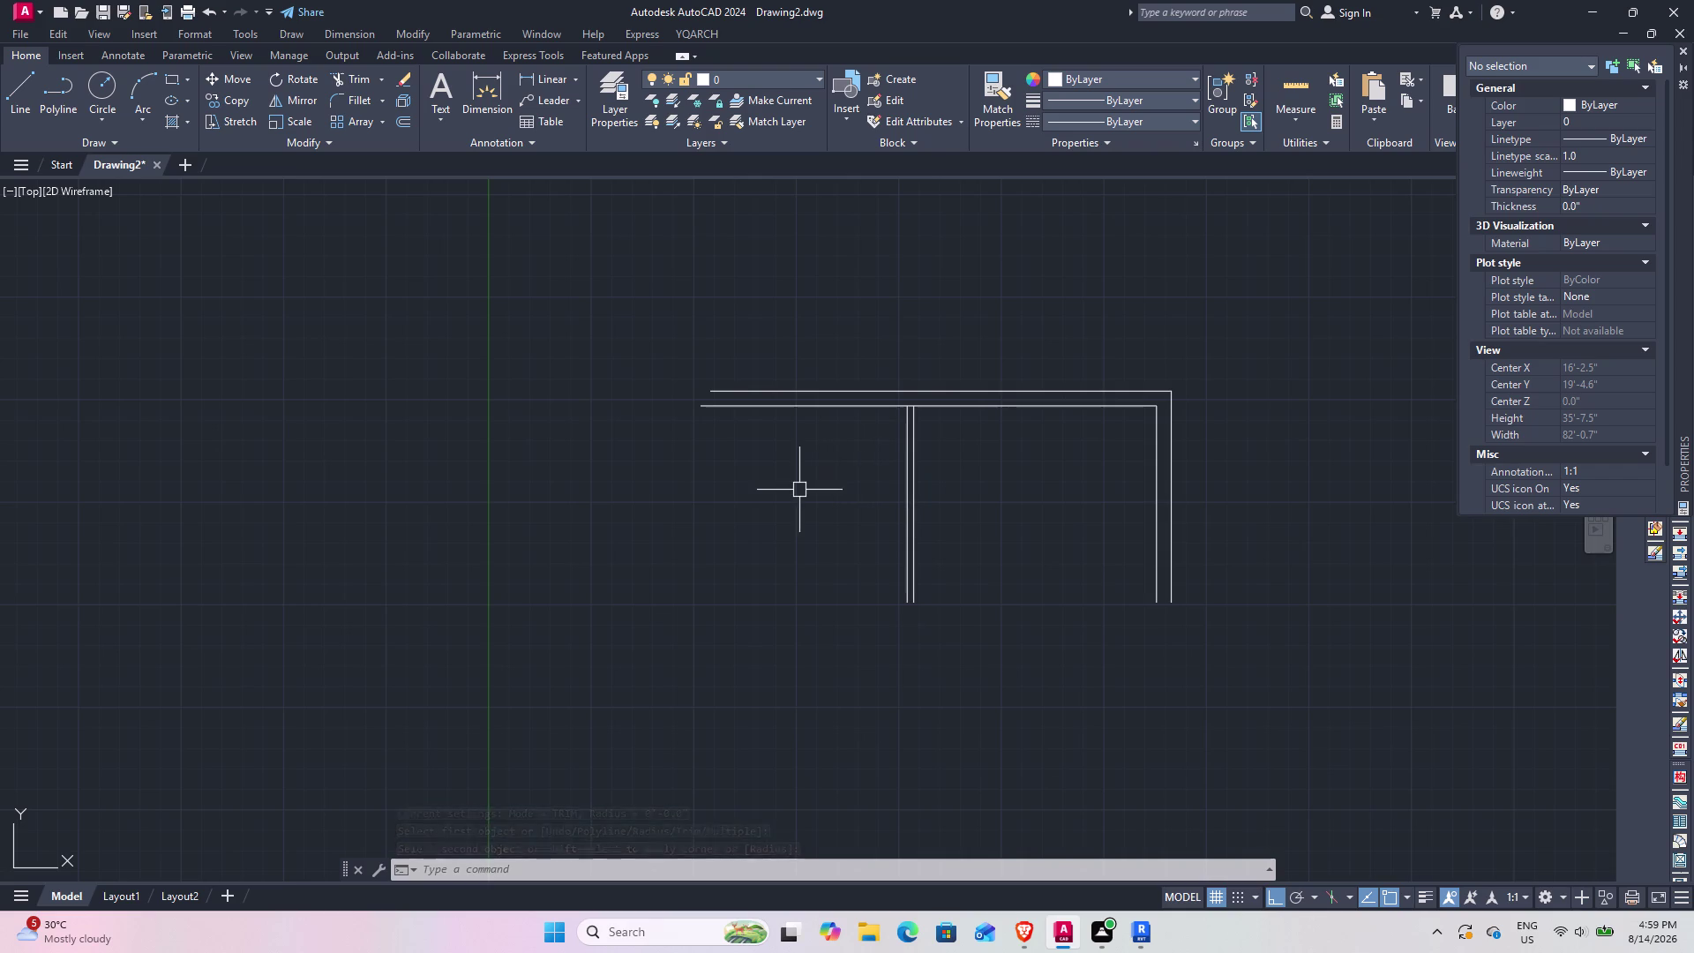
Draw a long vertical line straight down from the inner top wall's left end.
middle_drag(799, 491, 747, 437)
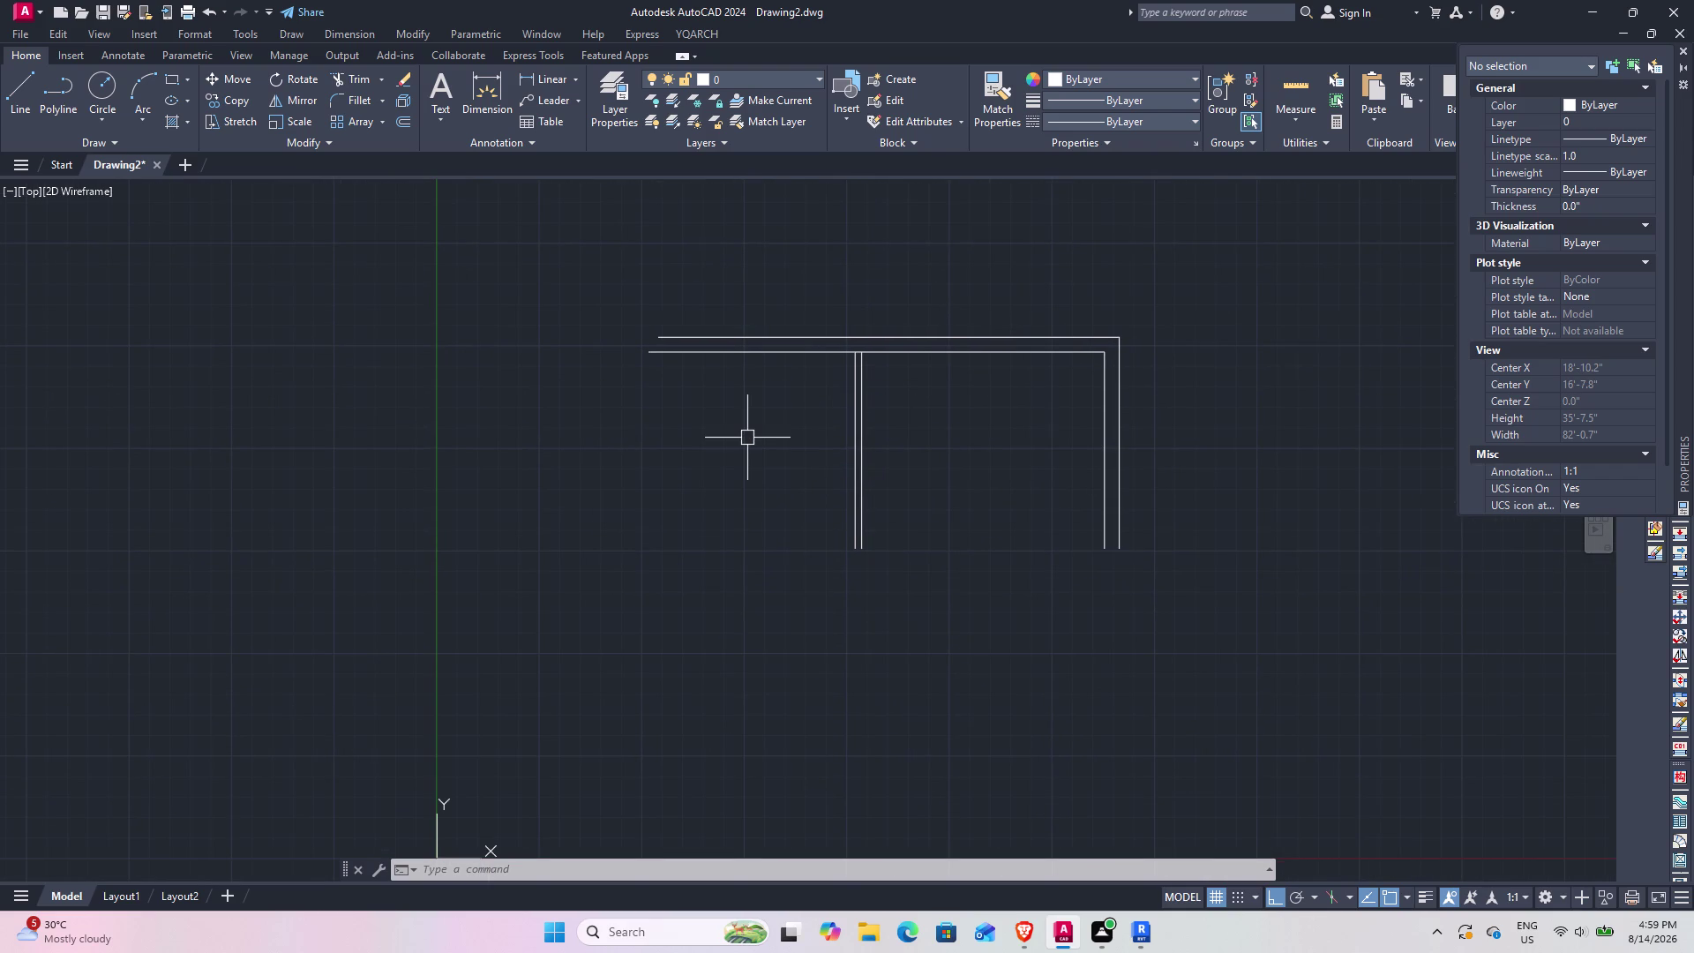
text(L)
key(space)
click(648, 358)
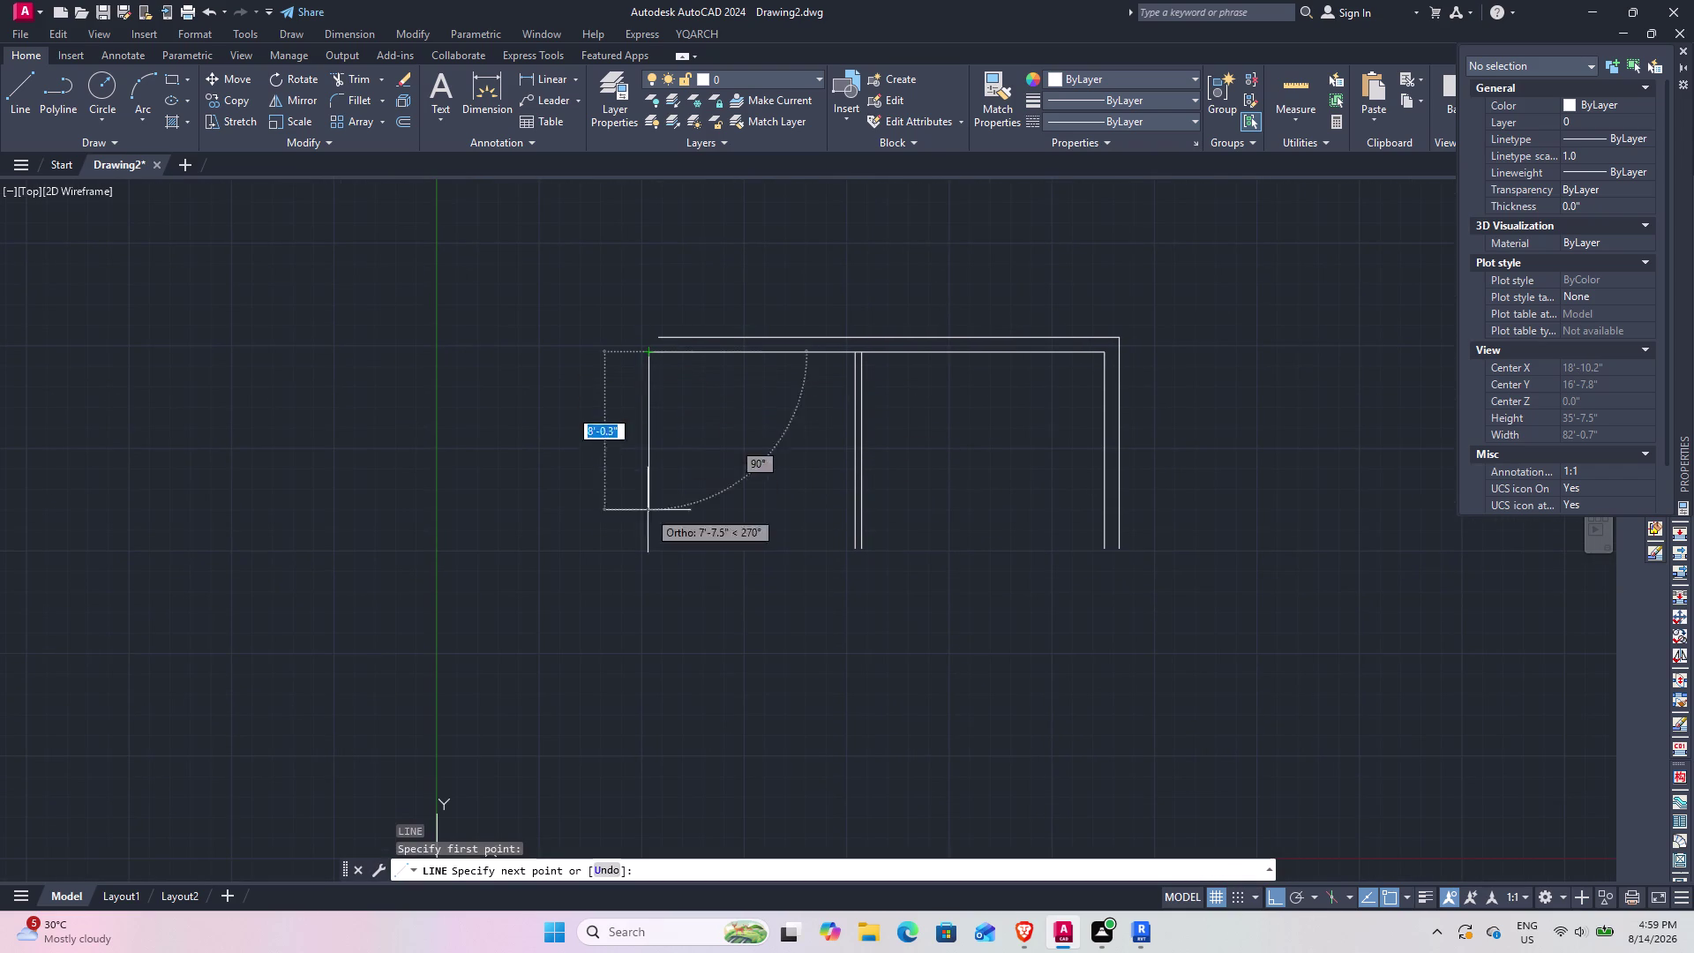
middle_drag(647, 716, 654, 445)
click(664, 612)
scroll(down, 3)
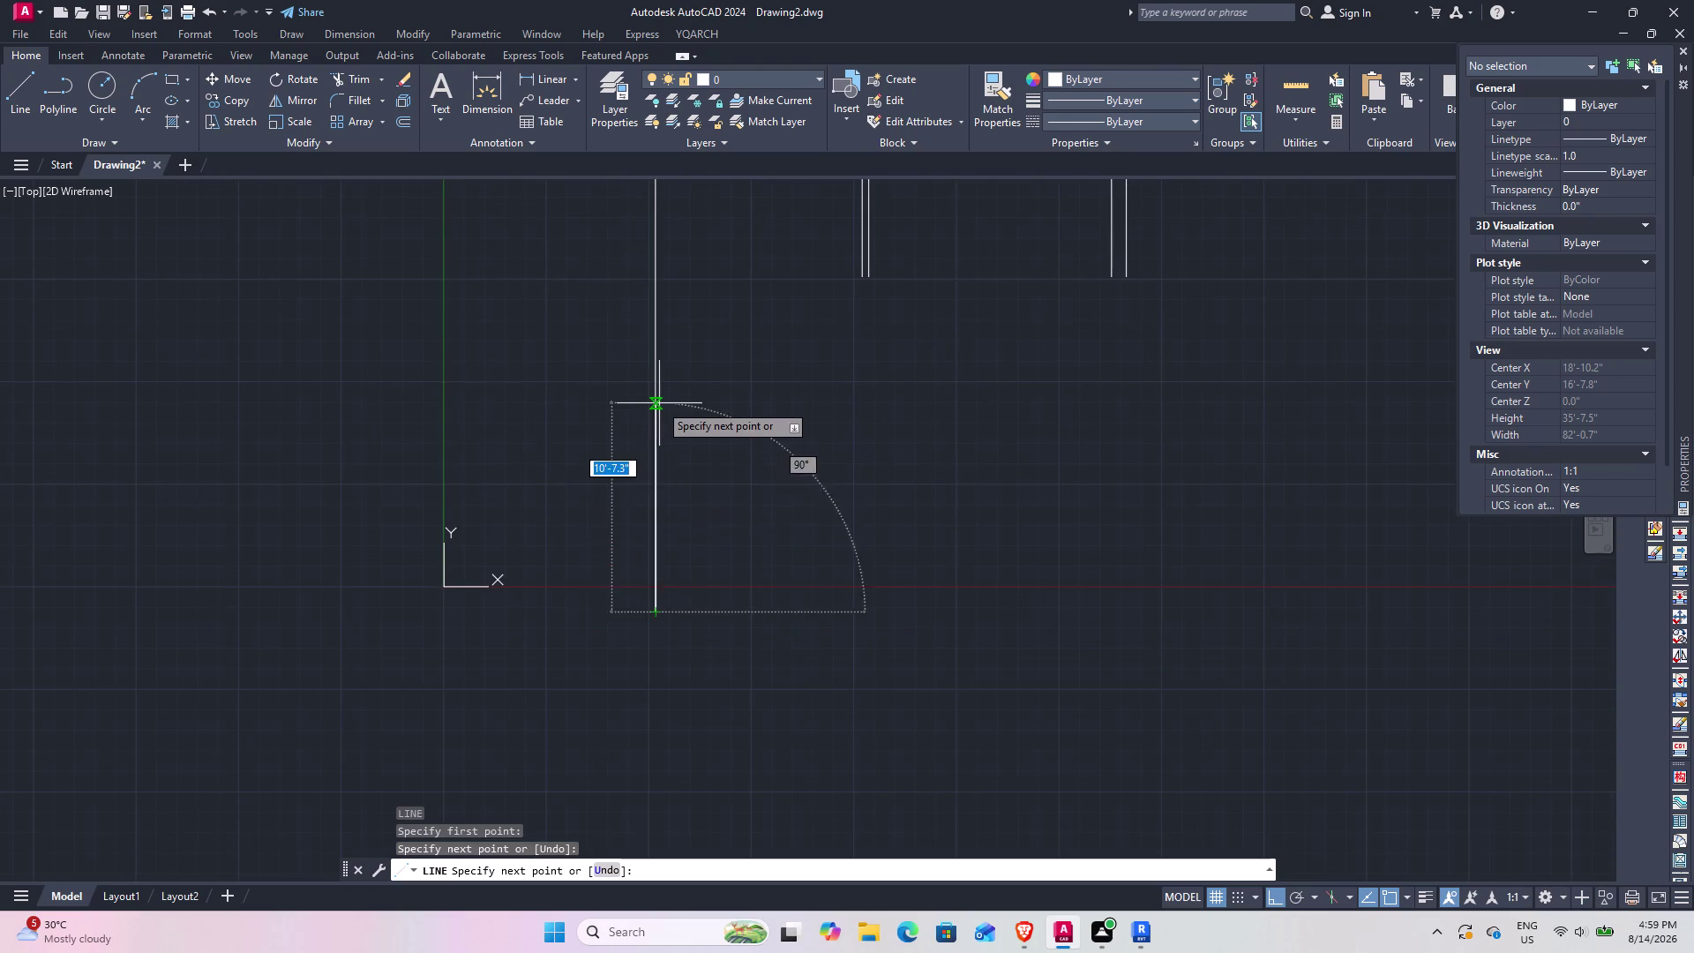
scroll(down, 3)
key(Escape)
middle_drag(672, 322, 688, 601)
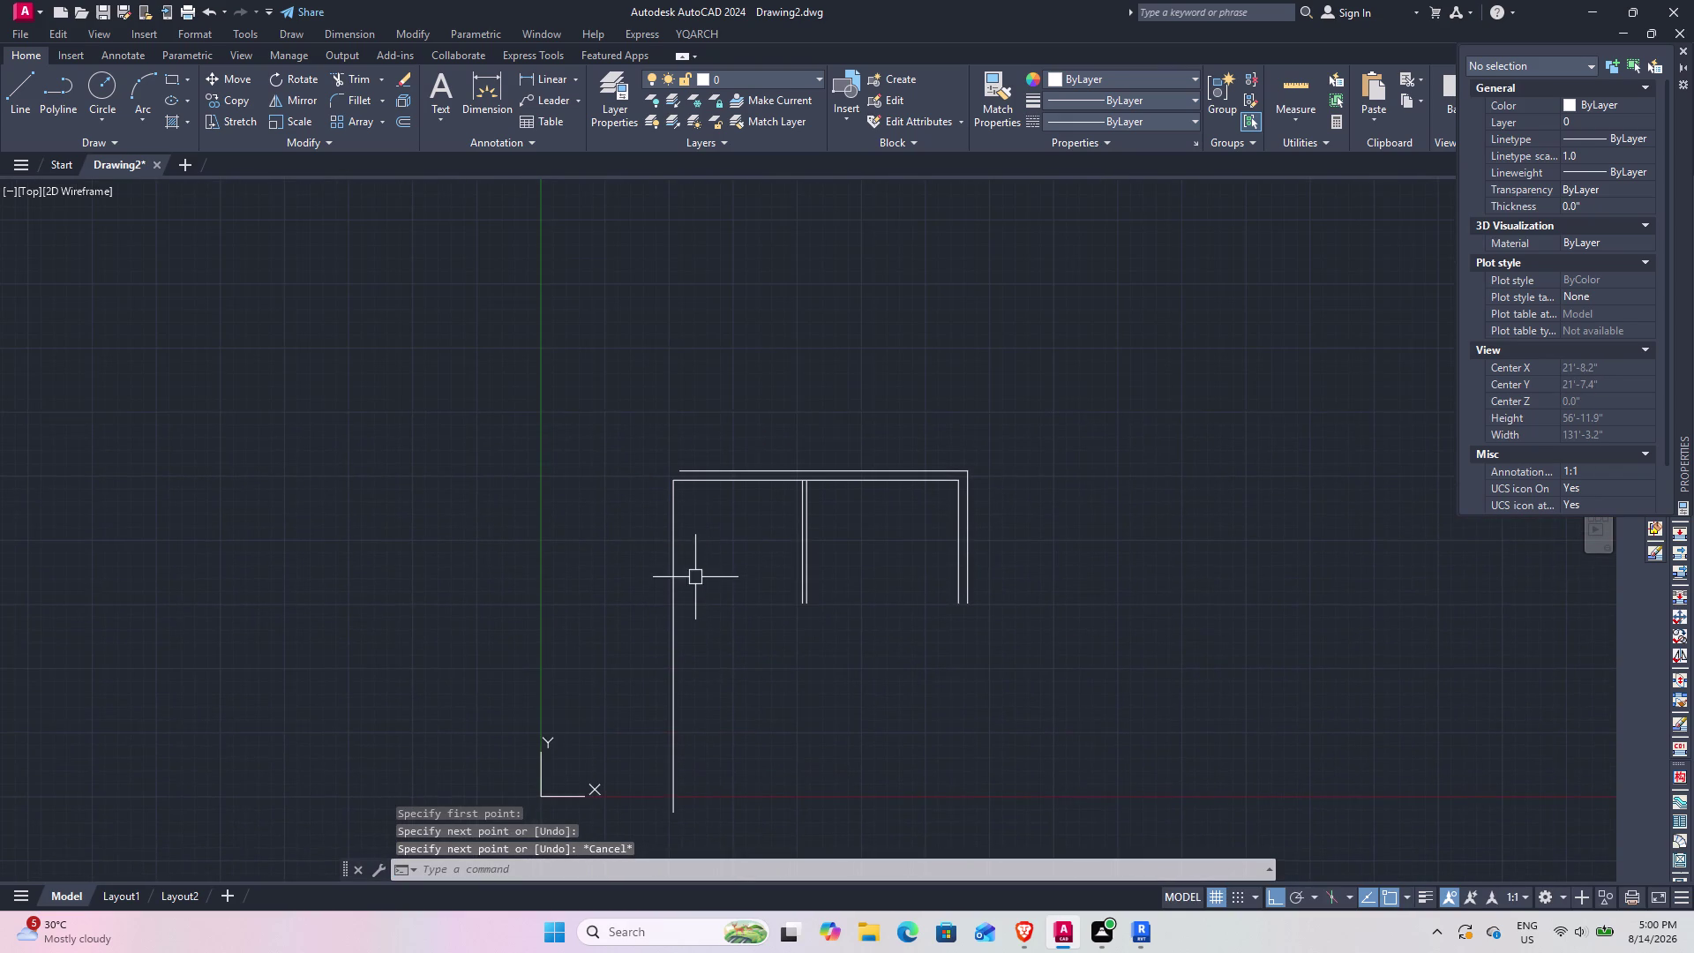
middle_drag(685, 530, 673, 490)
text(O)
key(space)
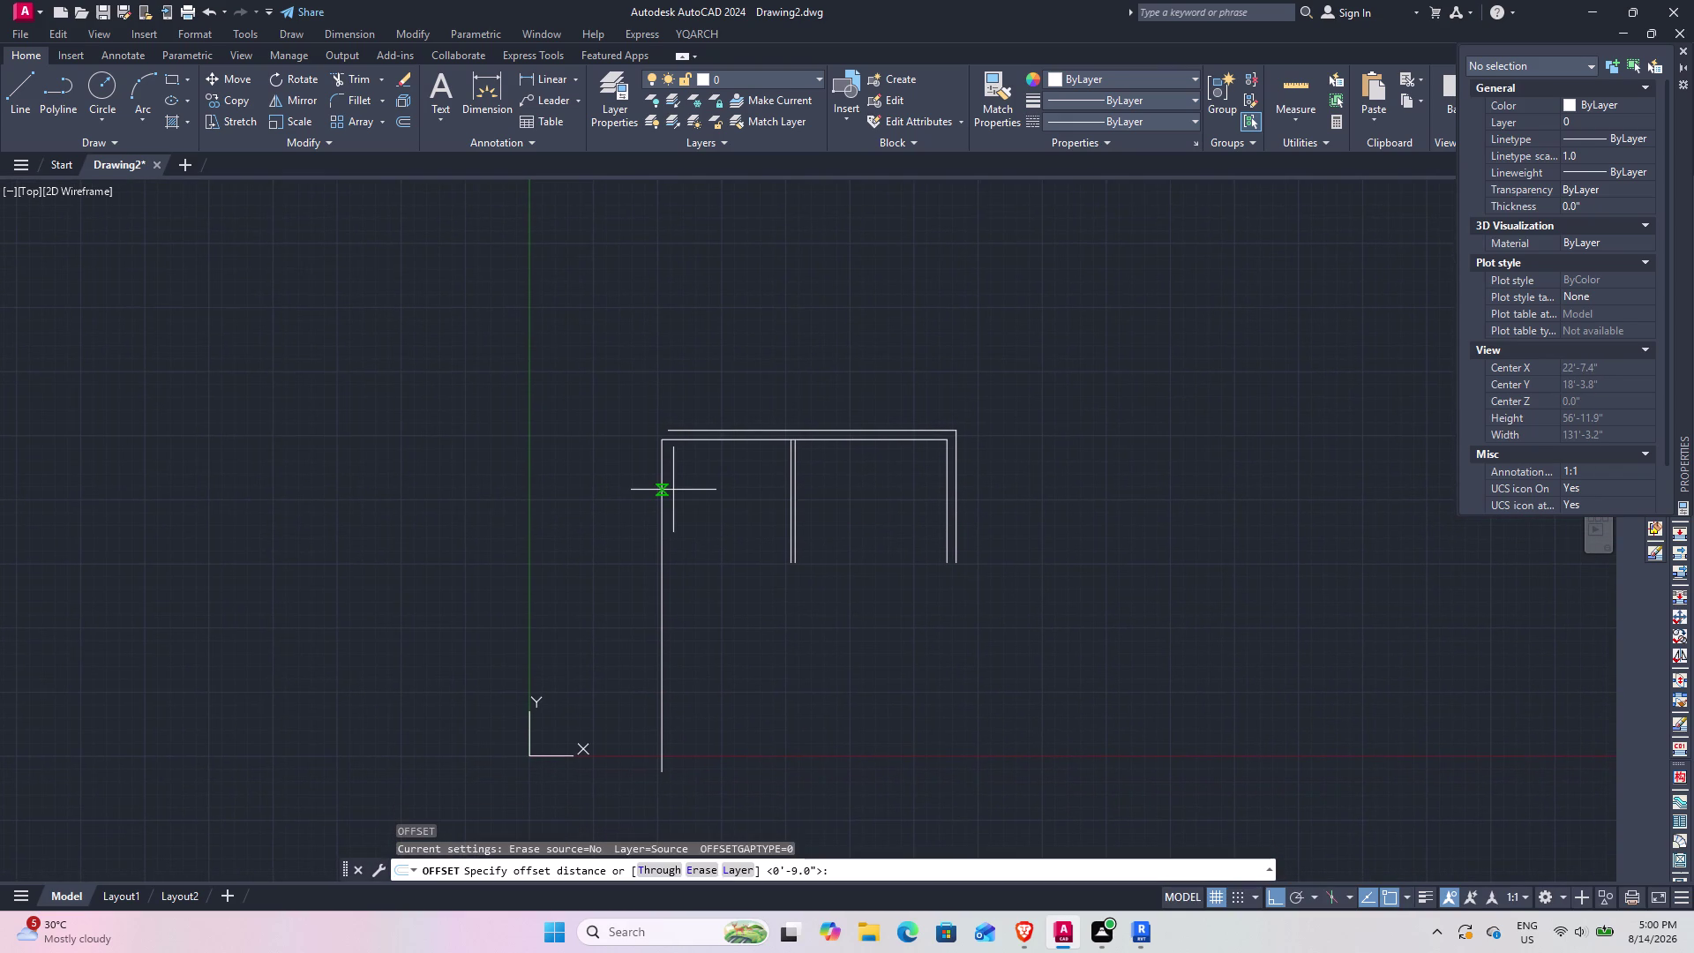
Offset the left wall line 9 inches outward to double the left wall.
text(9")
key(Return)
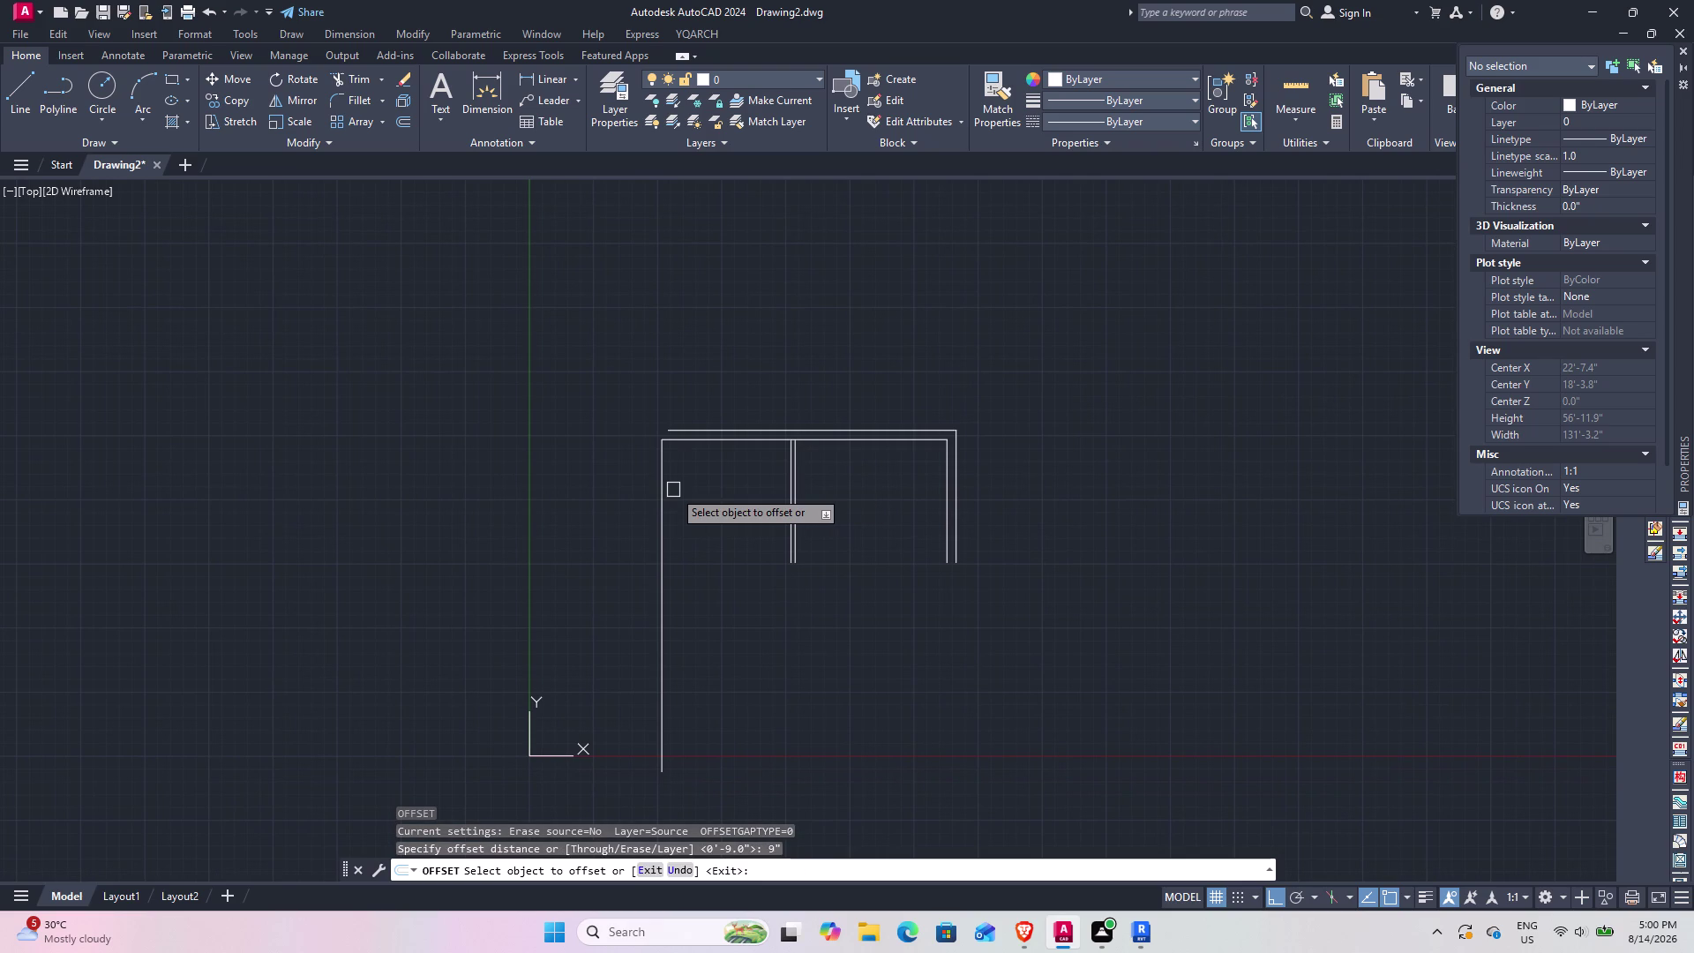
click(664, 507)
click(619, 525)
key(space)
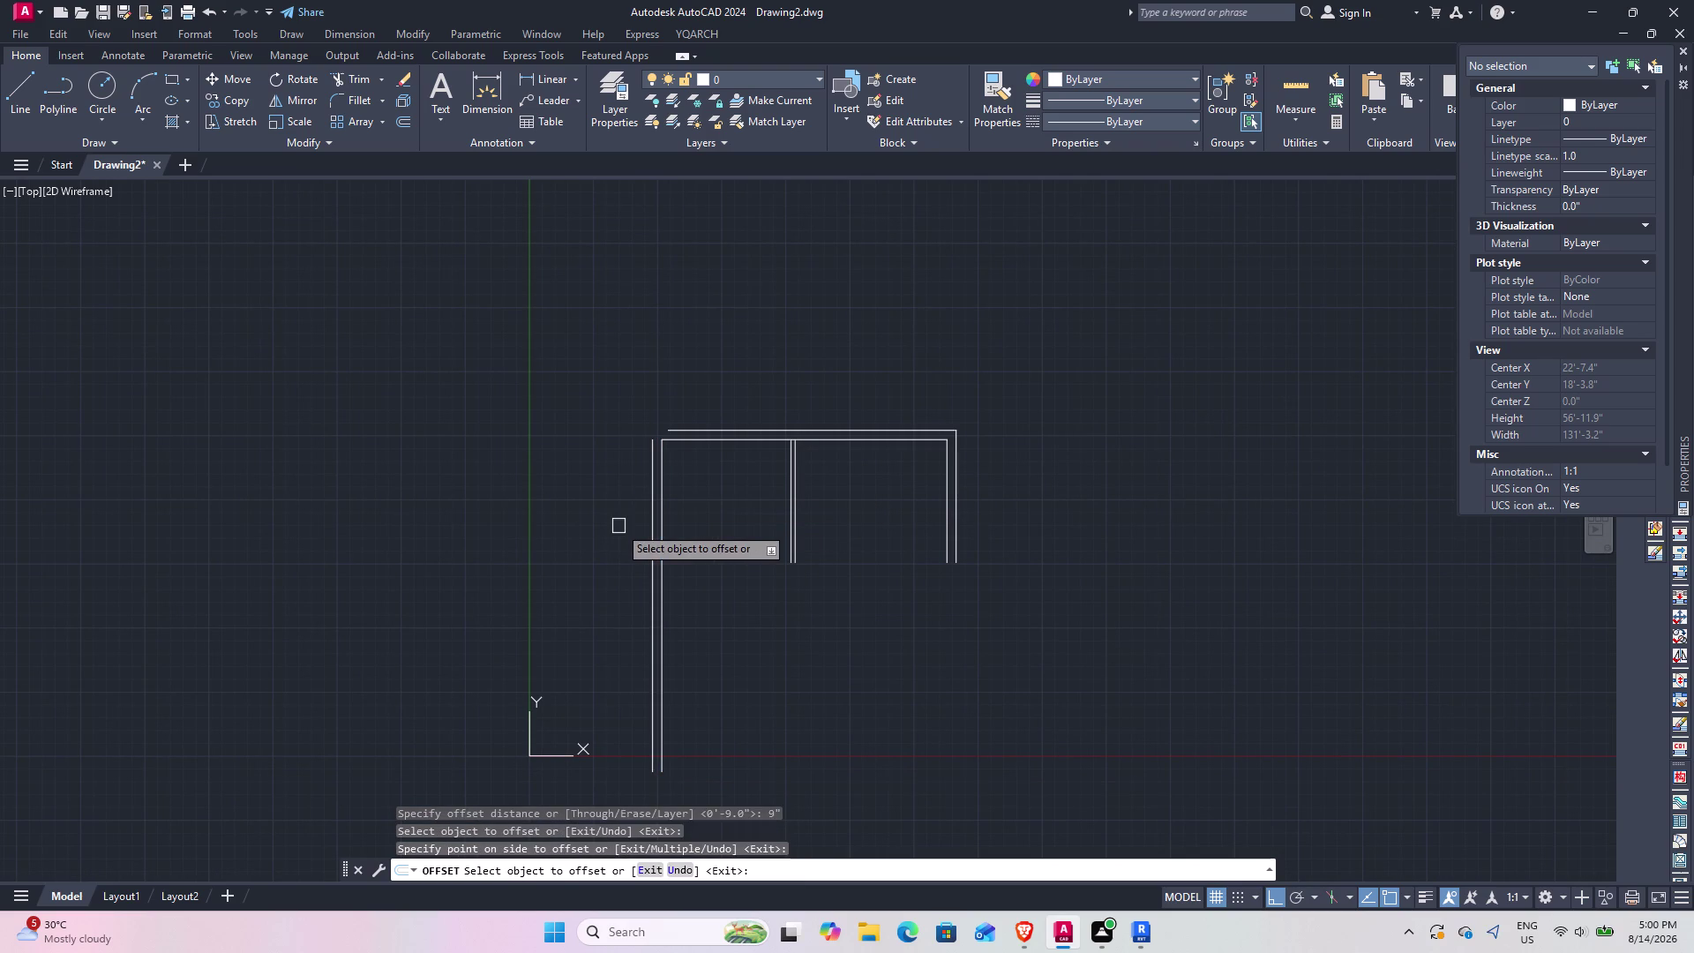
Fillet the outer left and outer top wall lines into a sharp corner.
text(F)
key(space)
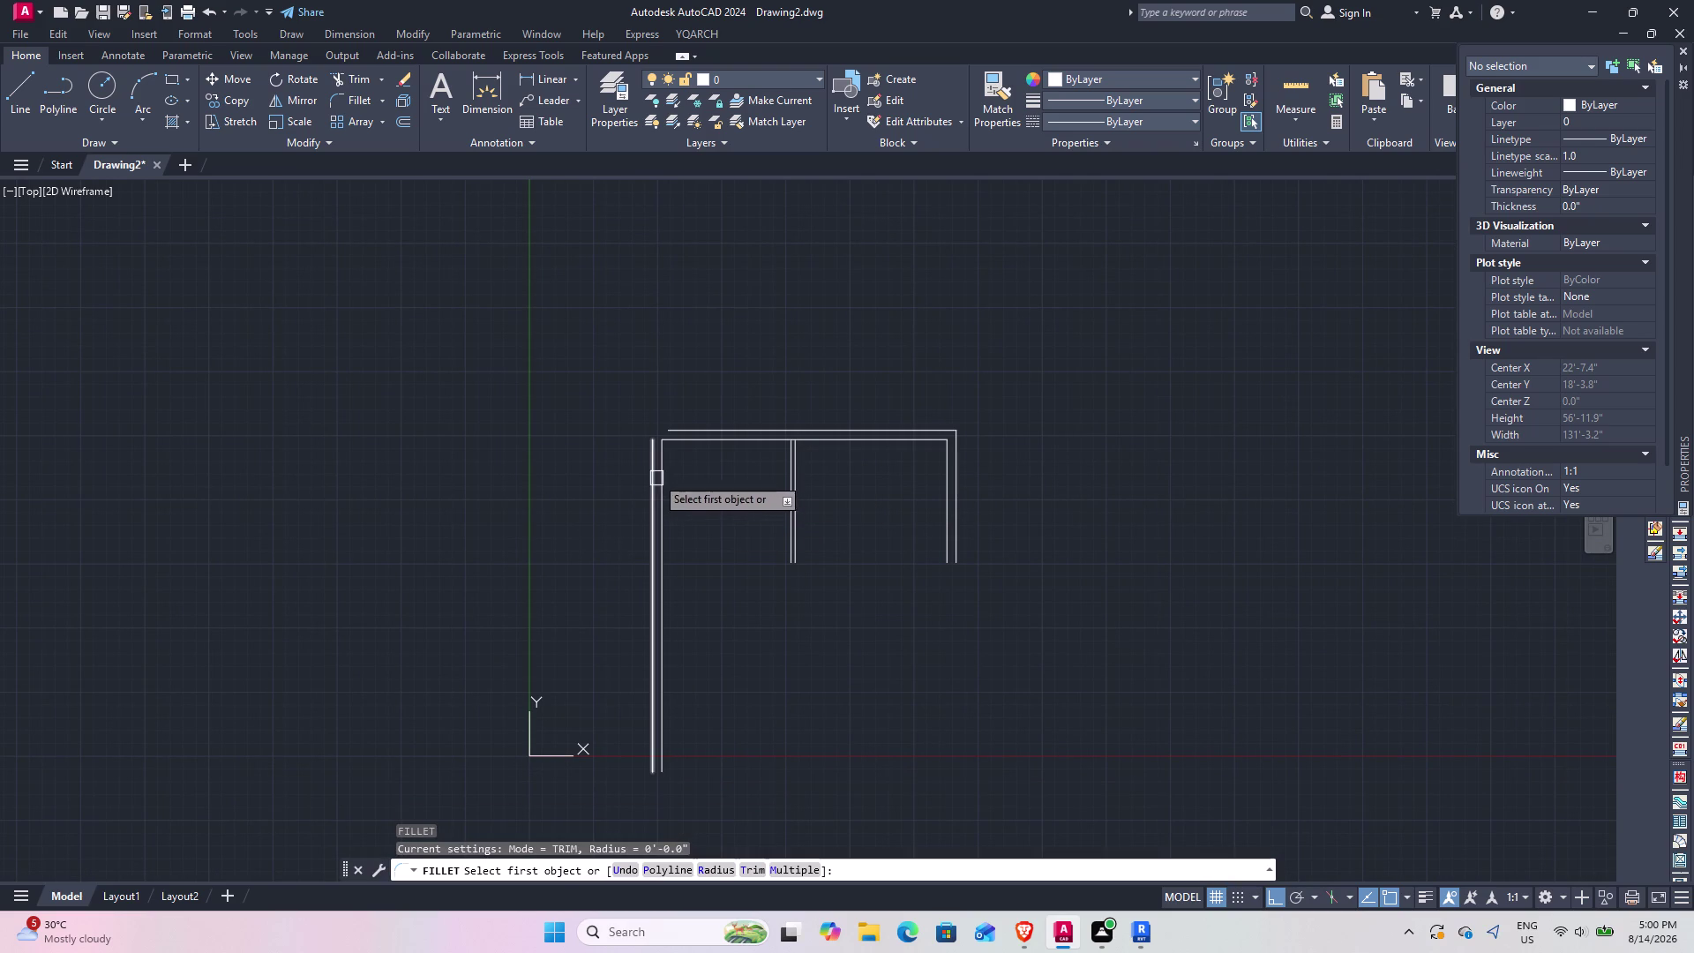
click(652, 475)
click(691, 428)
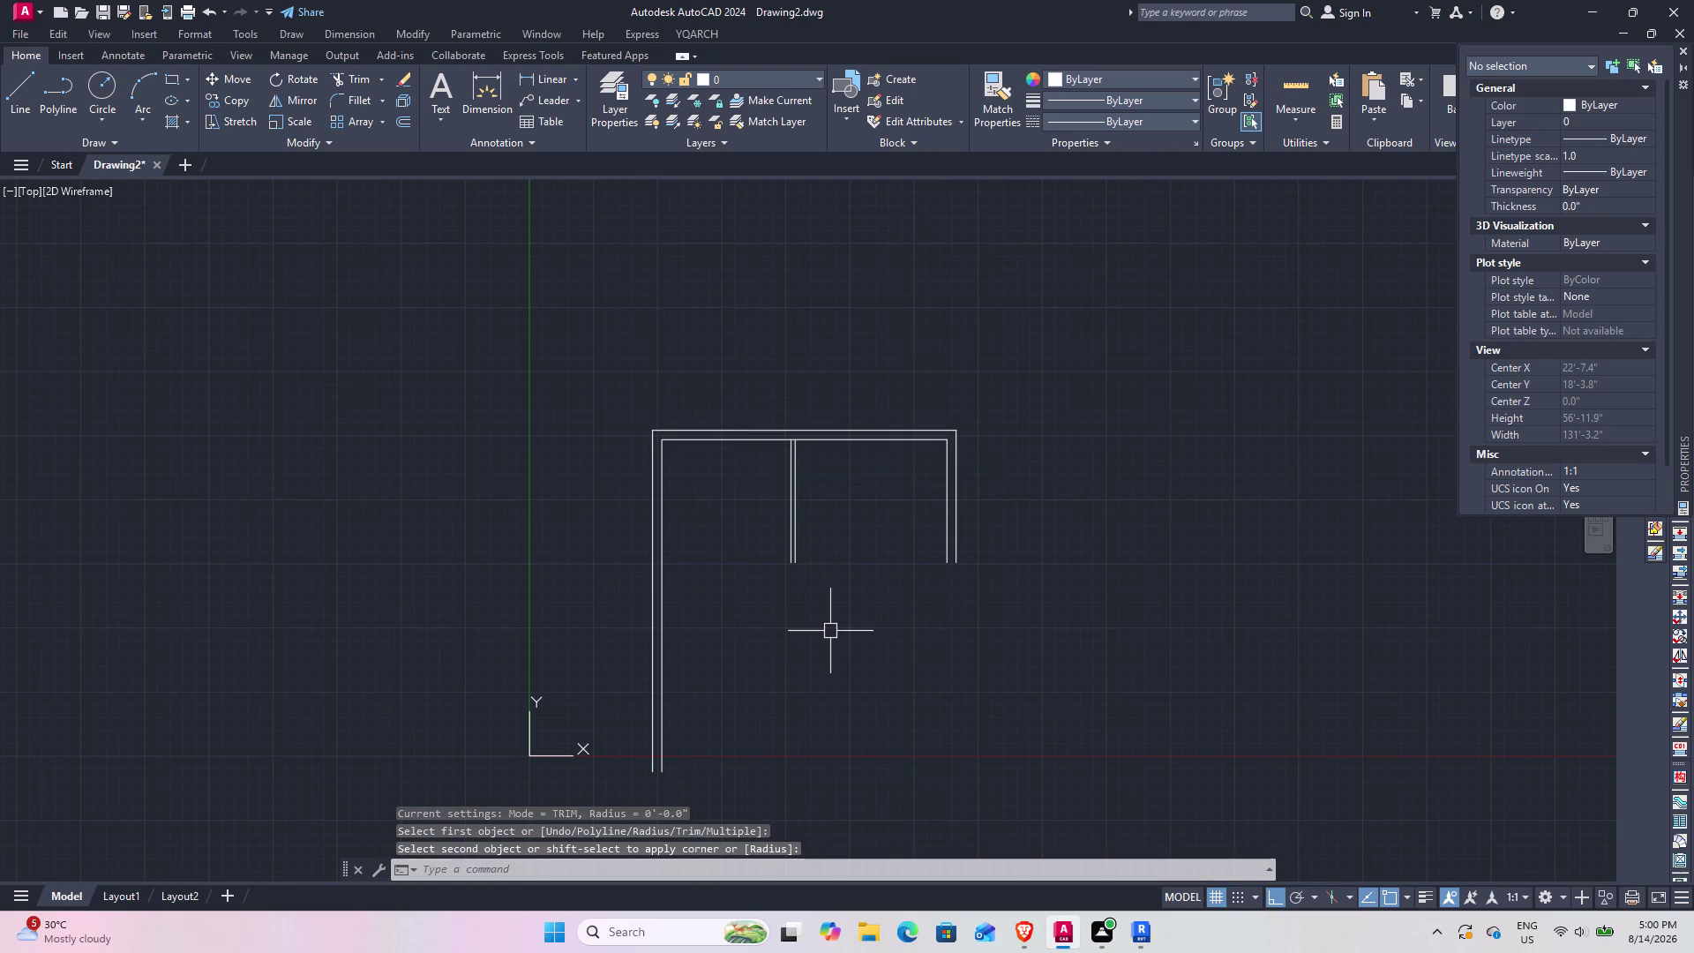
middle_drag(832, 632, 756, 629)
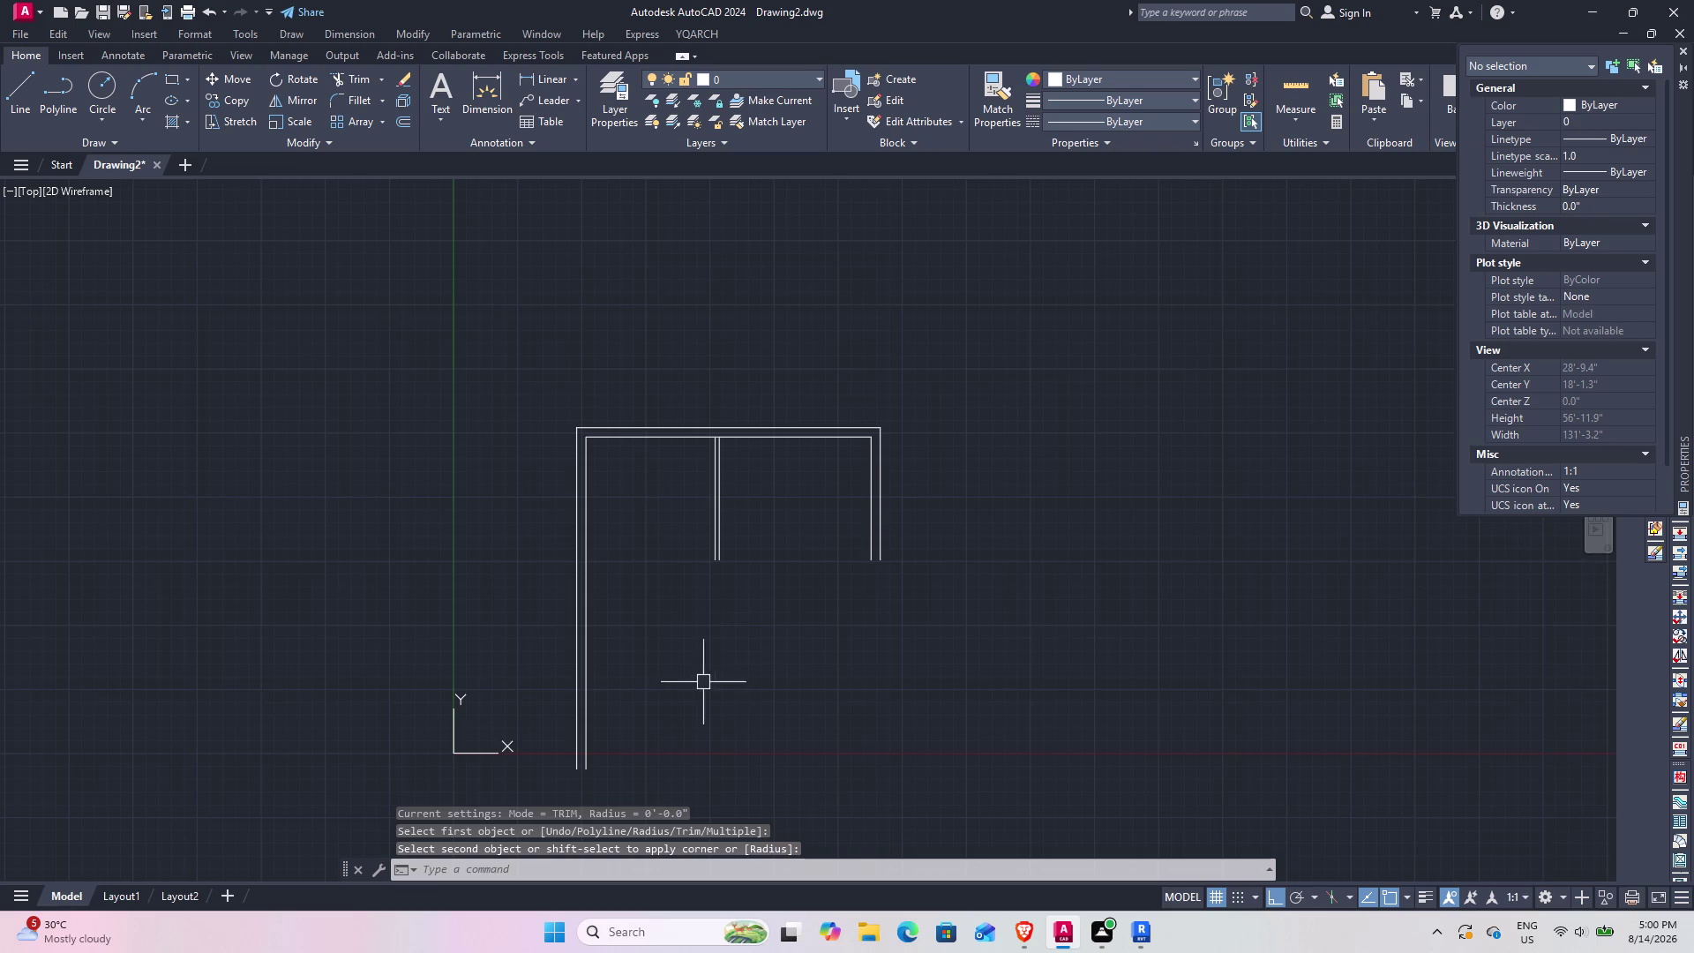
middle_drag(705, 528, 696, 582)
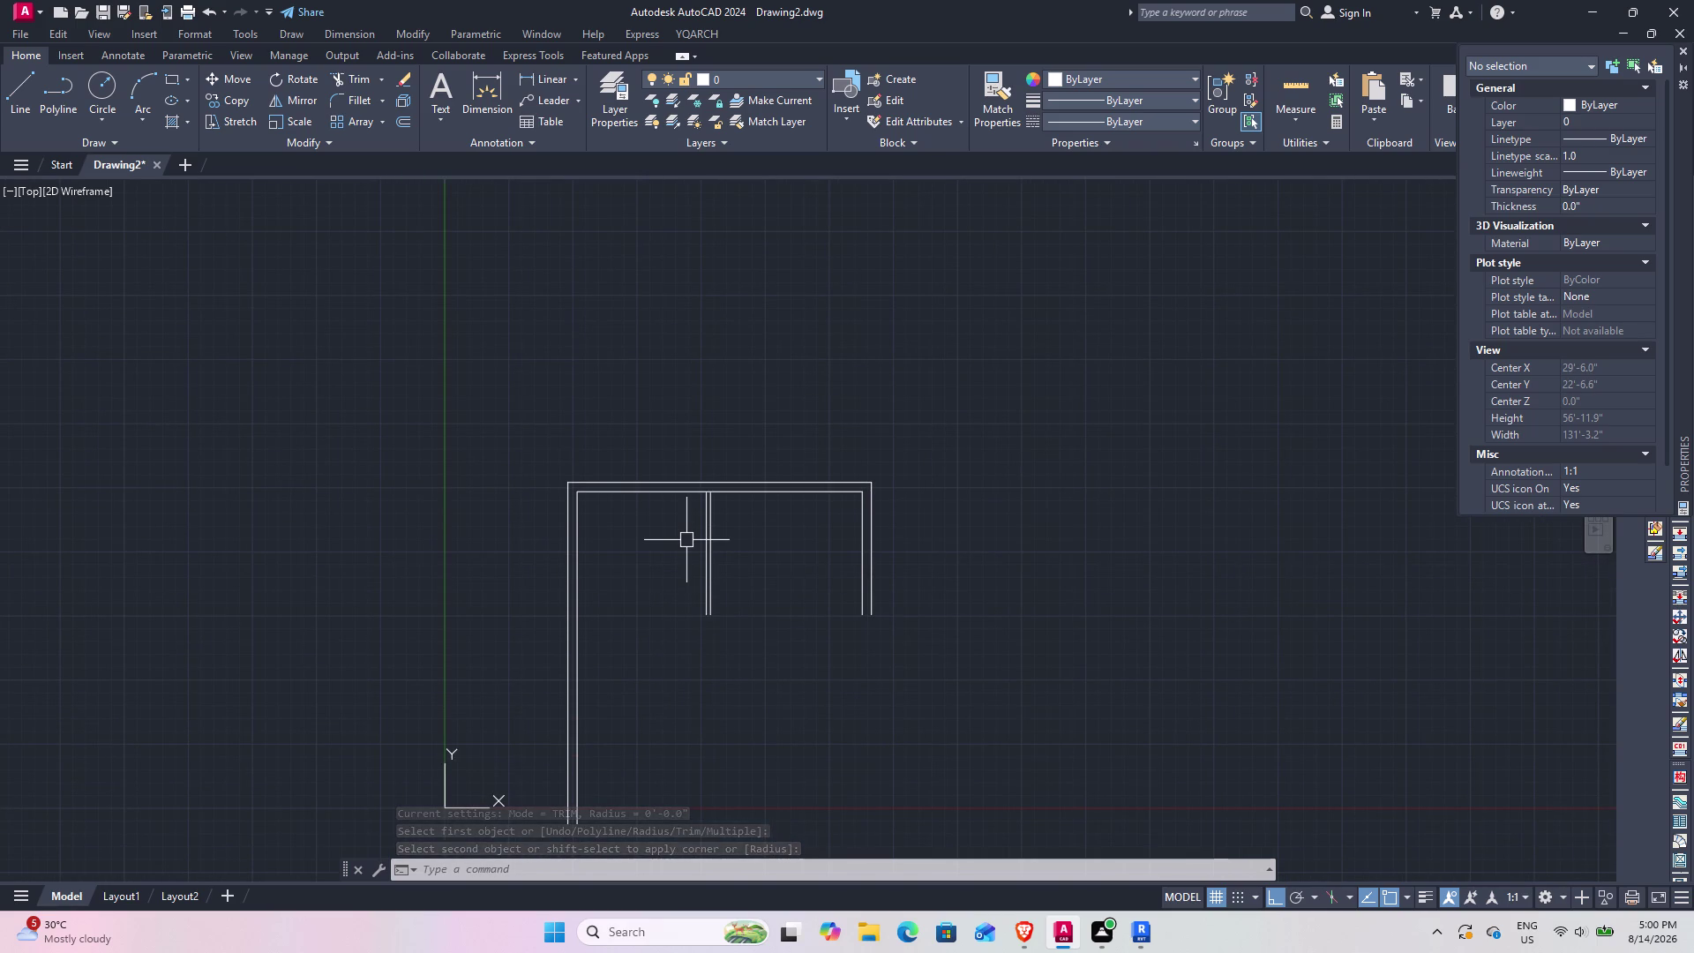
Offset the top inner wall line 10 feet downward as a partition line.
text(O)
key(space)
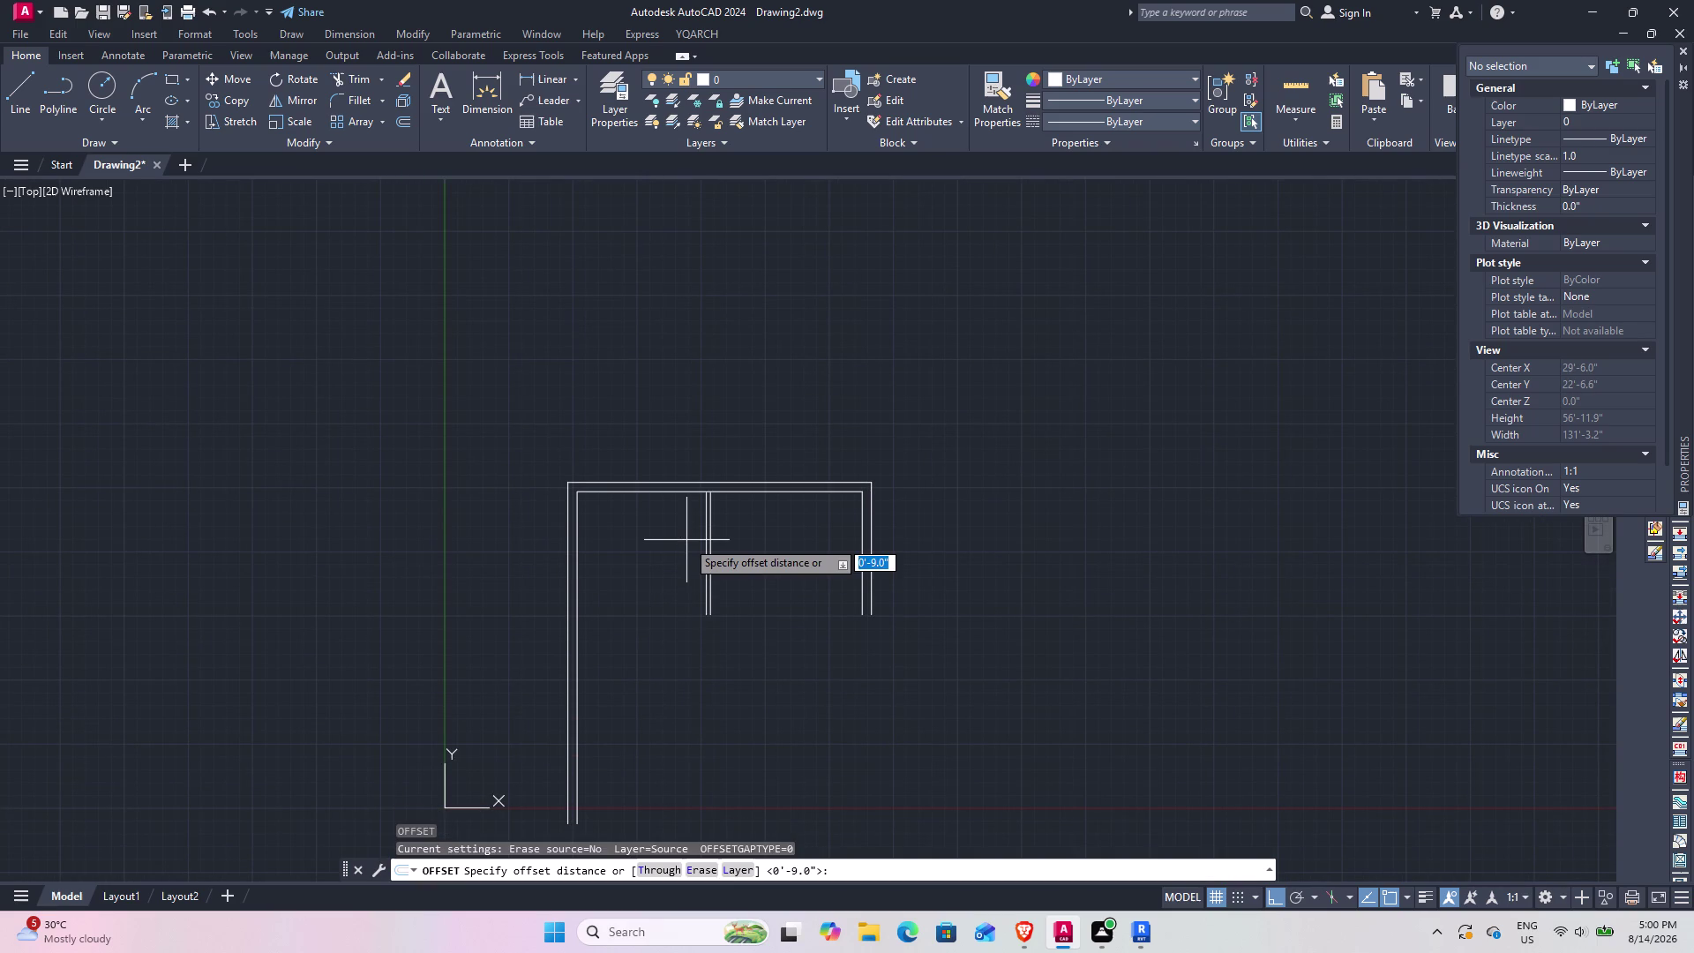
text(10')
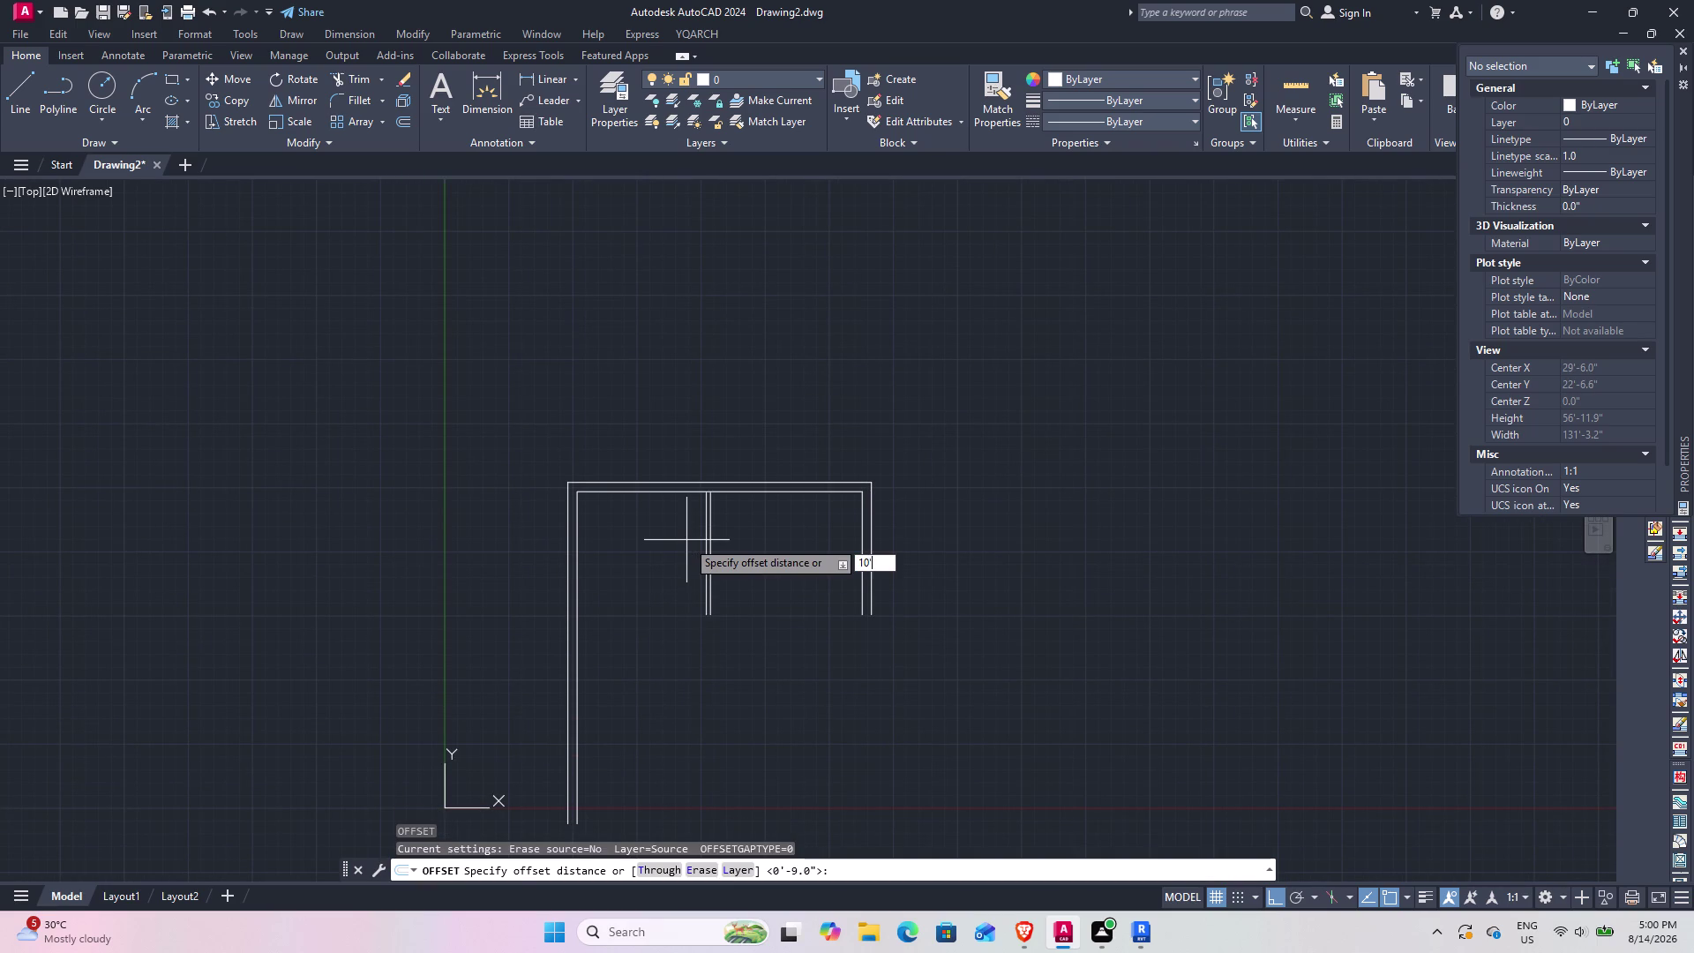
key(Return)
click(683, 486)
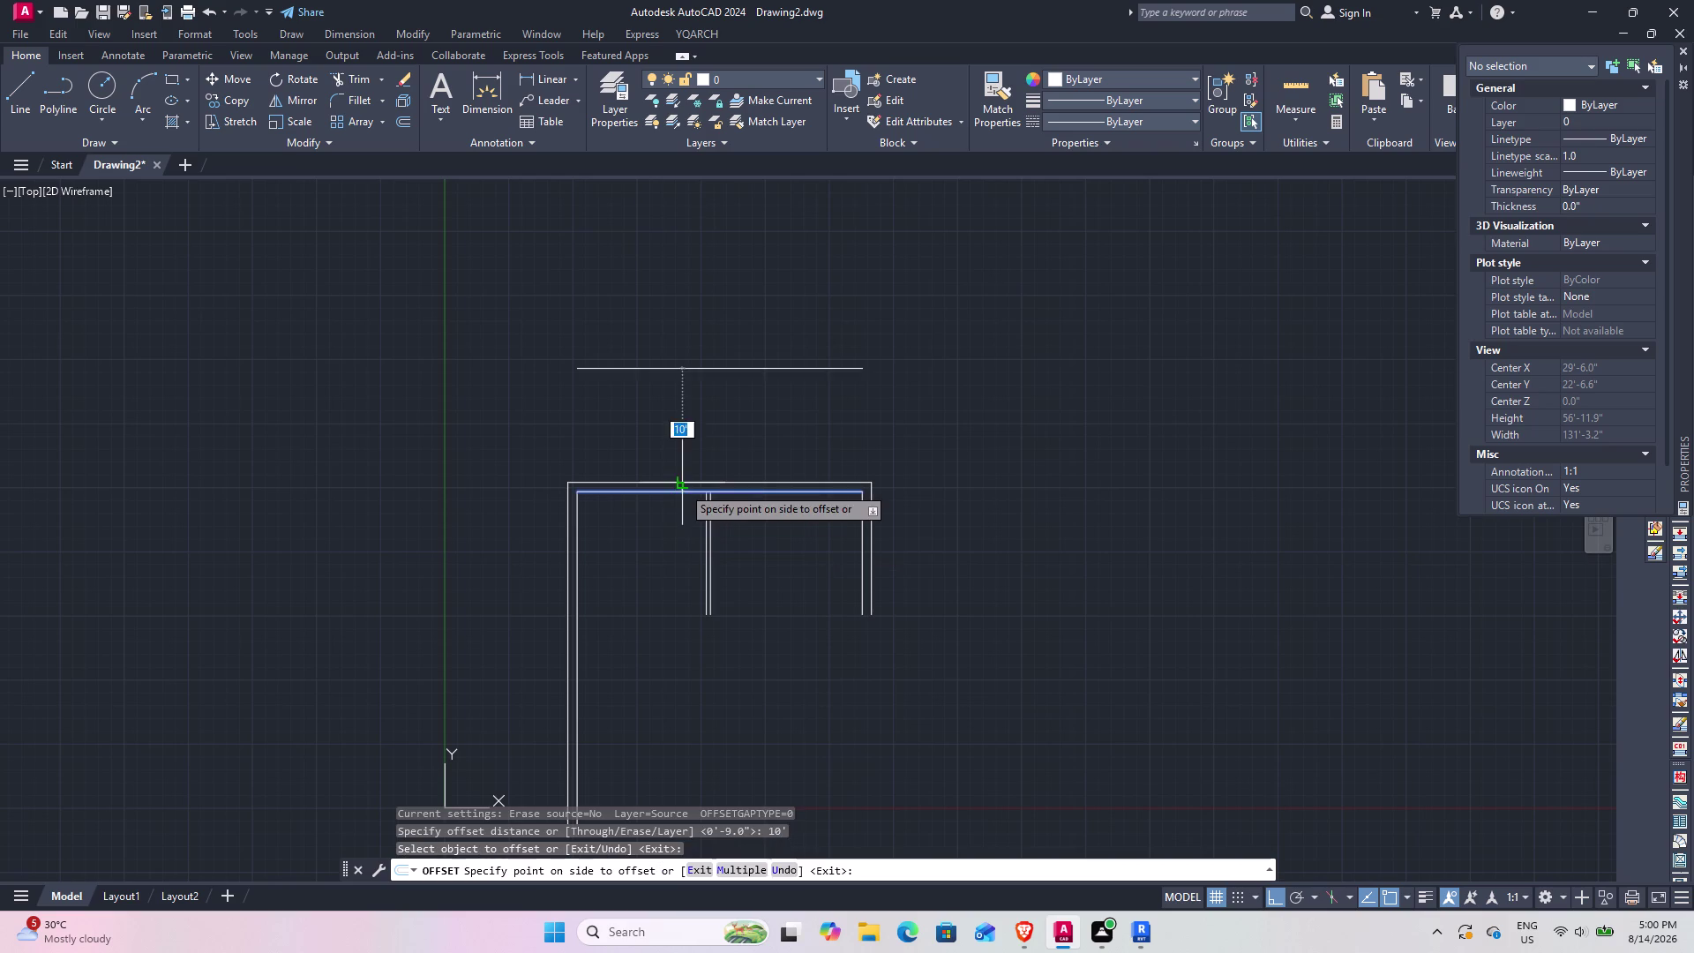
click(693, 601)
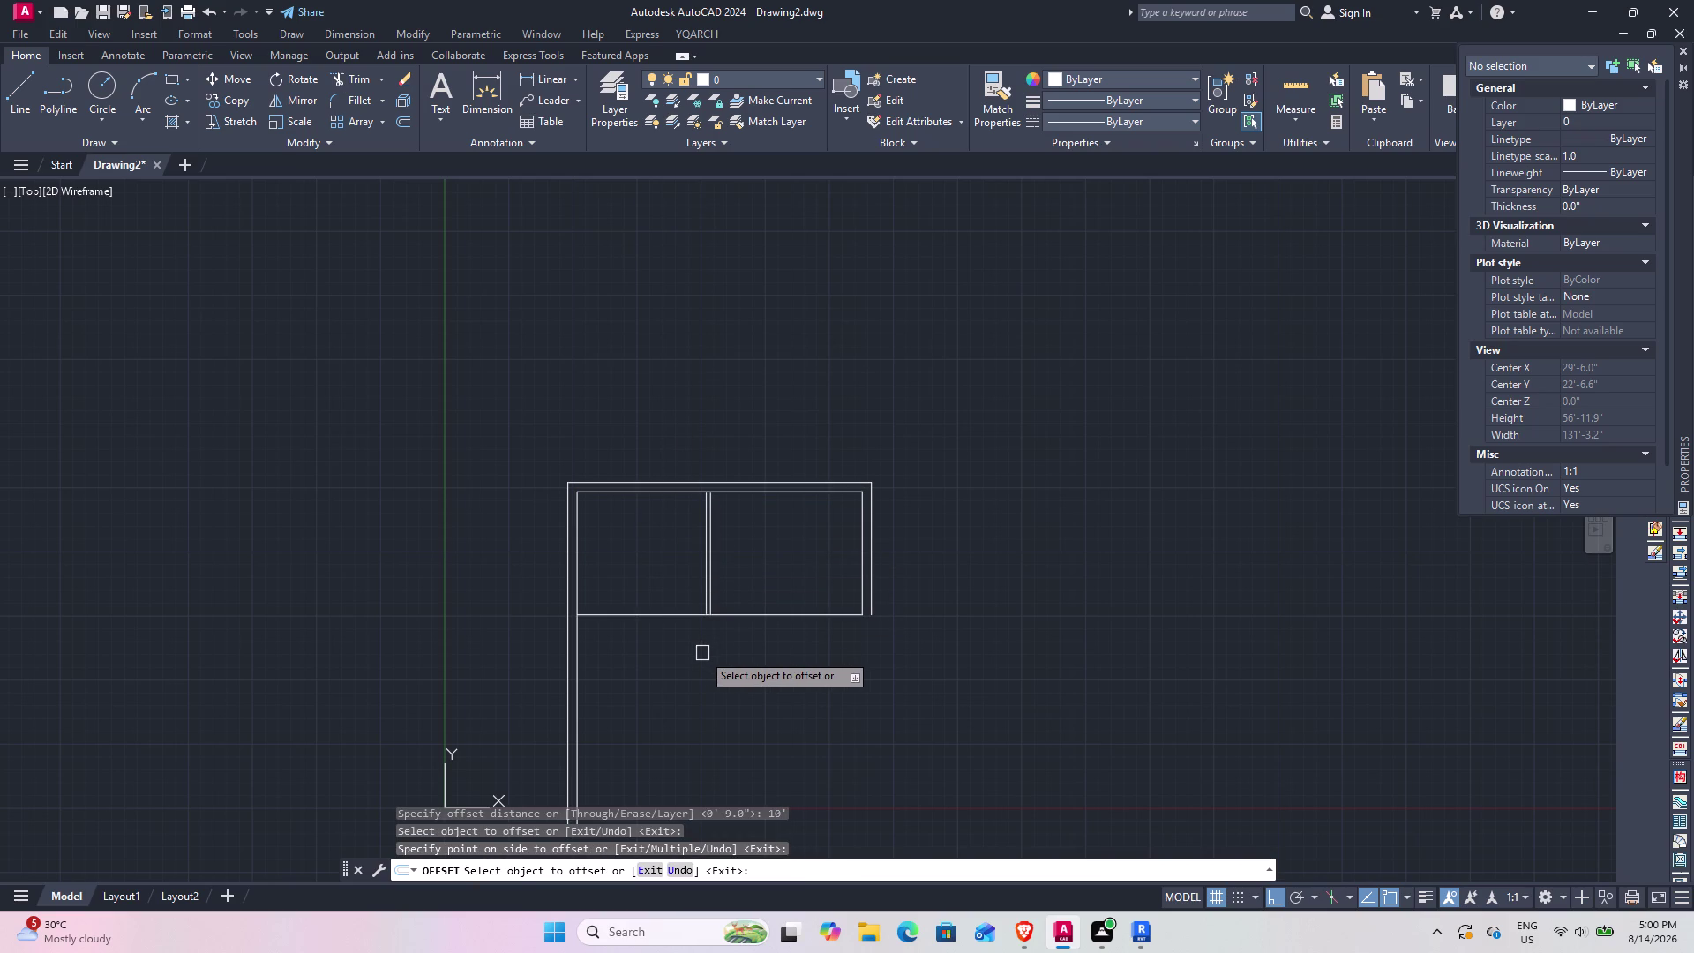
key(space)
Offset the top inner wall line 6 feet downward as a second partition.
key(space)
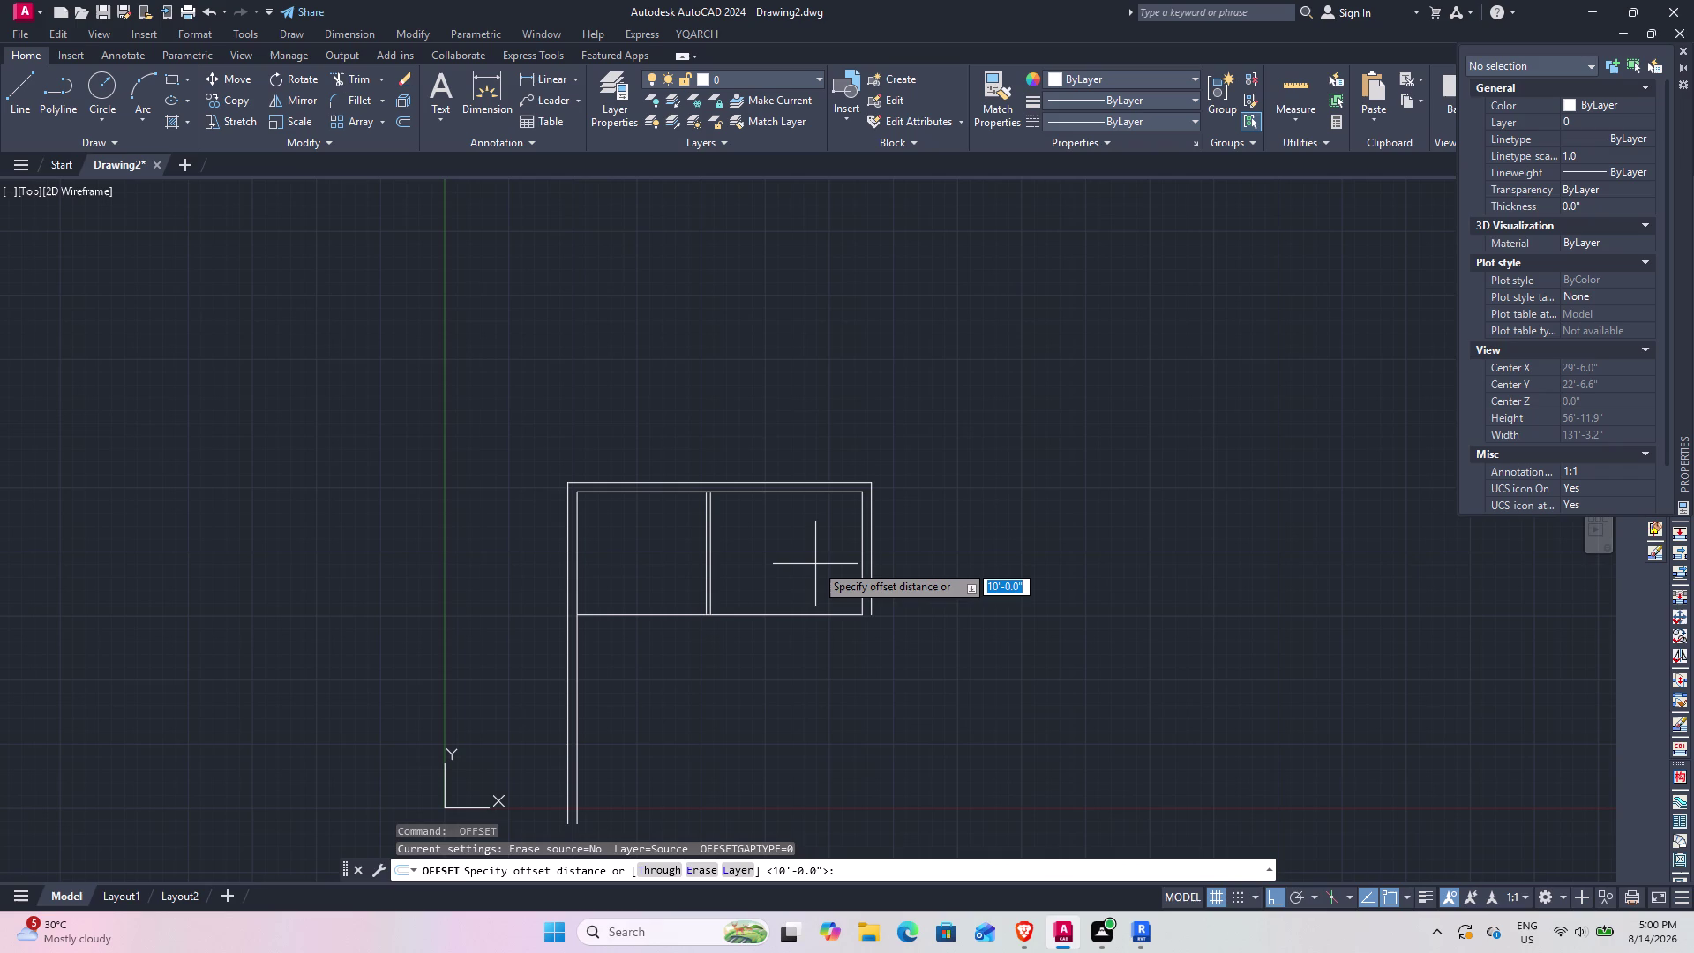
text(6')
key(Return)
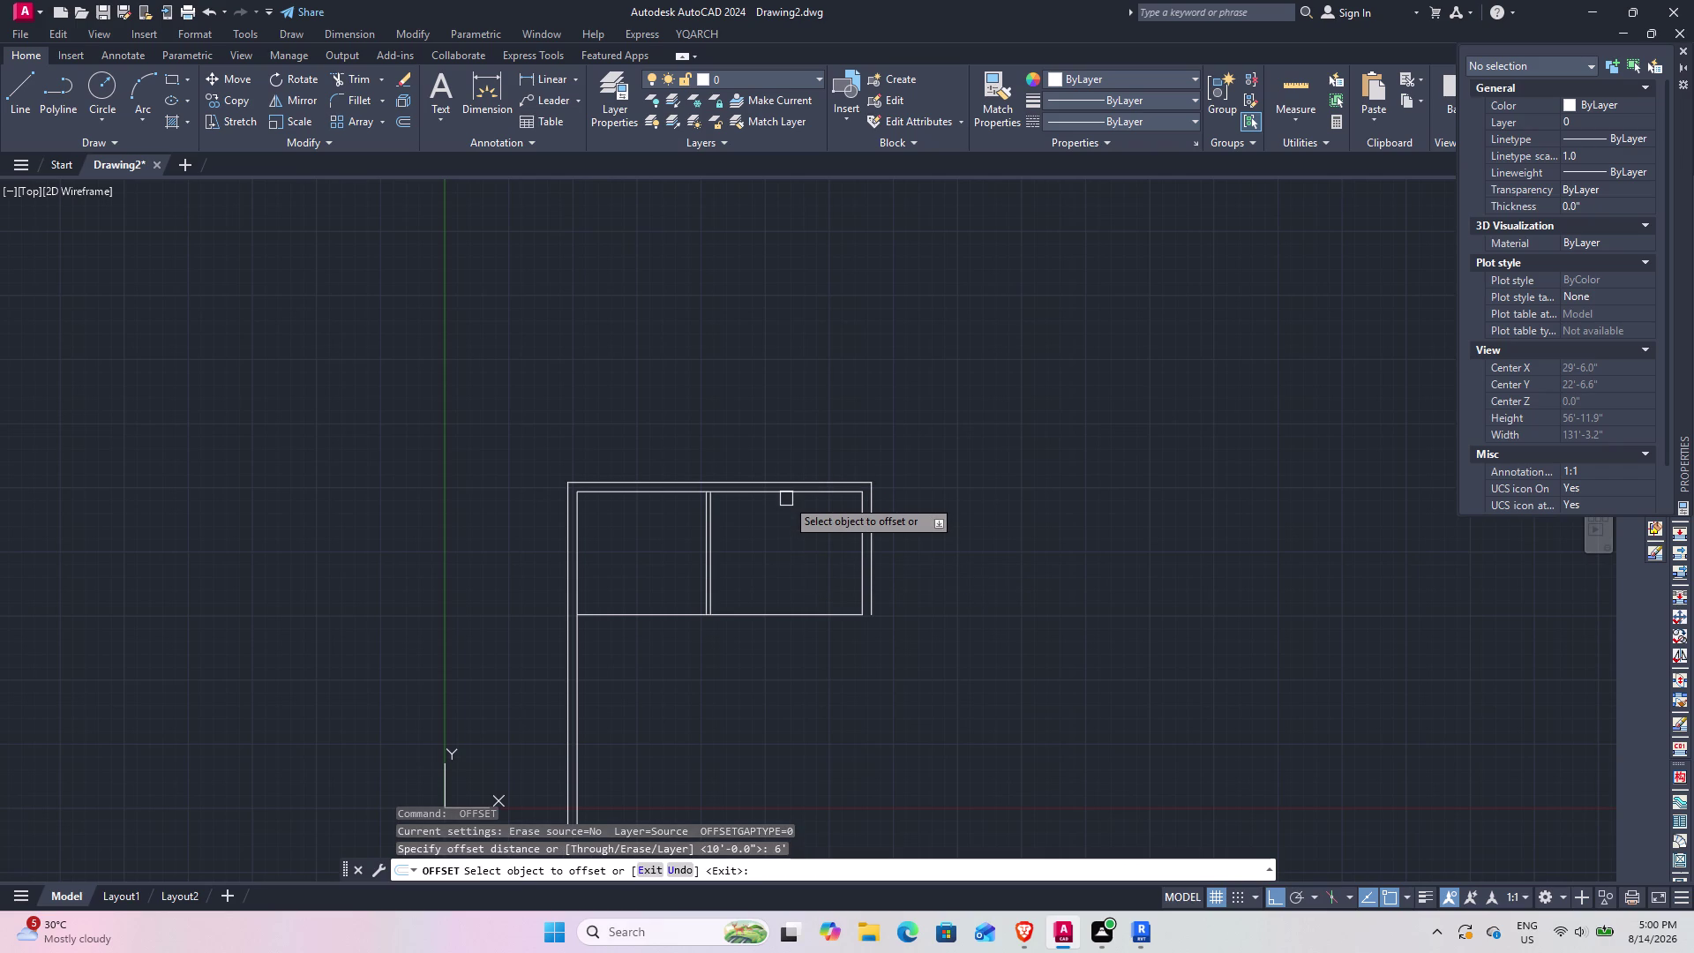
click(786, 494)
click(794, 543)
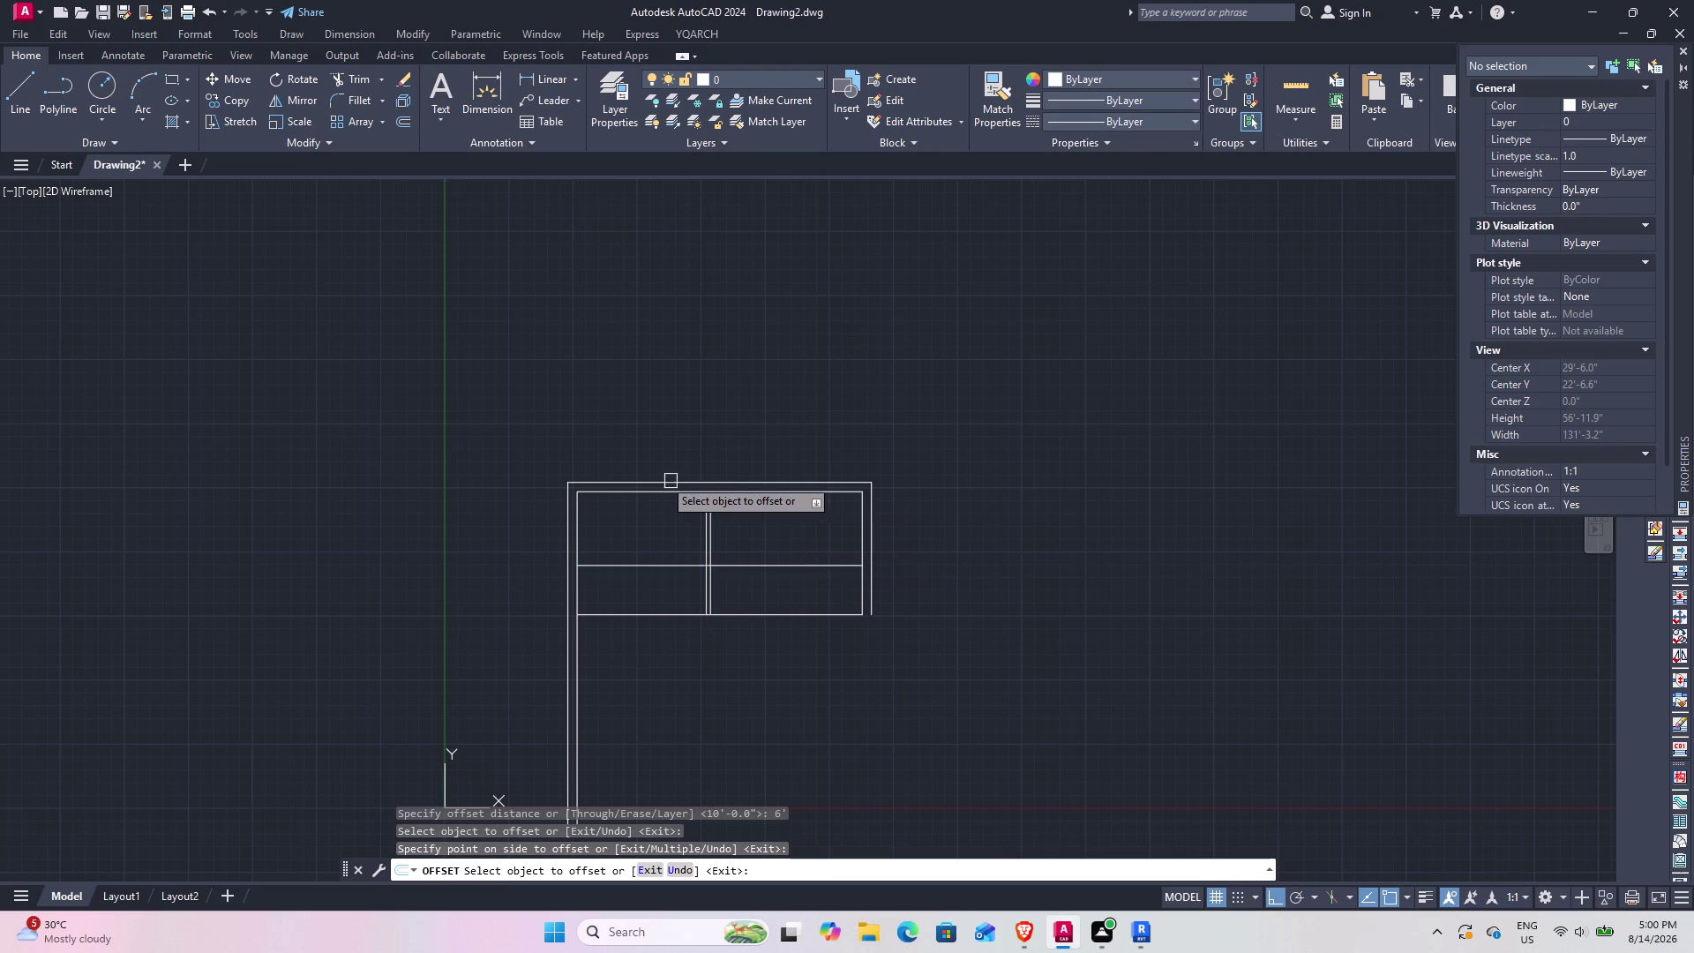
scroll(up, 3)
middle_drag(766, 555, 760, 490)
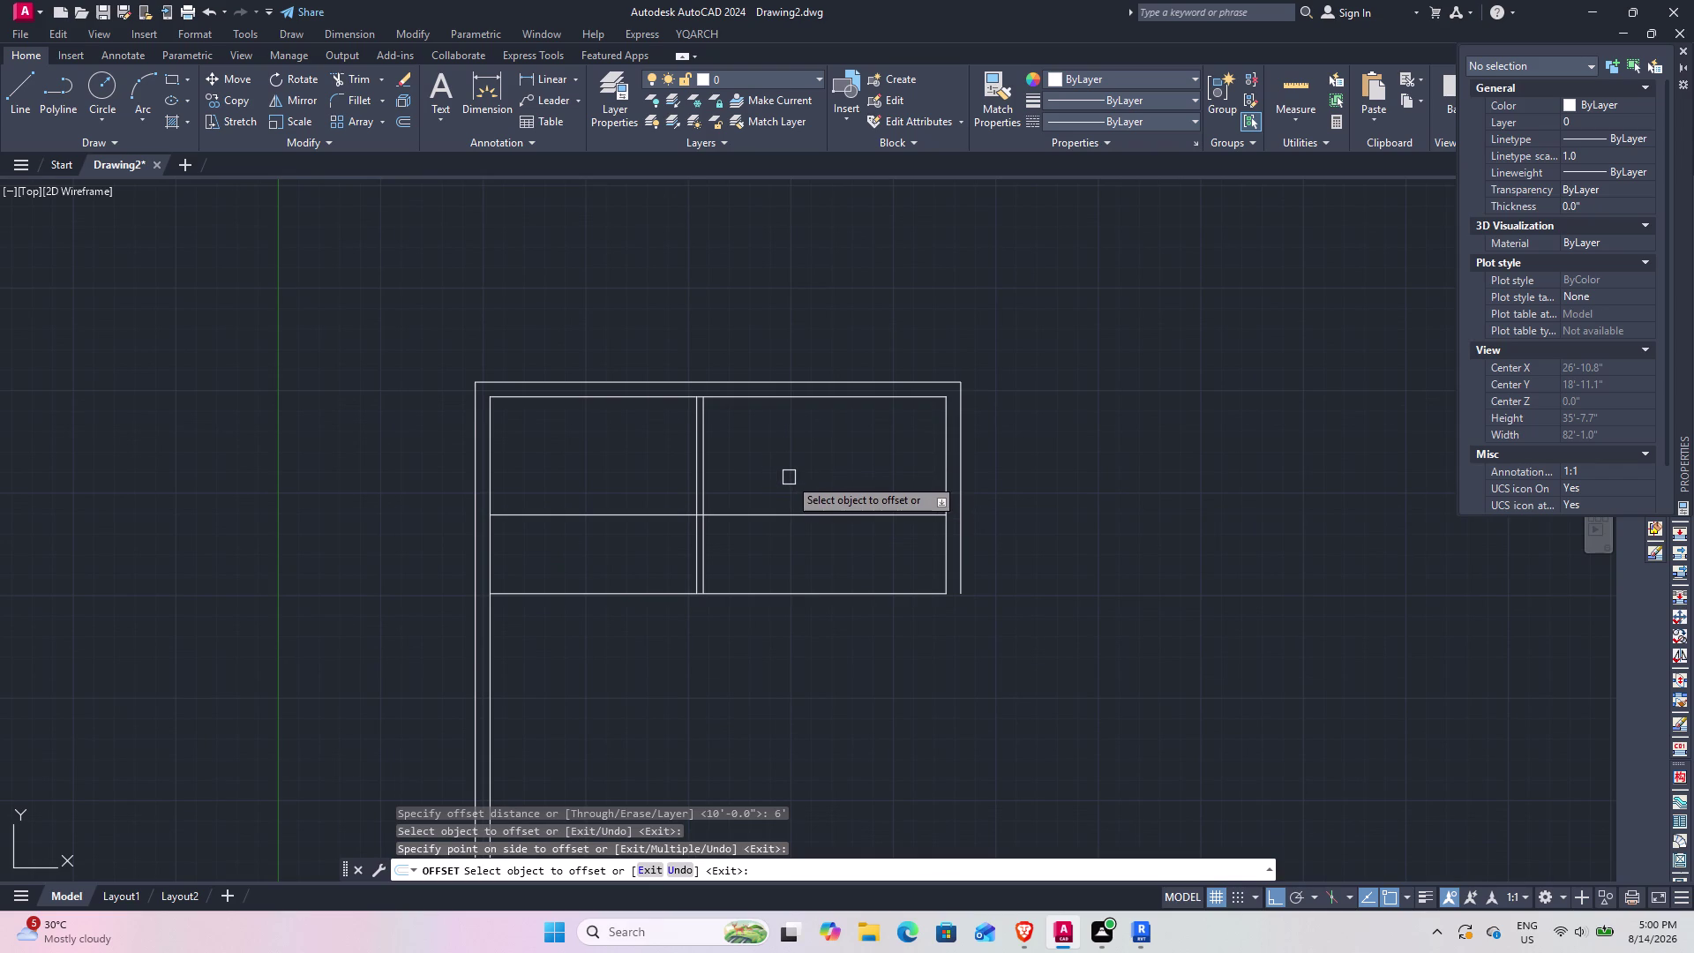
key(space)
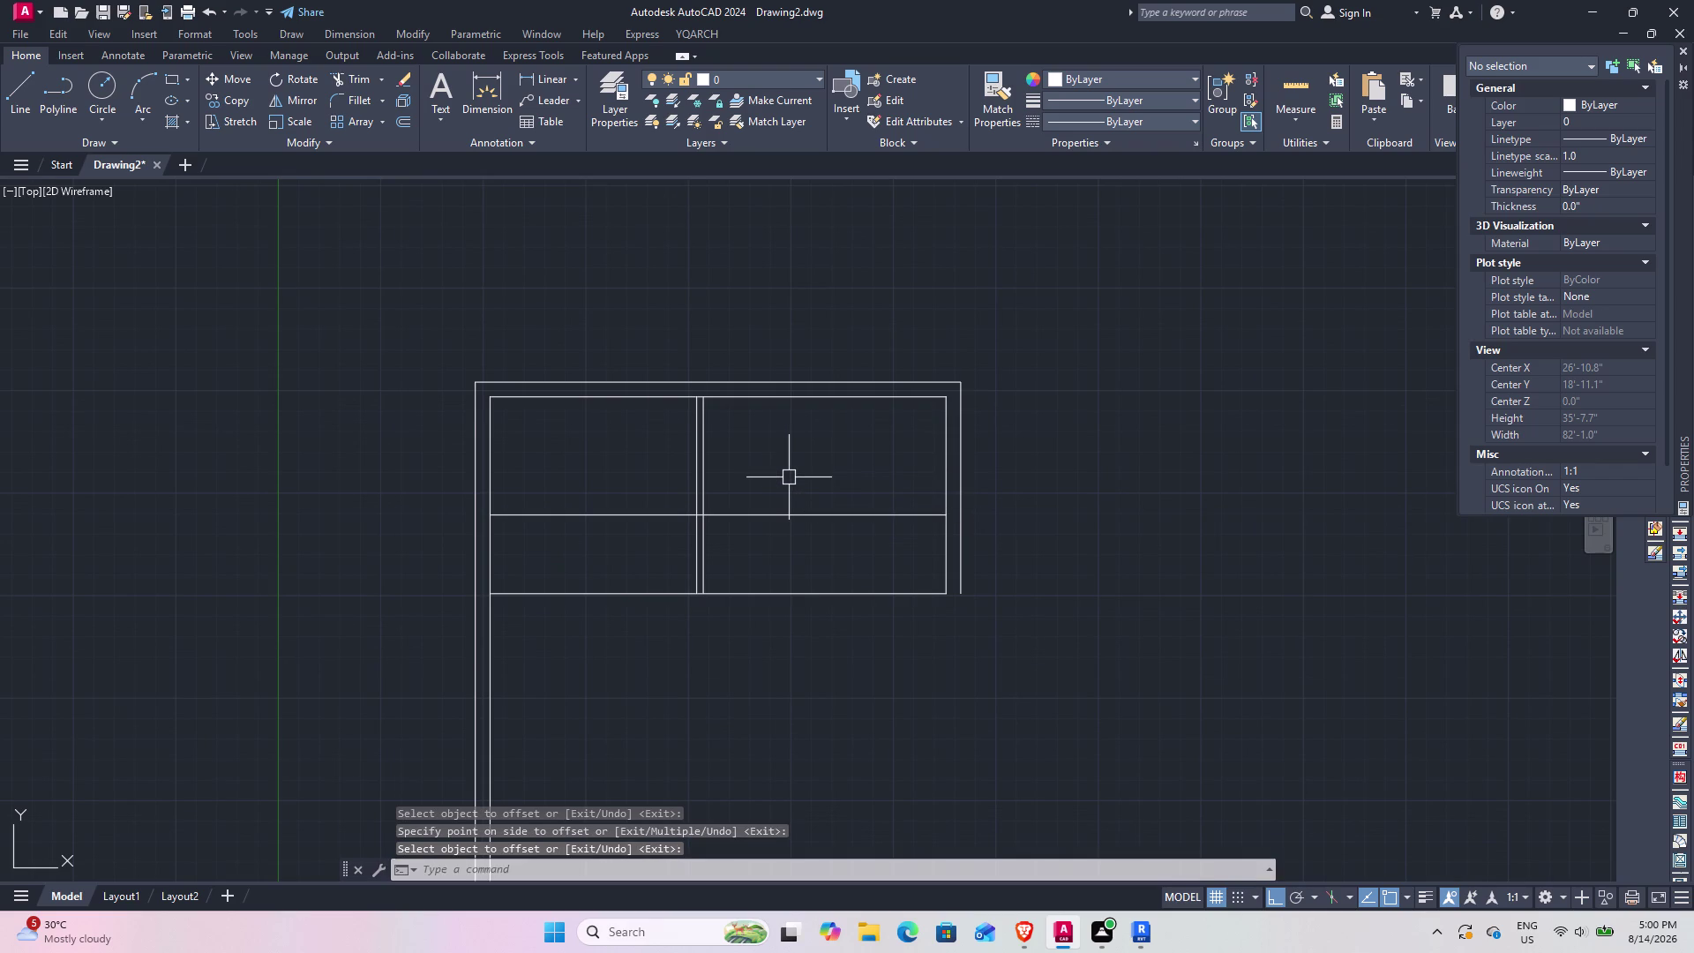
Offset the upper horizontal partition line 4 inches downward.
key(space)
key(4)
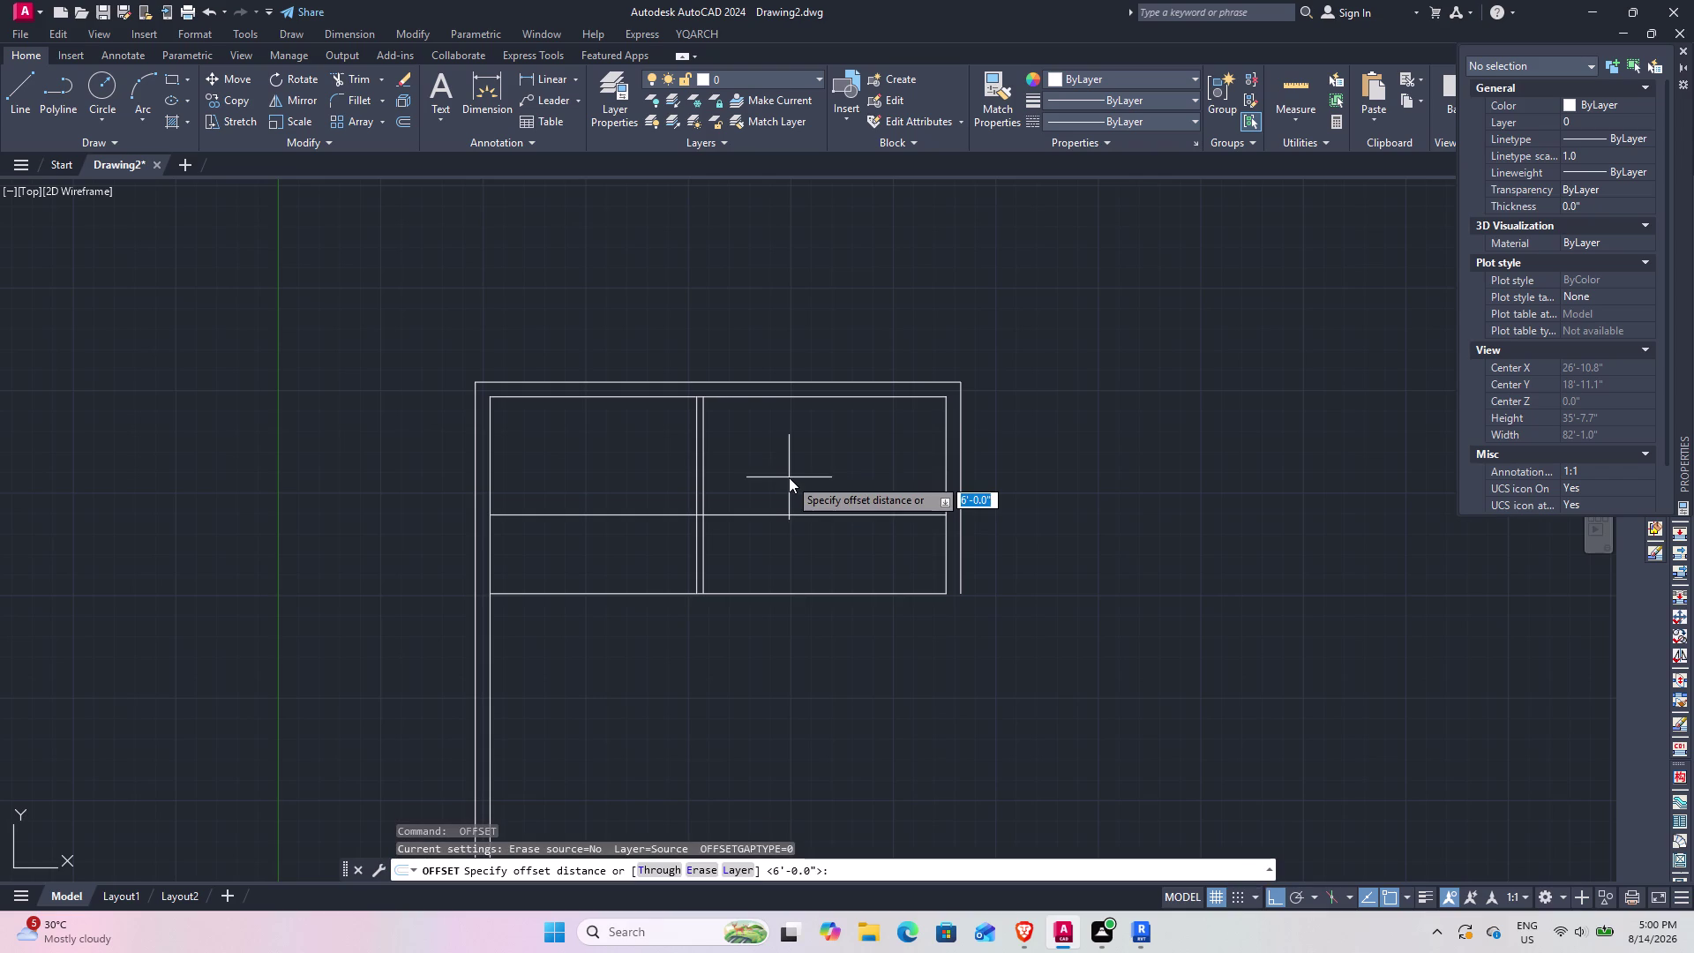
key(Return)
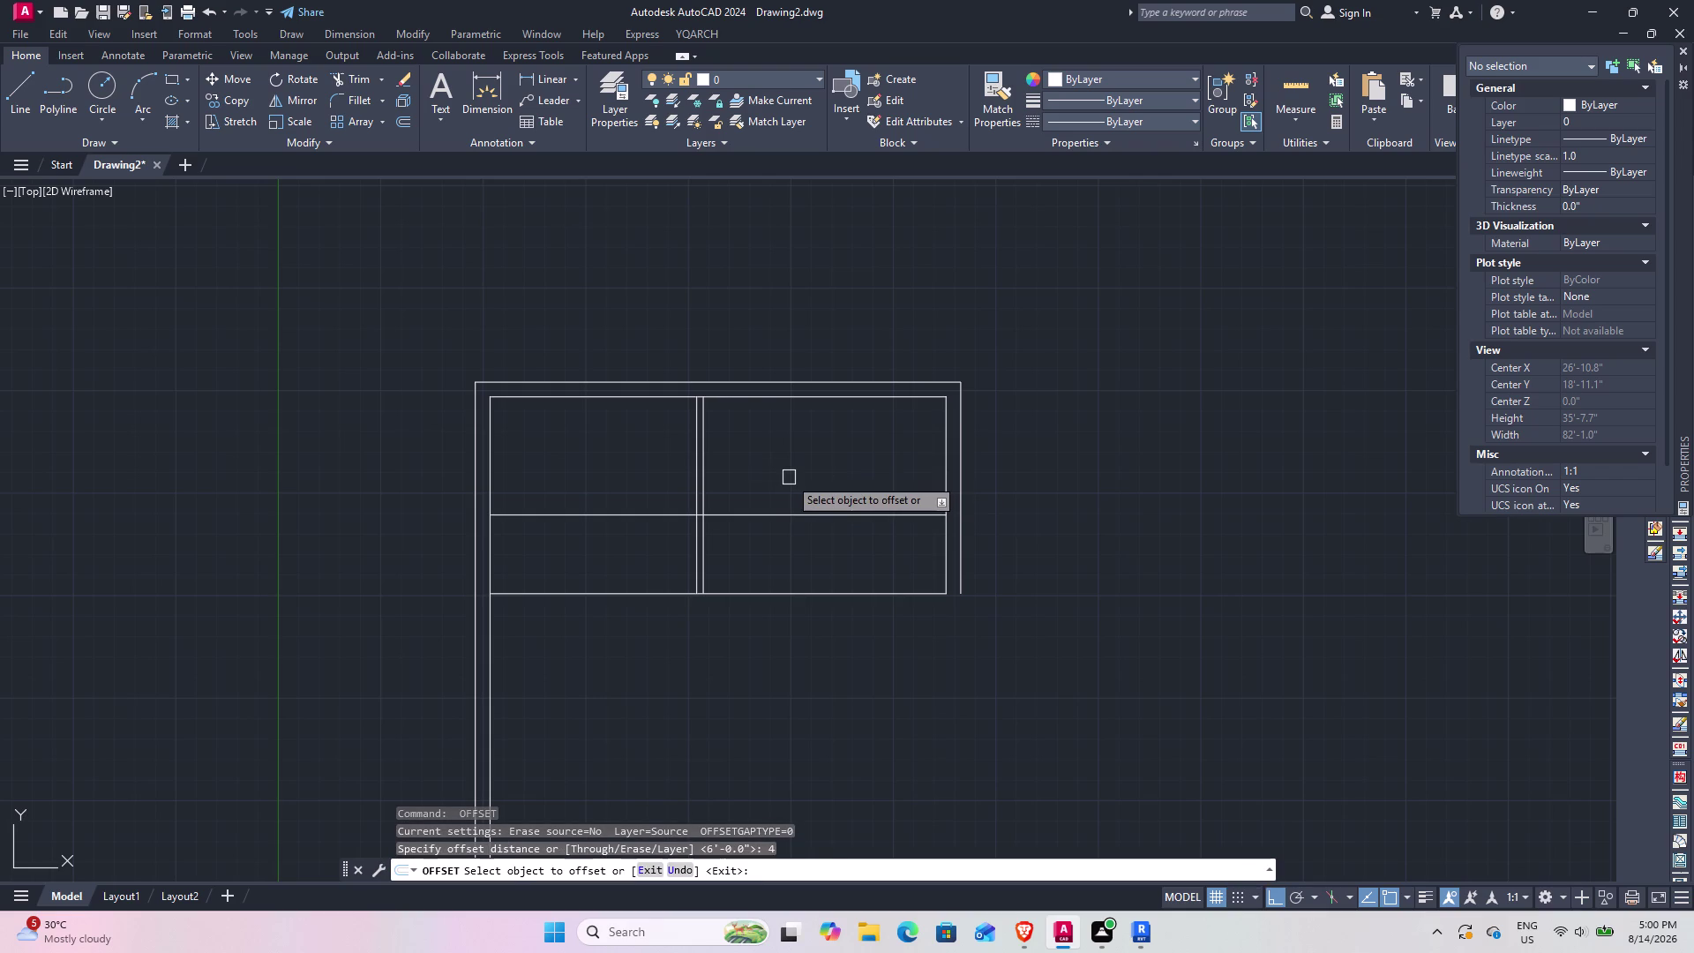
click(800, 518)
click(816, 557)
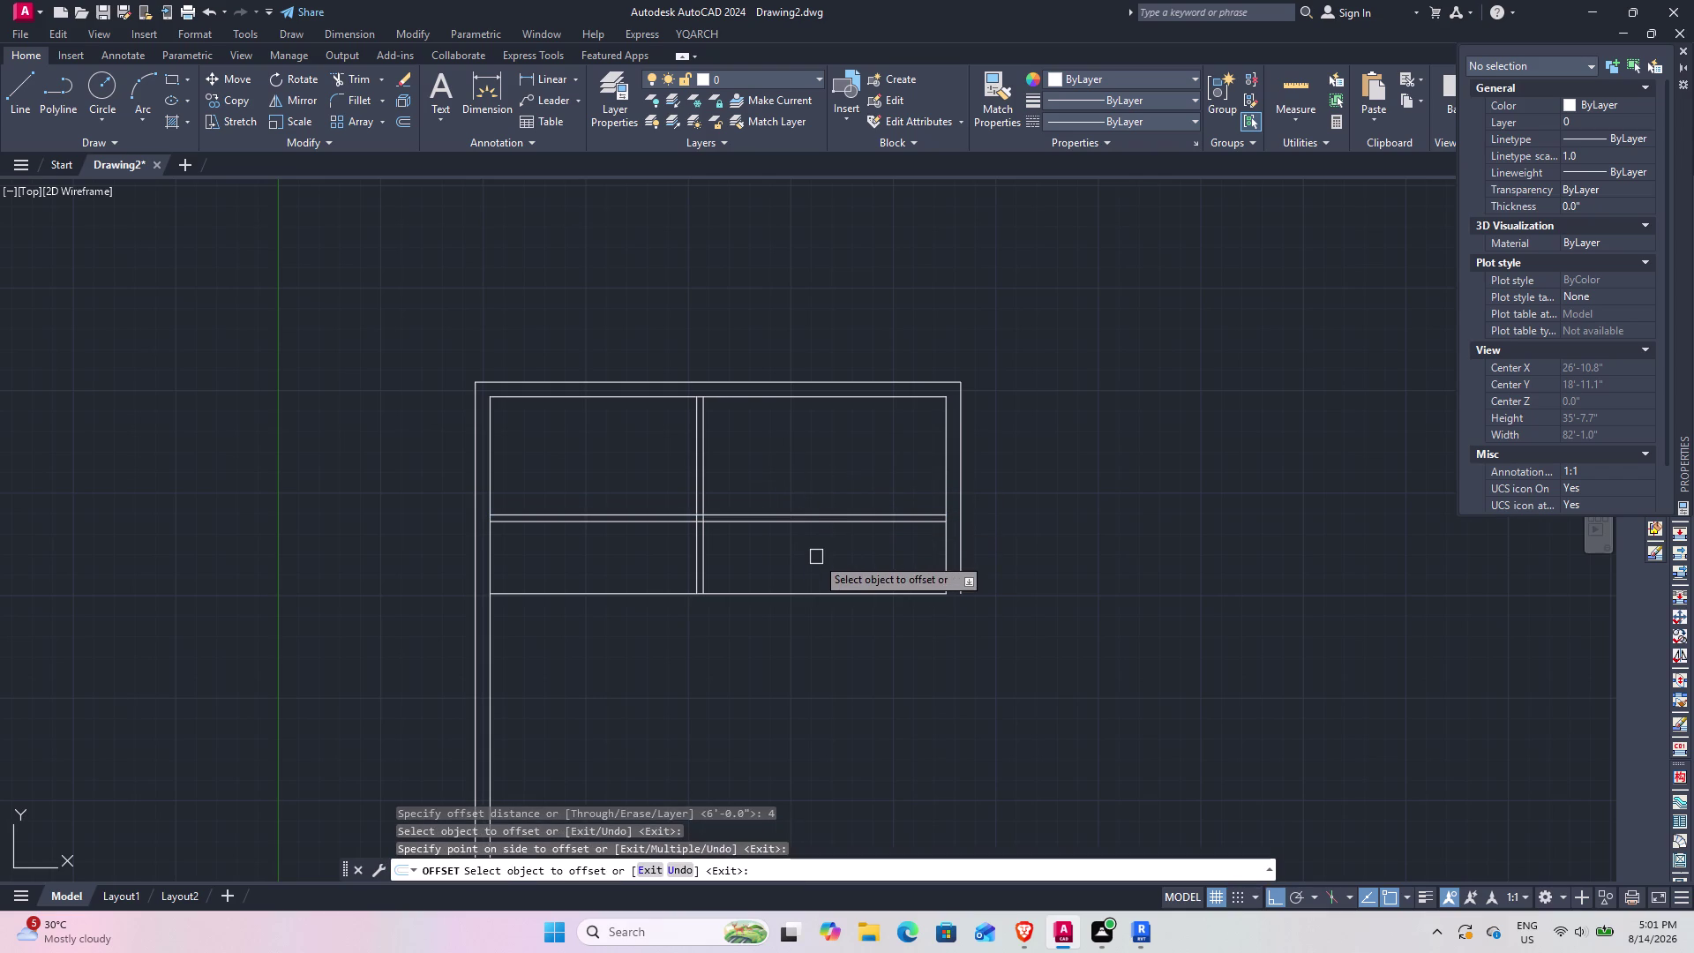
key(space)
Offset the lower horizontal partition line 4 inches downward.
key(space)
key(space)
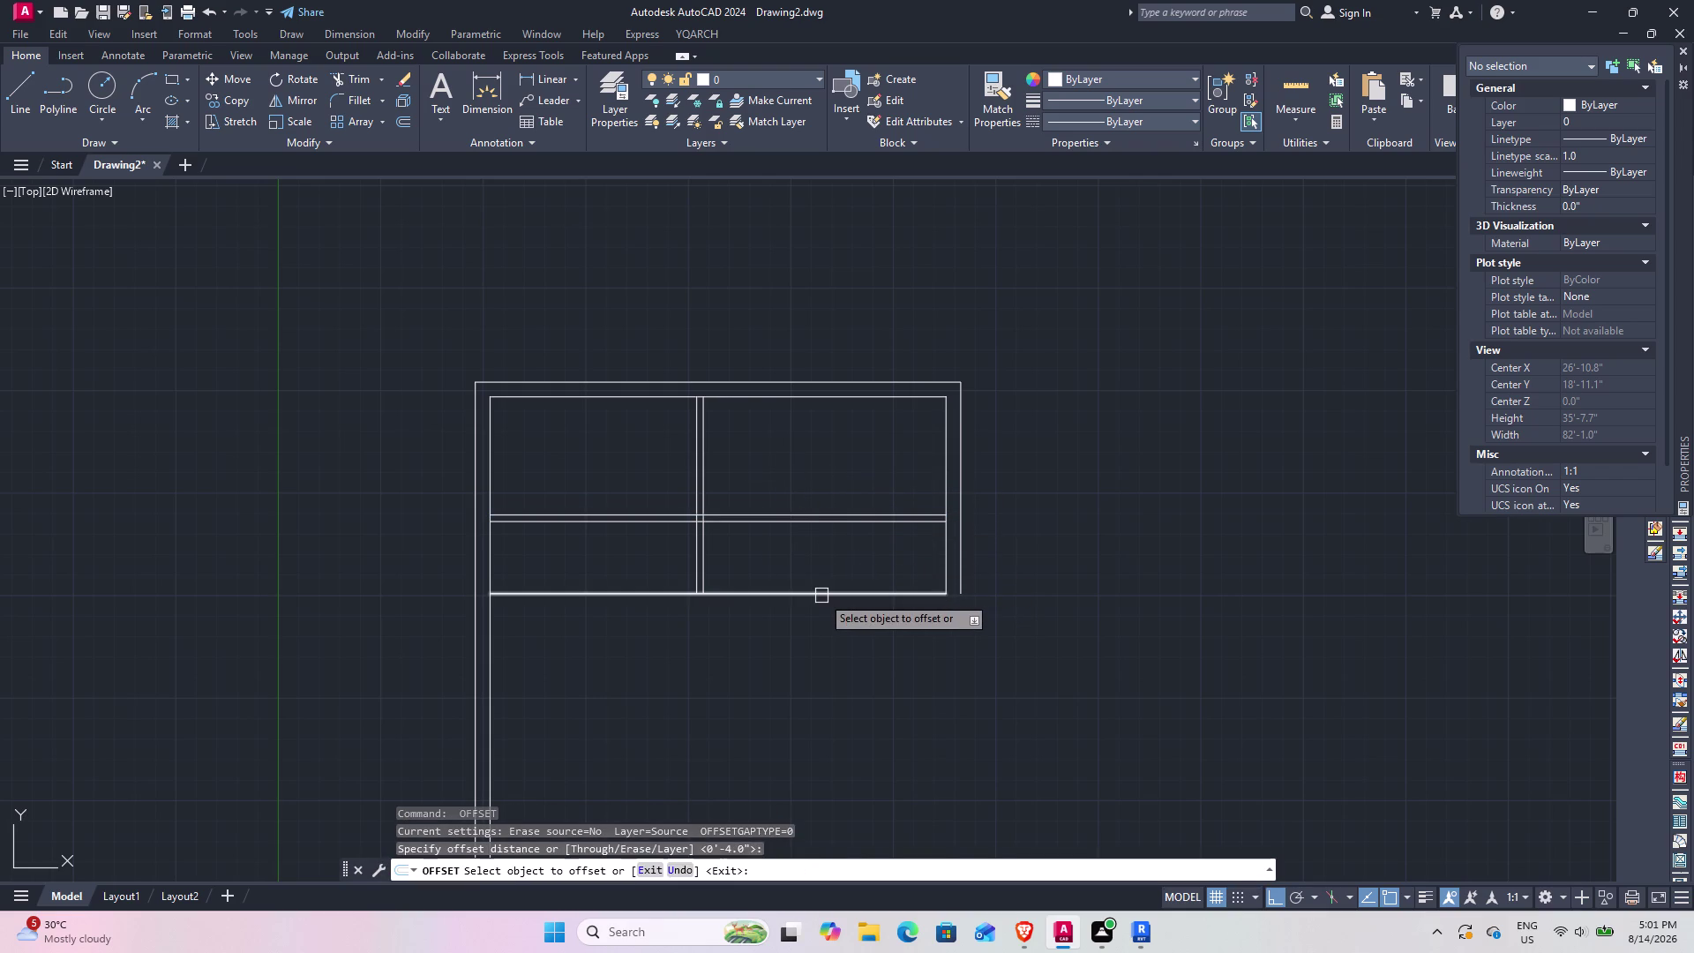
click(821, 595)
click(831, 625)
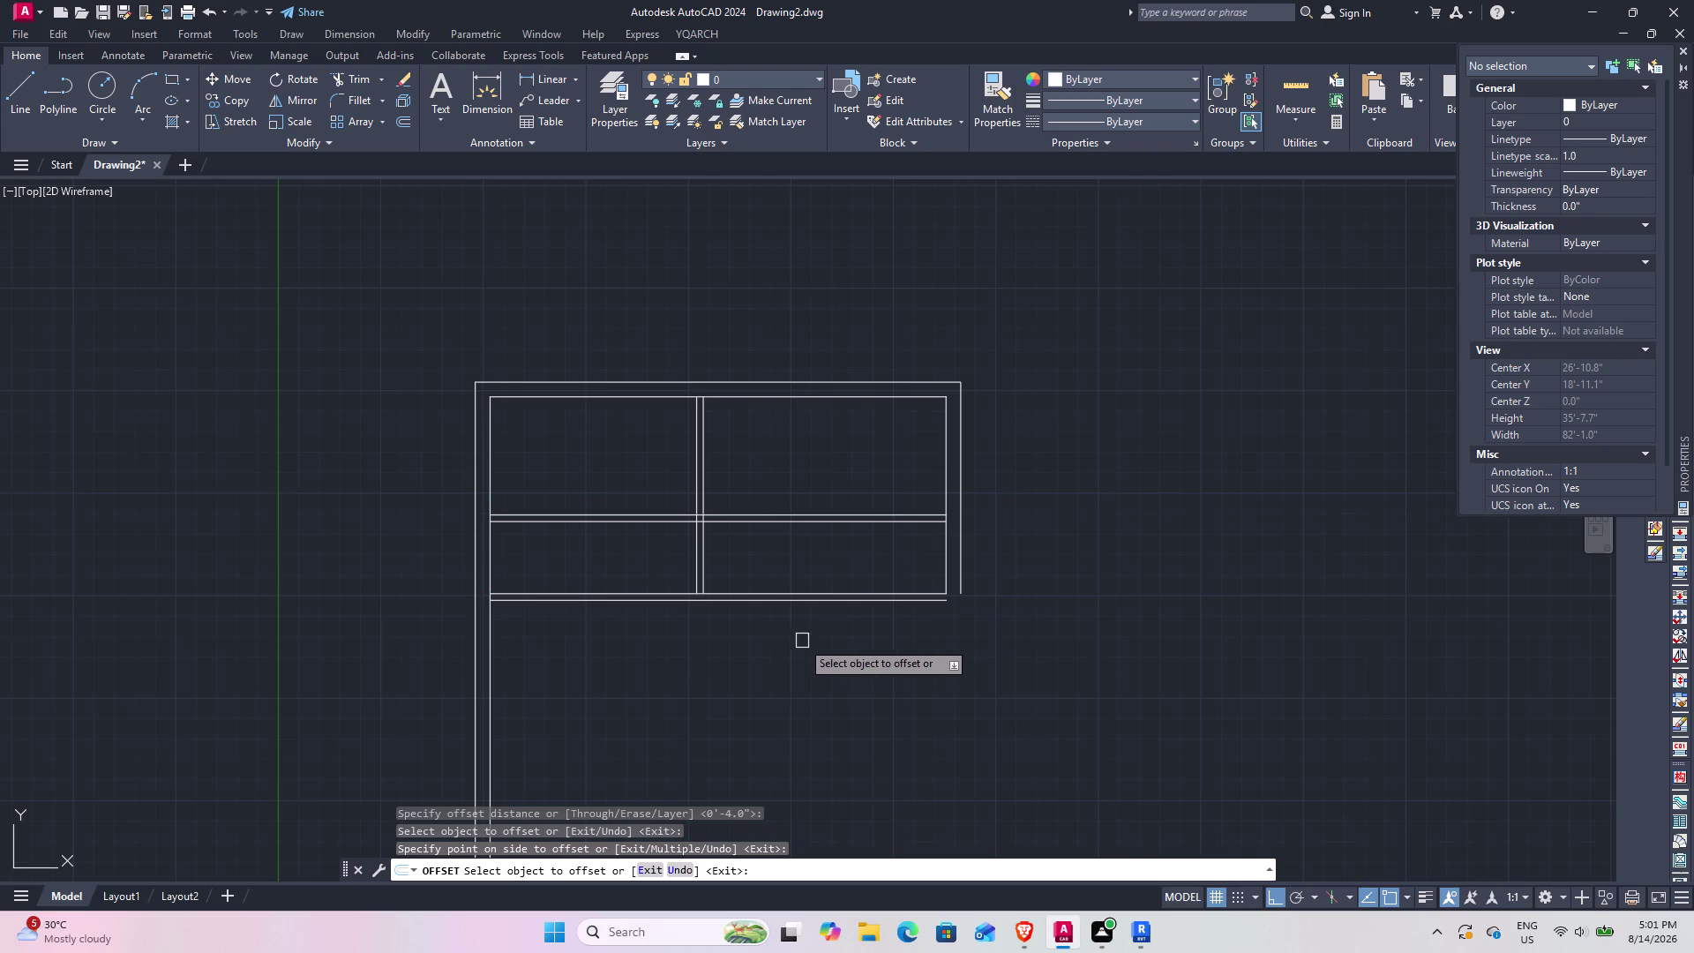
middle_drag(780, 669, 788, 633)
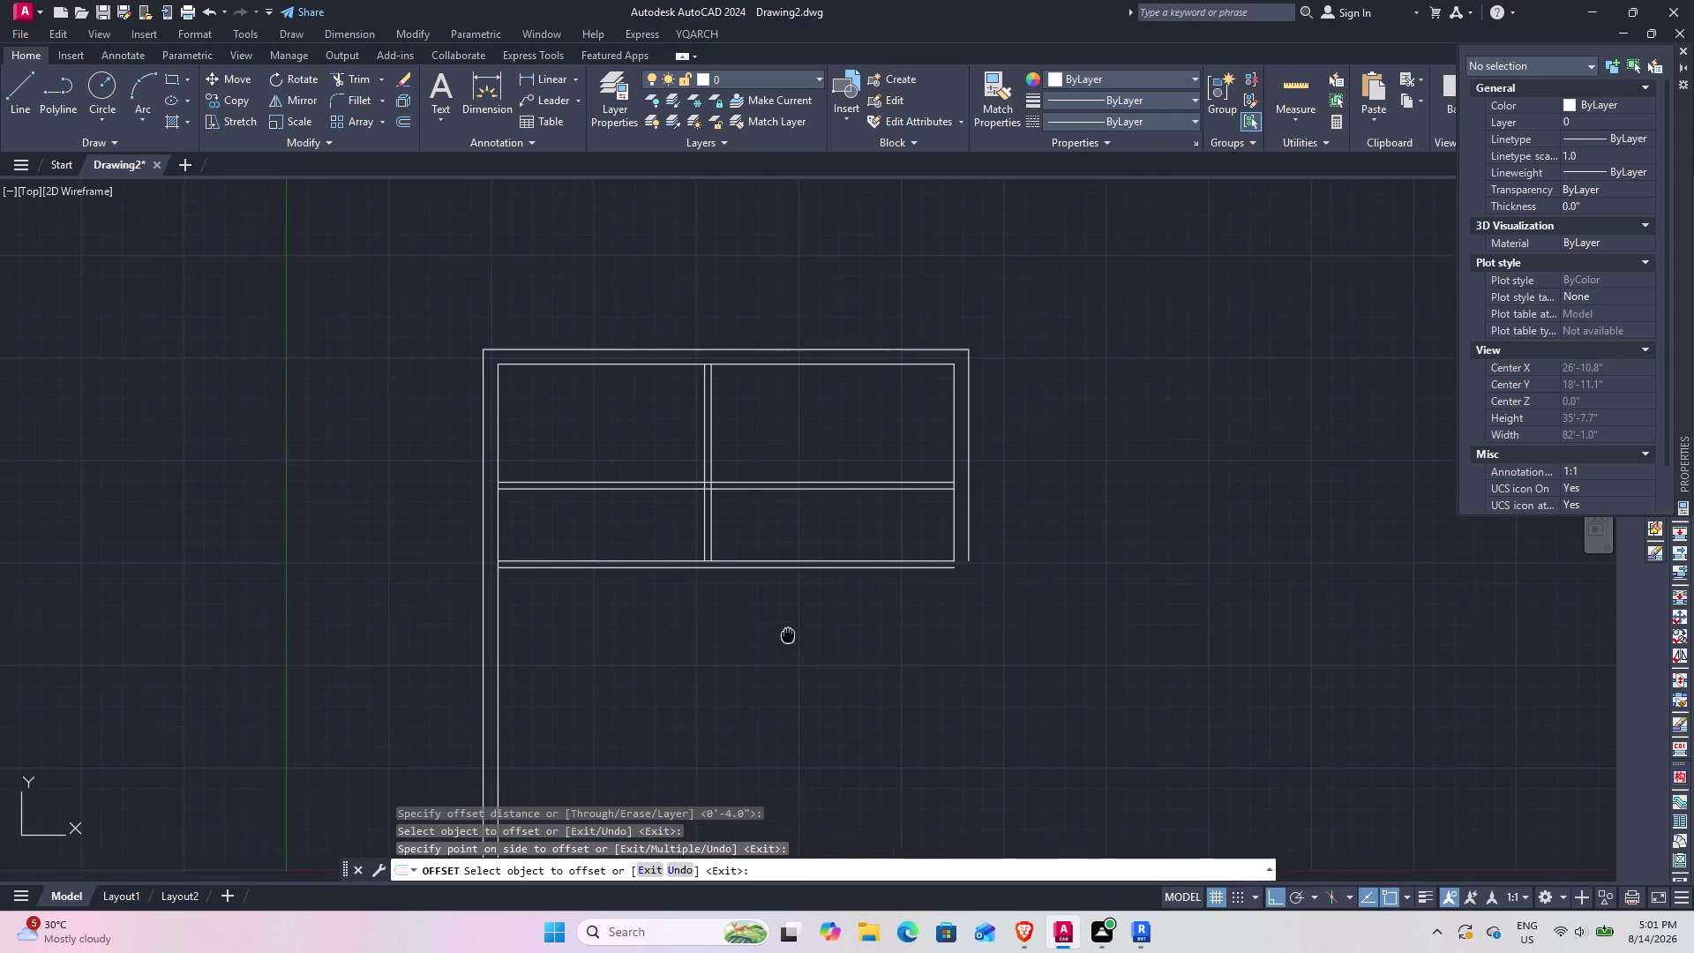
middle_drag(788, 632, 777, 655)
middle_drag(719, 626, 716, 657)
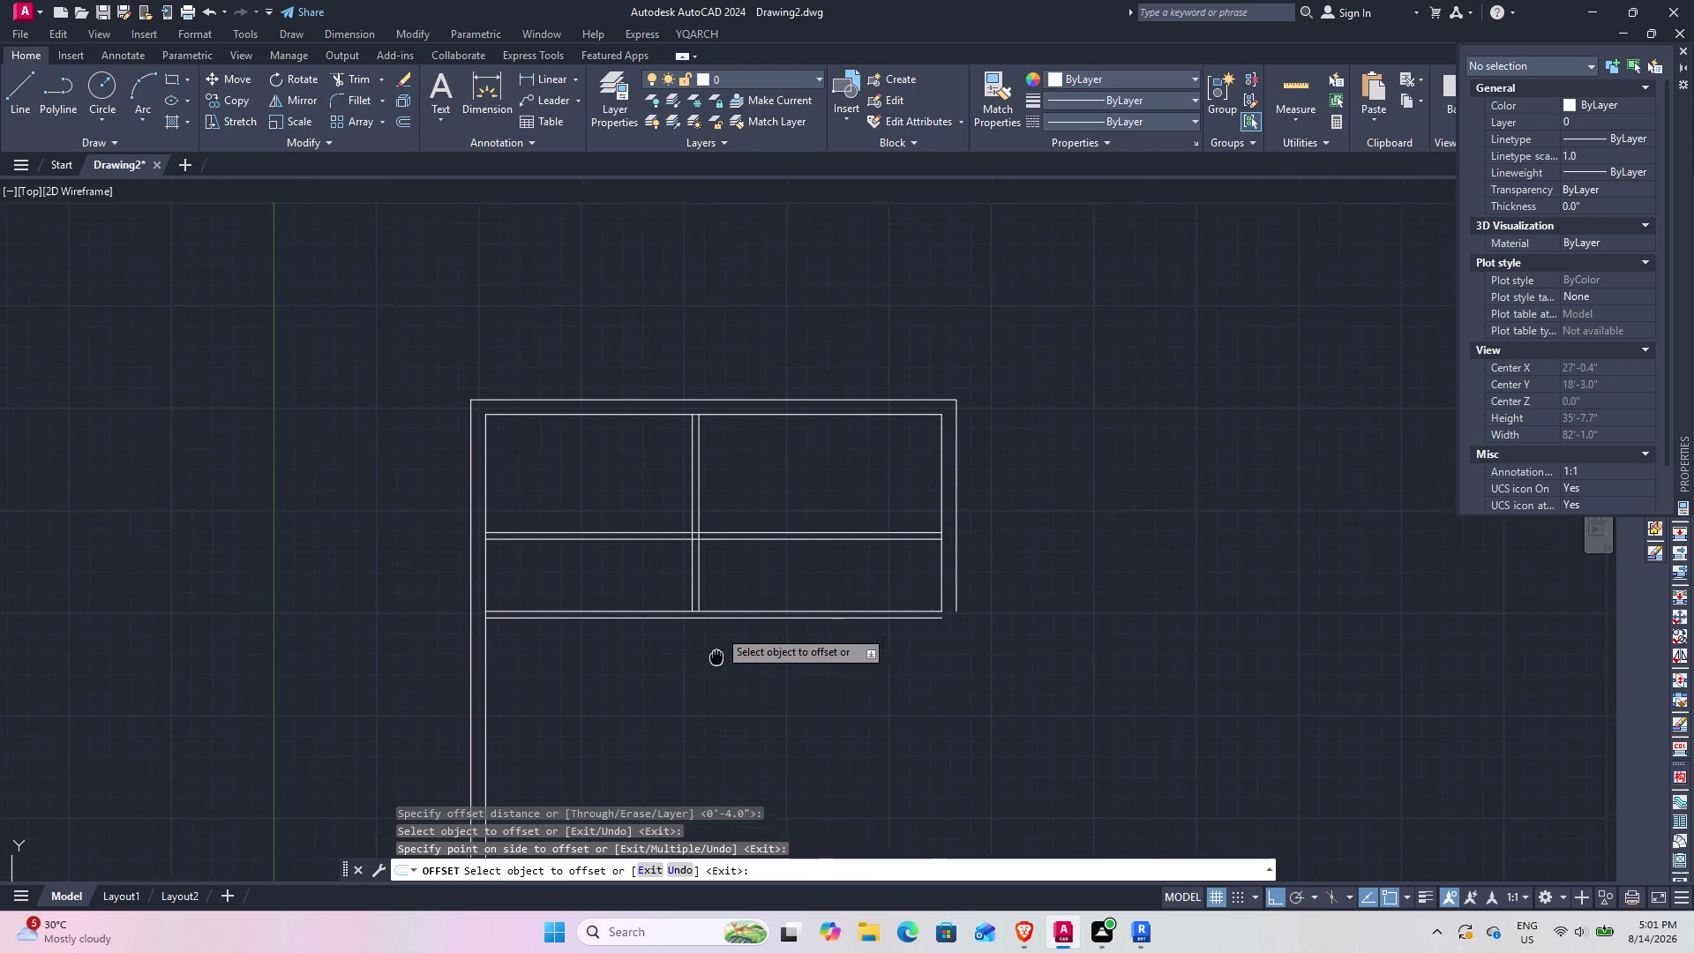
middle_drag(717, 656, 707, 669)
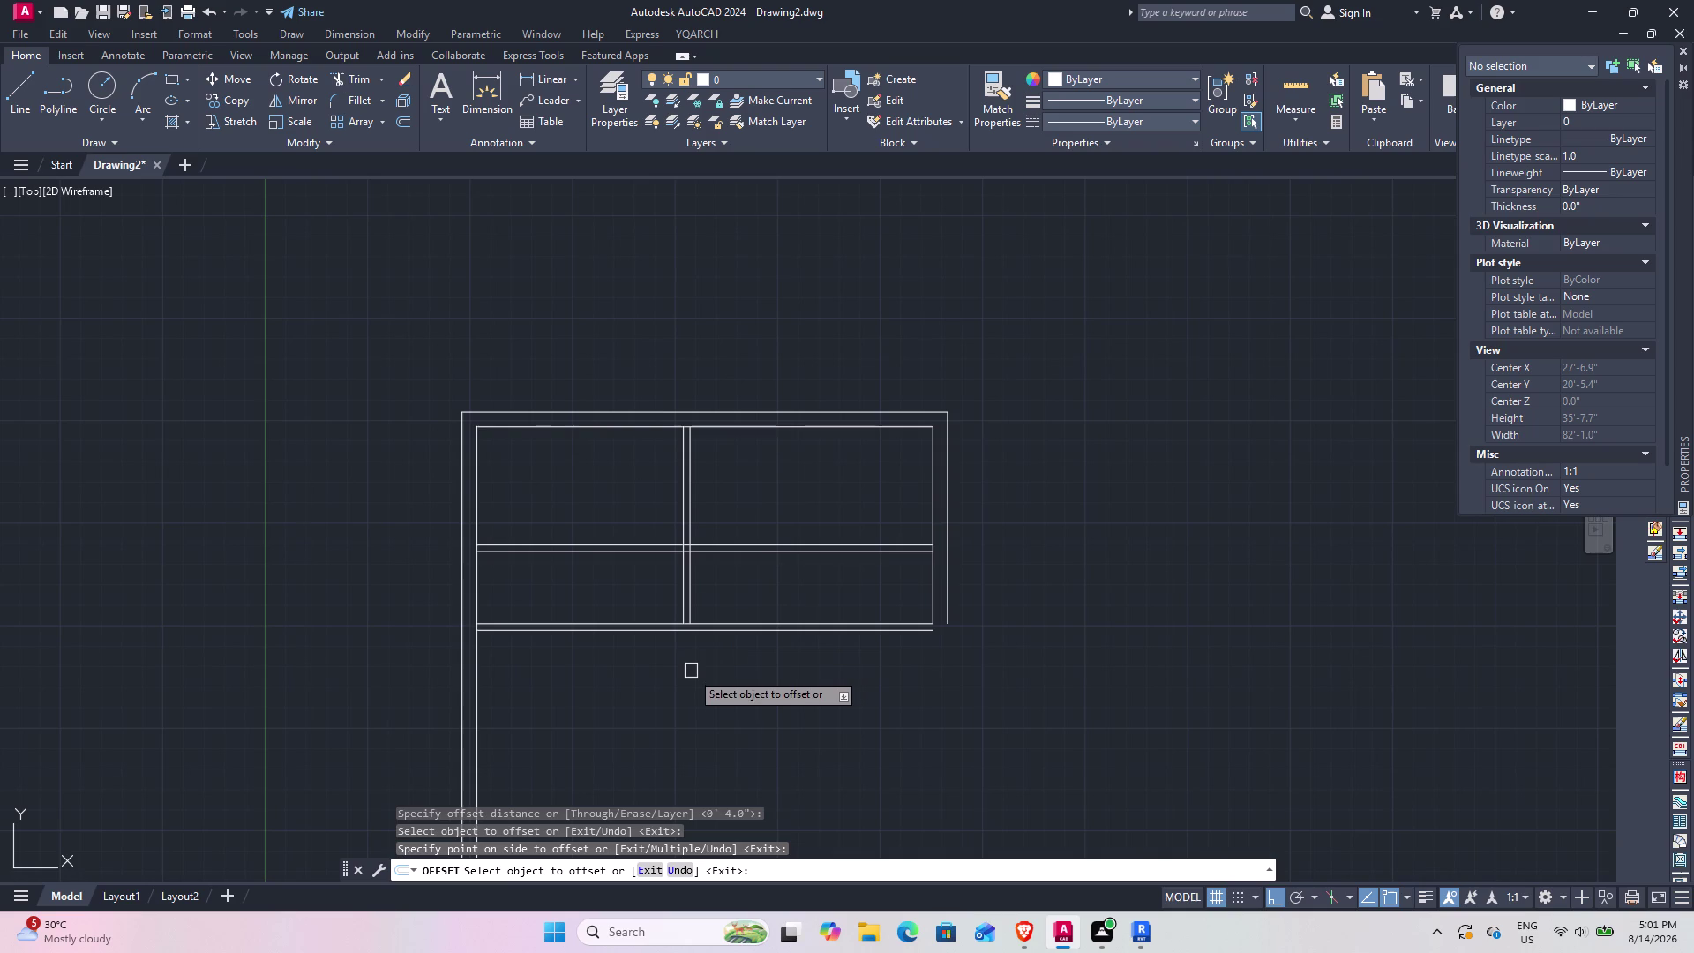
Trim the middle partition out of the left room with a fence cut.
text(TR)
key(space)
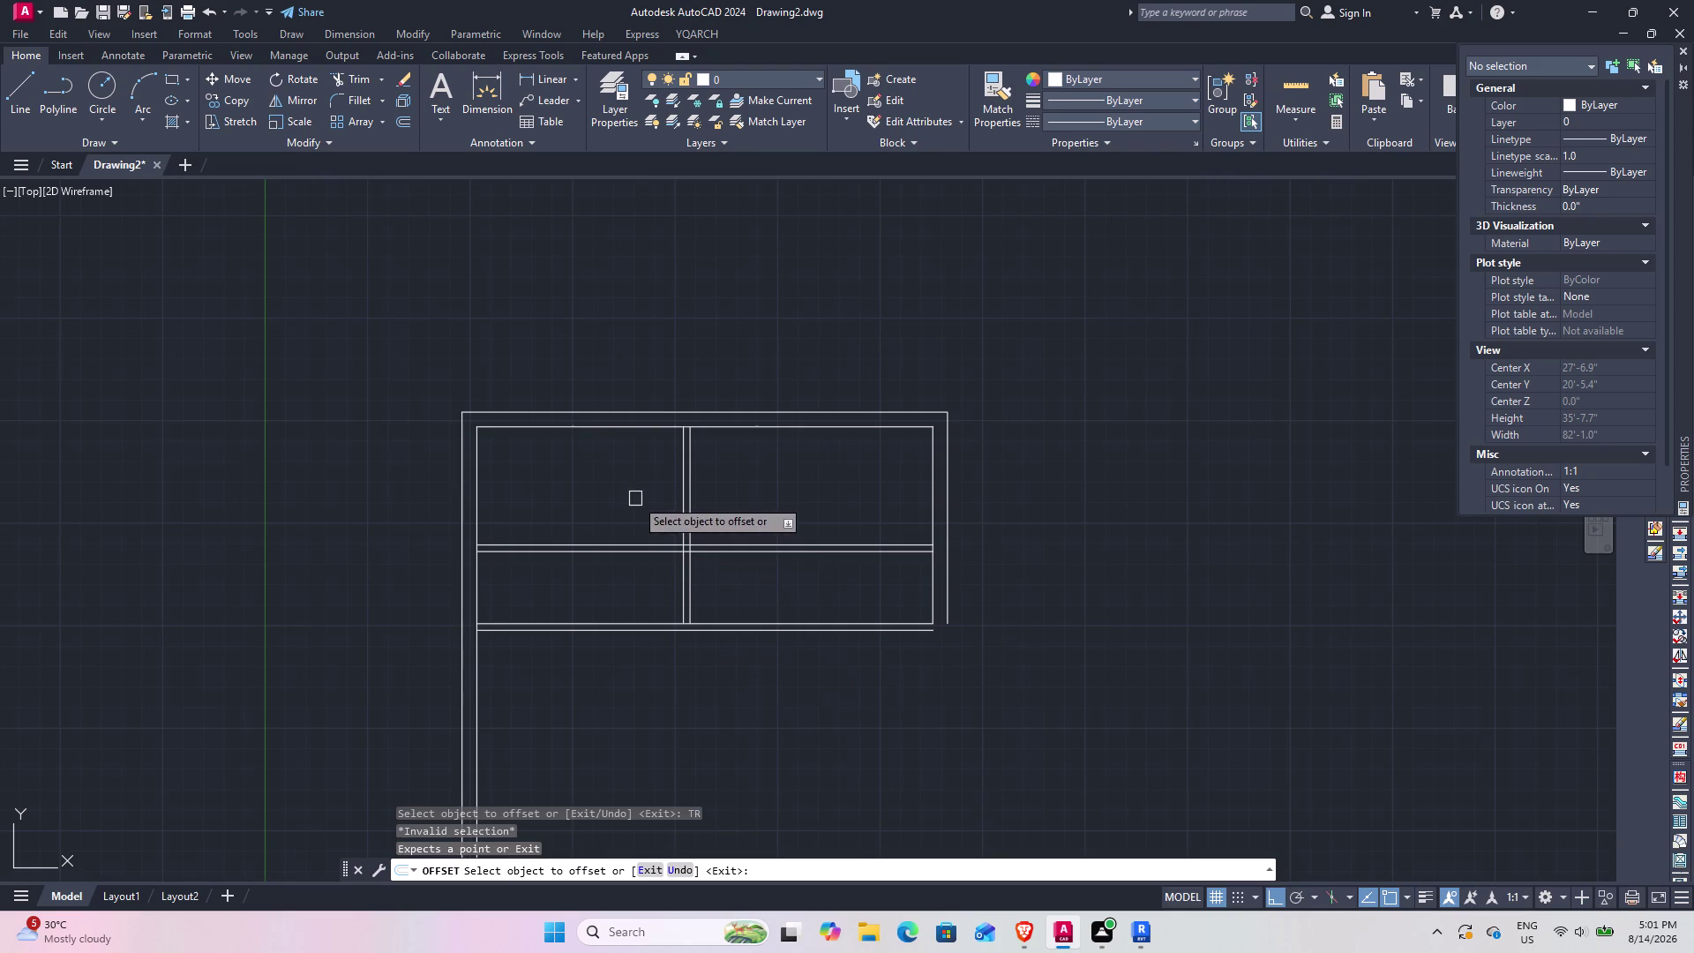
click(635, 498)
click(629, 522)
click(623, 599)
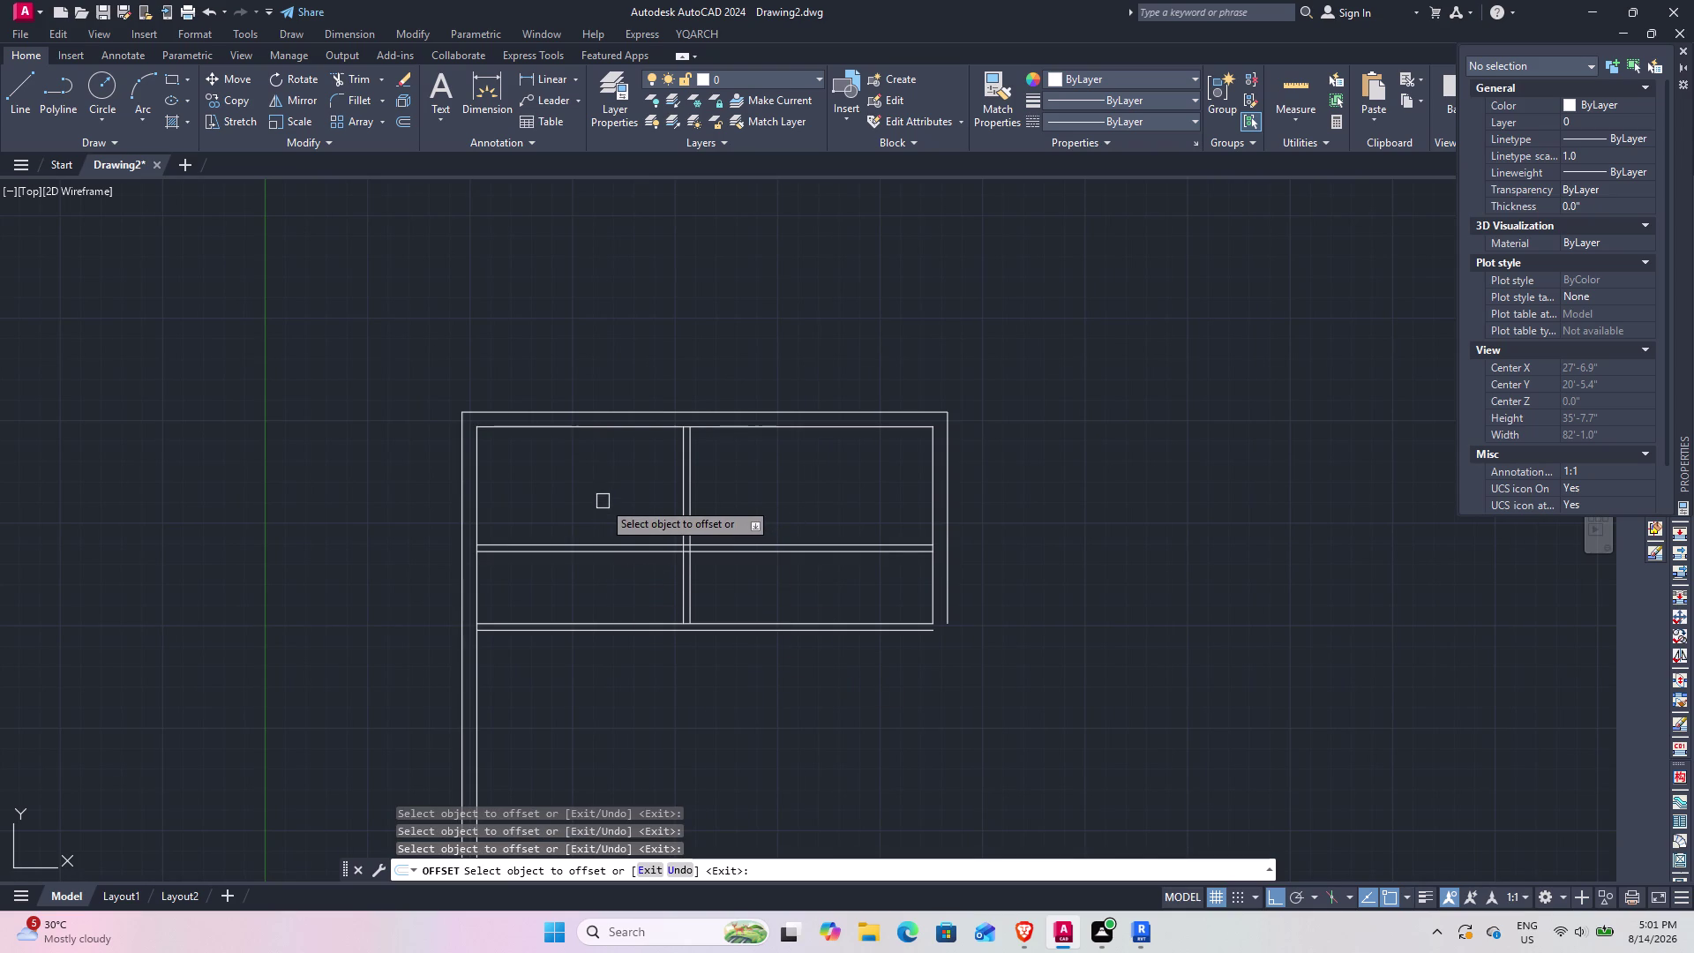
key(Escape)
text(`TR)
key(space)
click(603, 501)
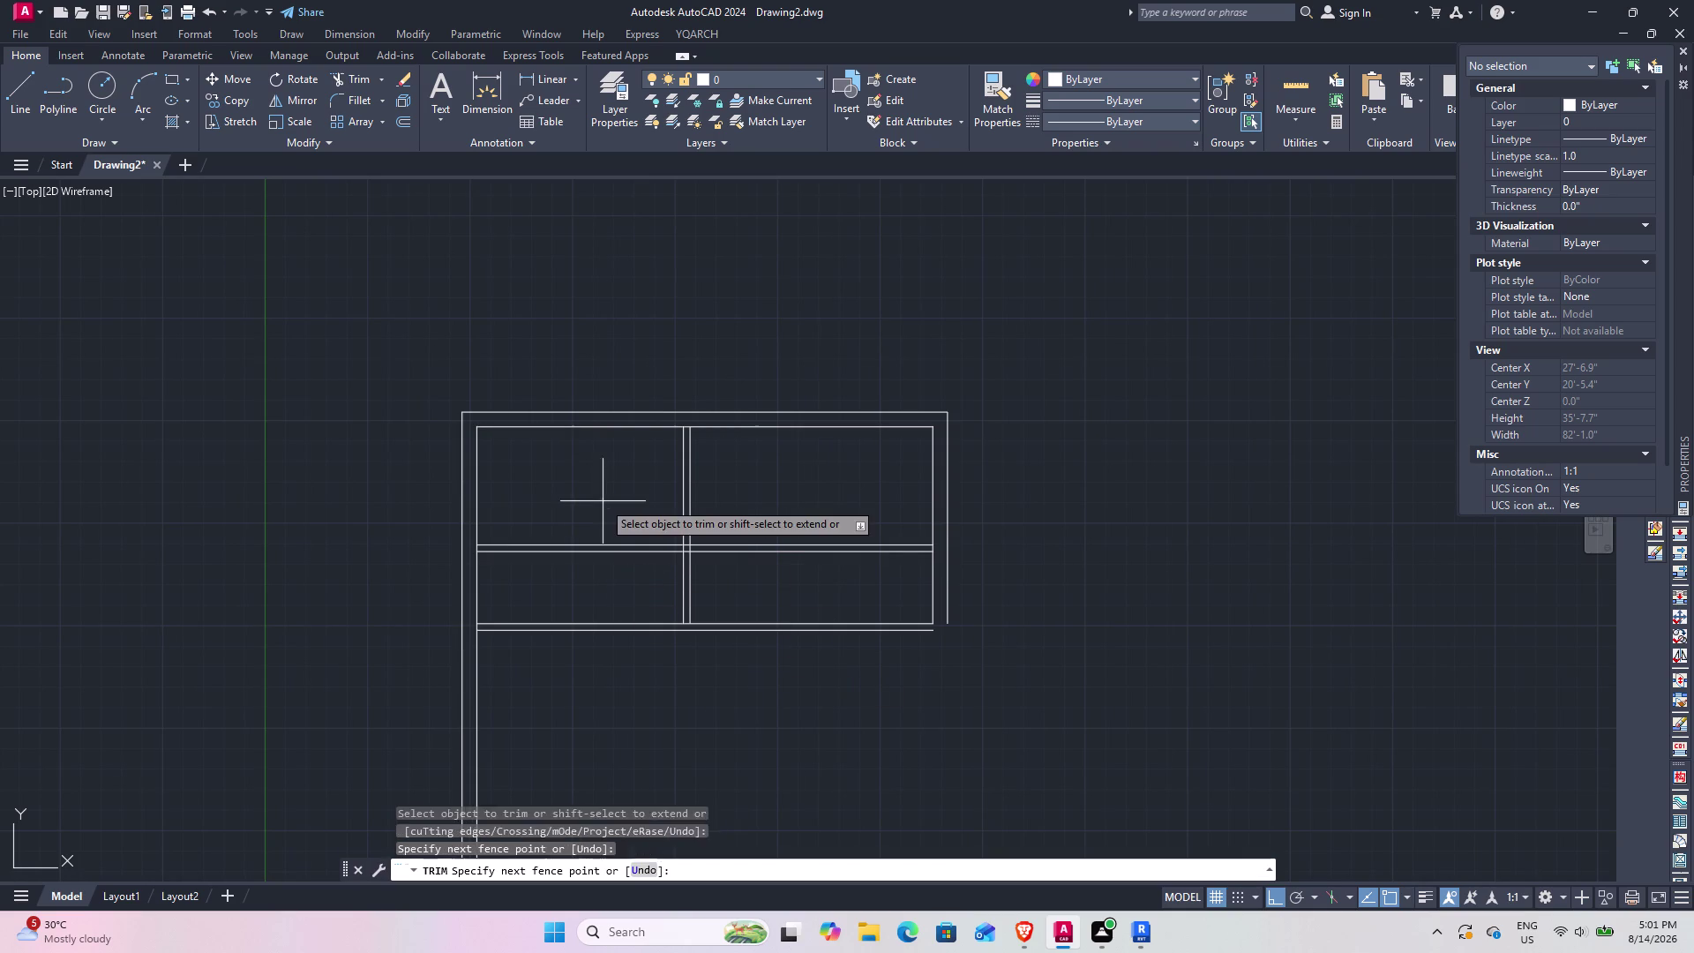
click(602, 588)
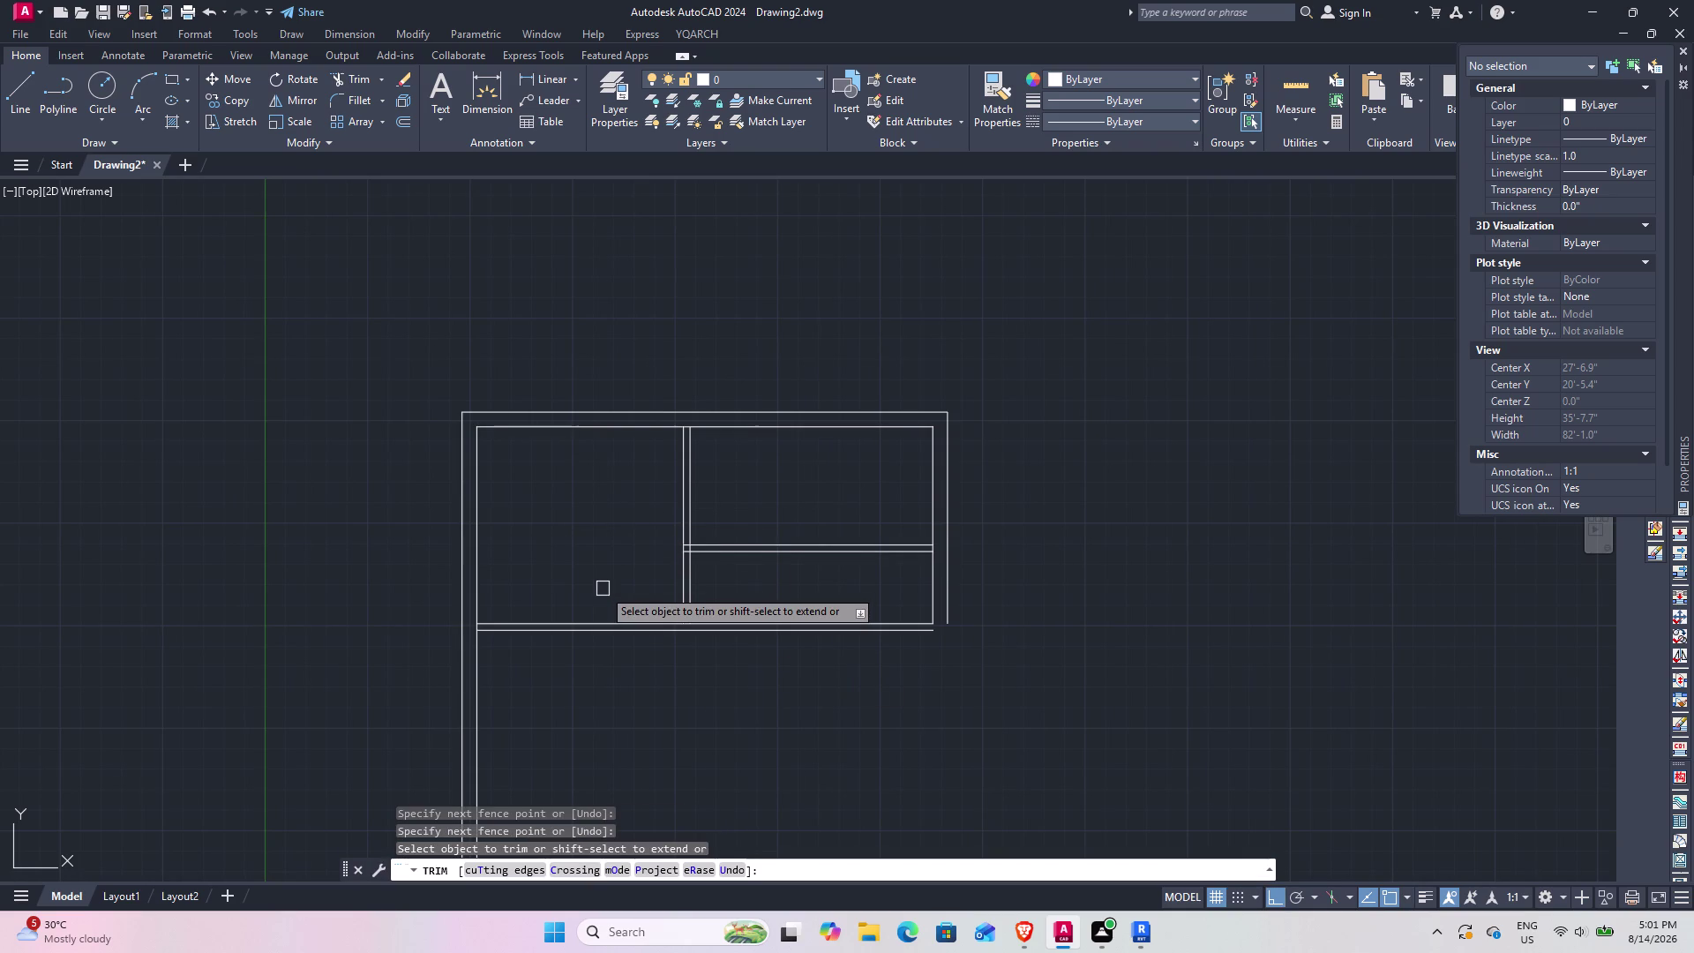
key(Escape)
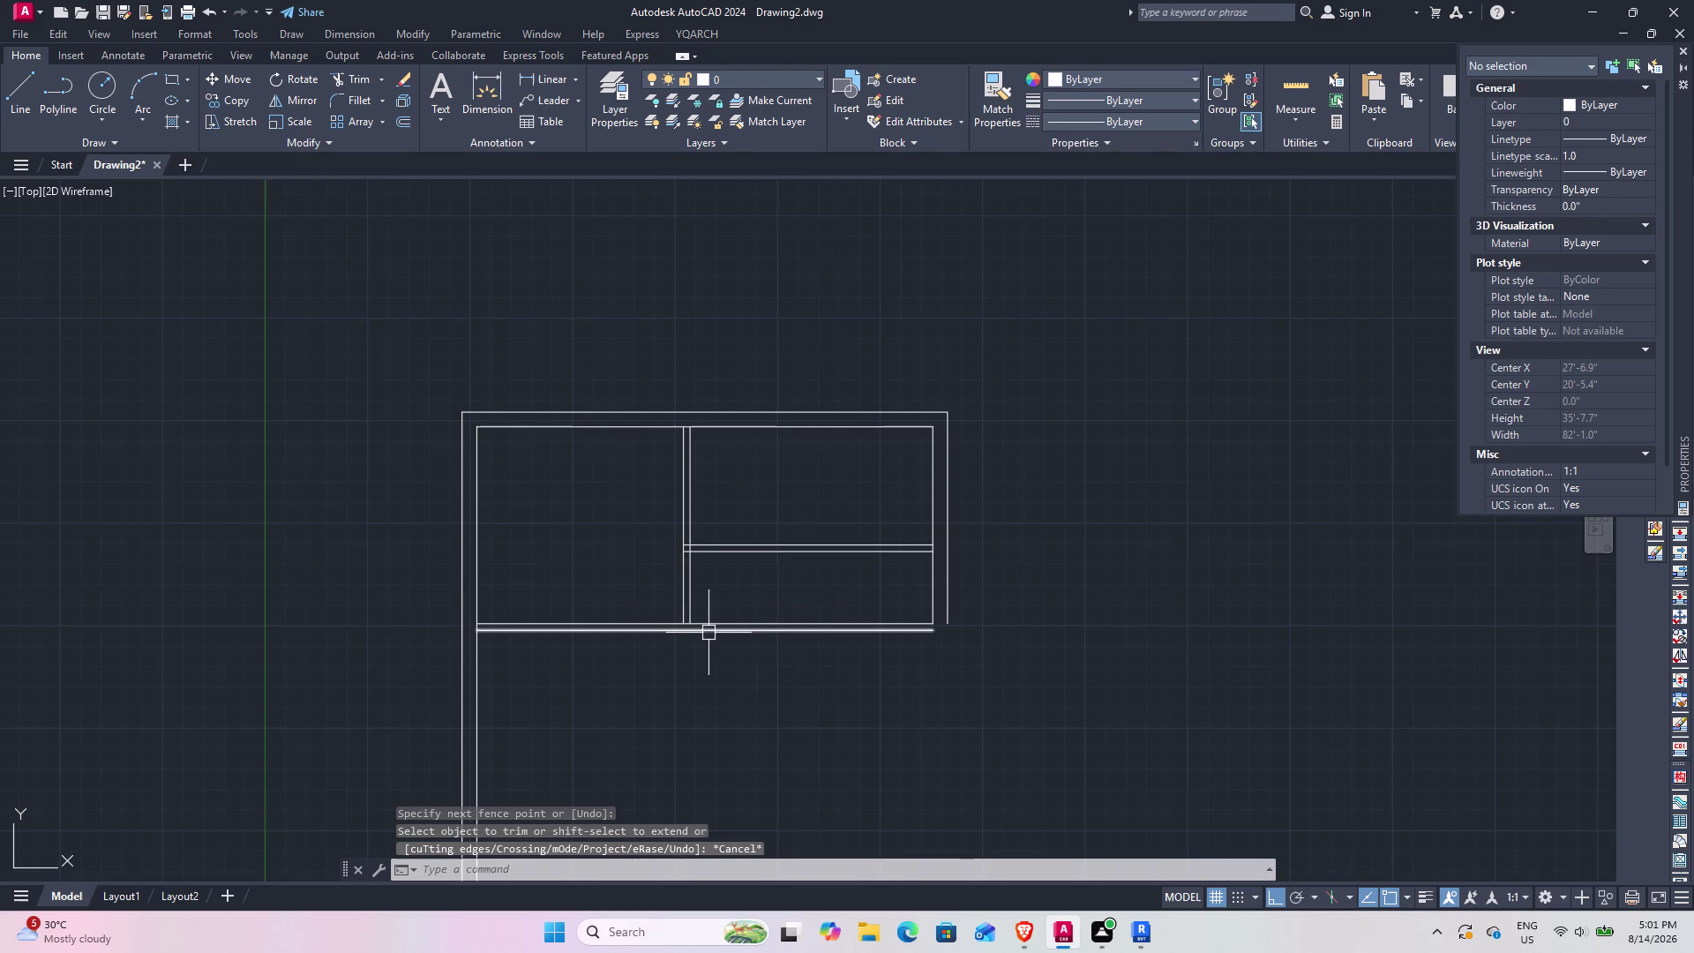
Extend both vertical partition lines down to the lower wall.
text(E)
text(X)
key(space)
click(686, 600)
click(677, 607)
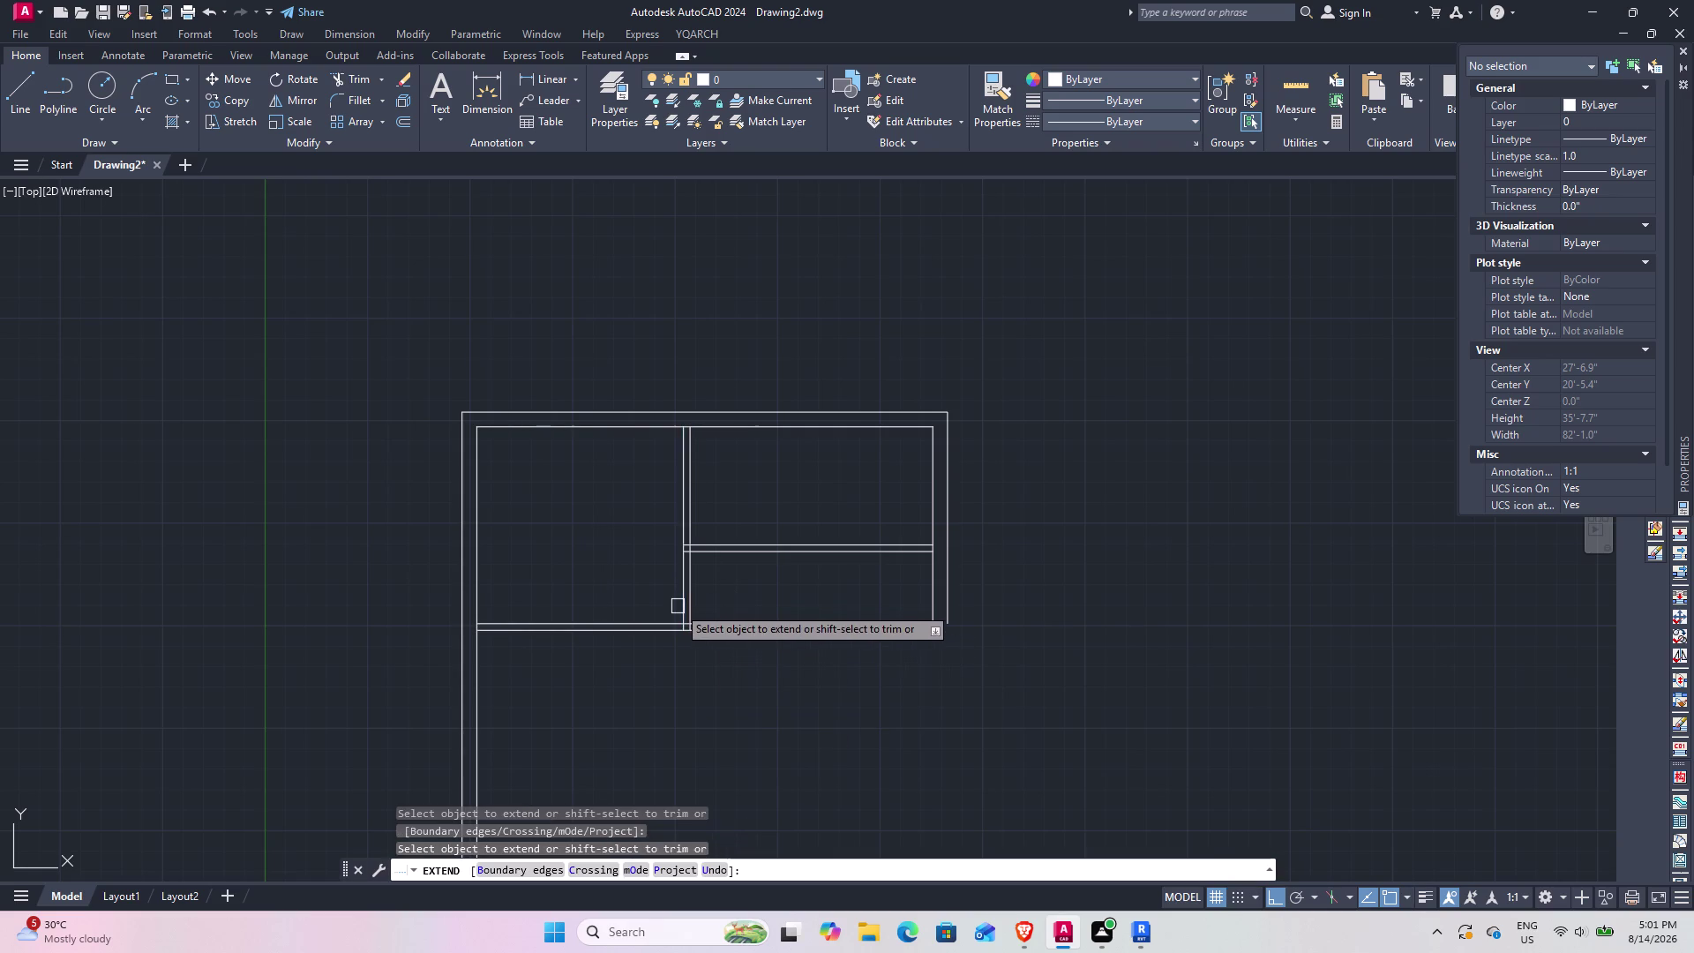
key(Escape)
Trim the lower partition to the right of the vertical wall.
text(TR)
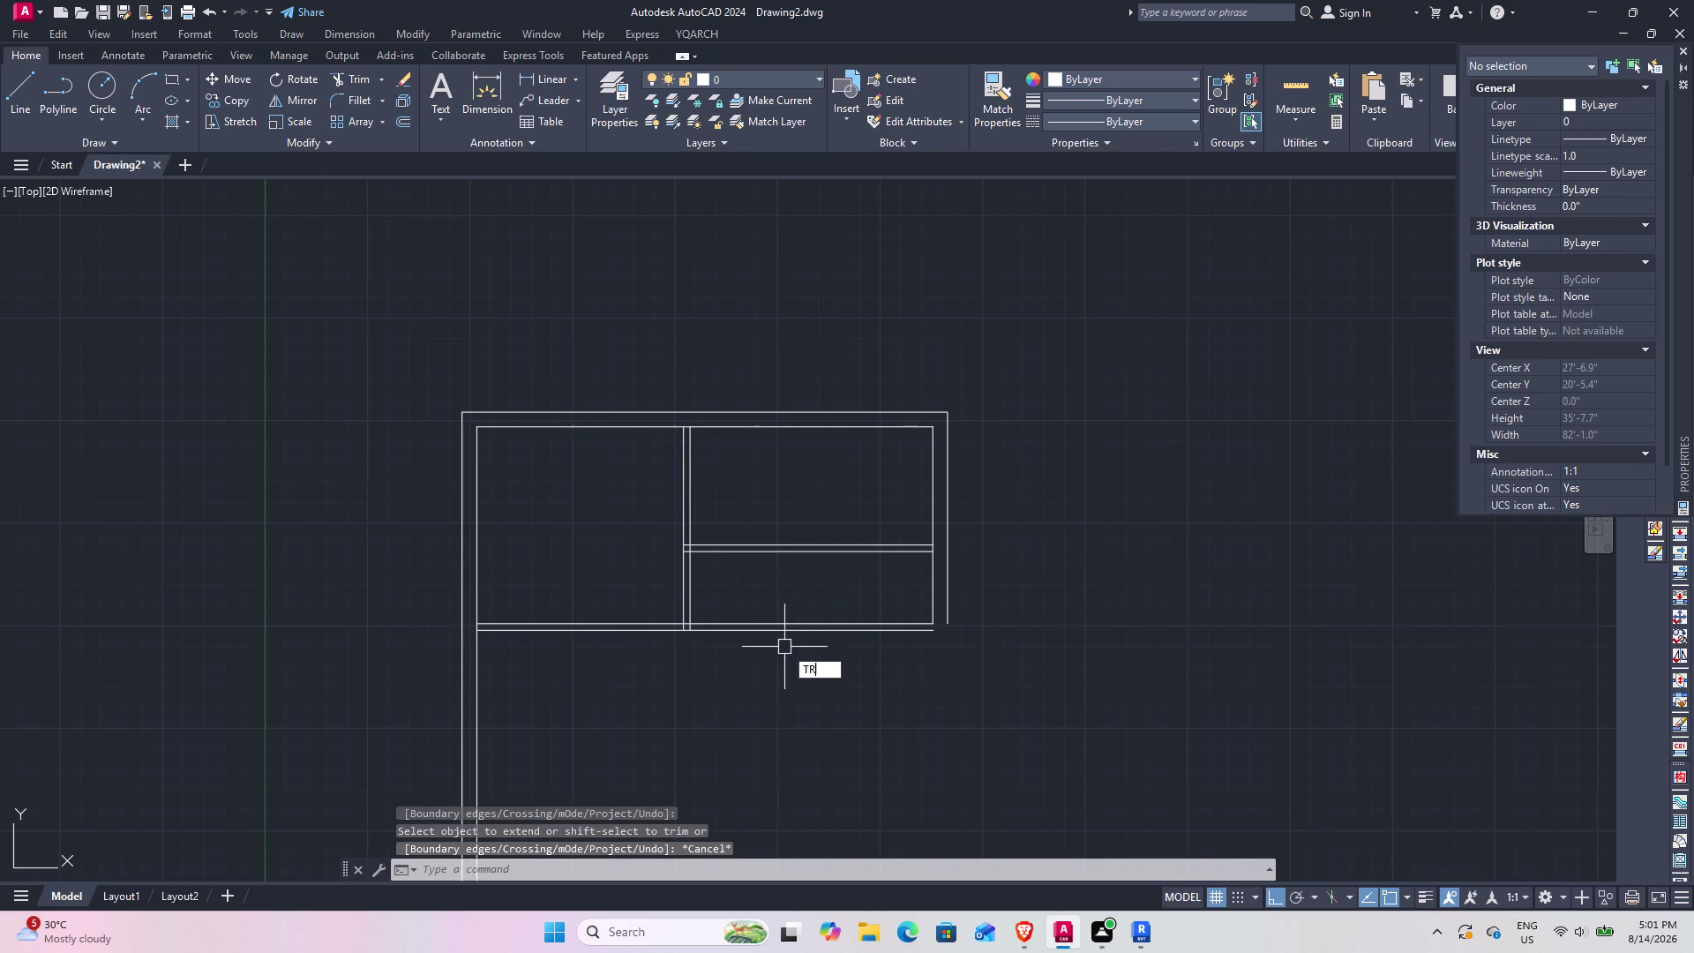
key(space)
click(824, 647)
click(808, 599)
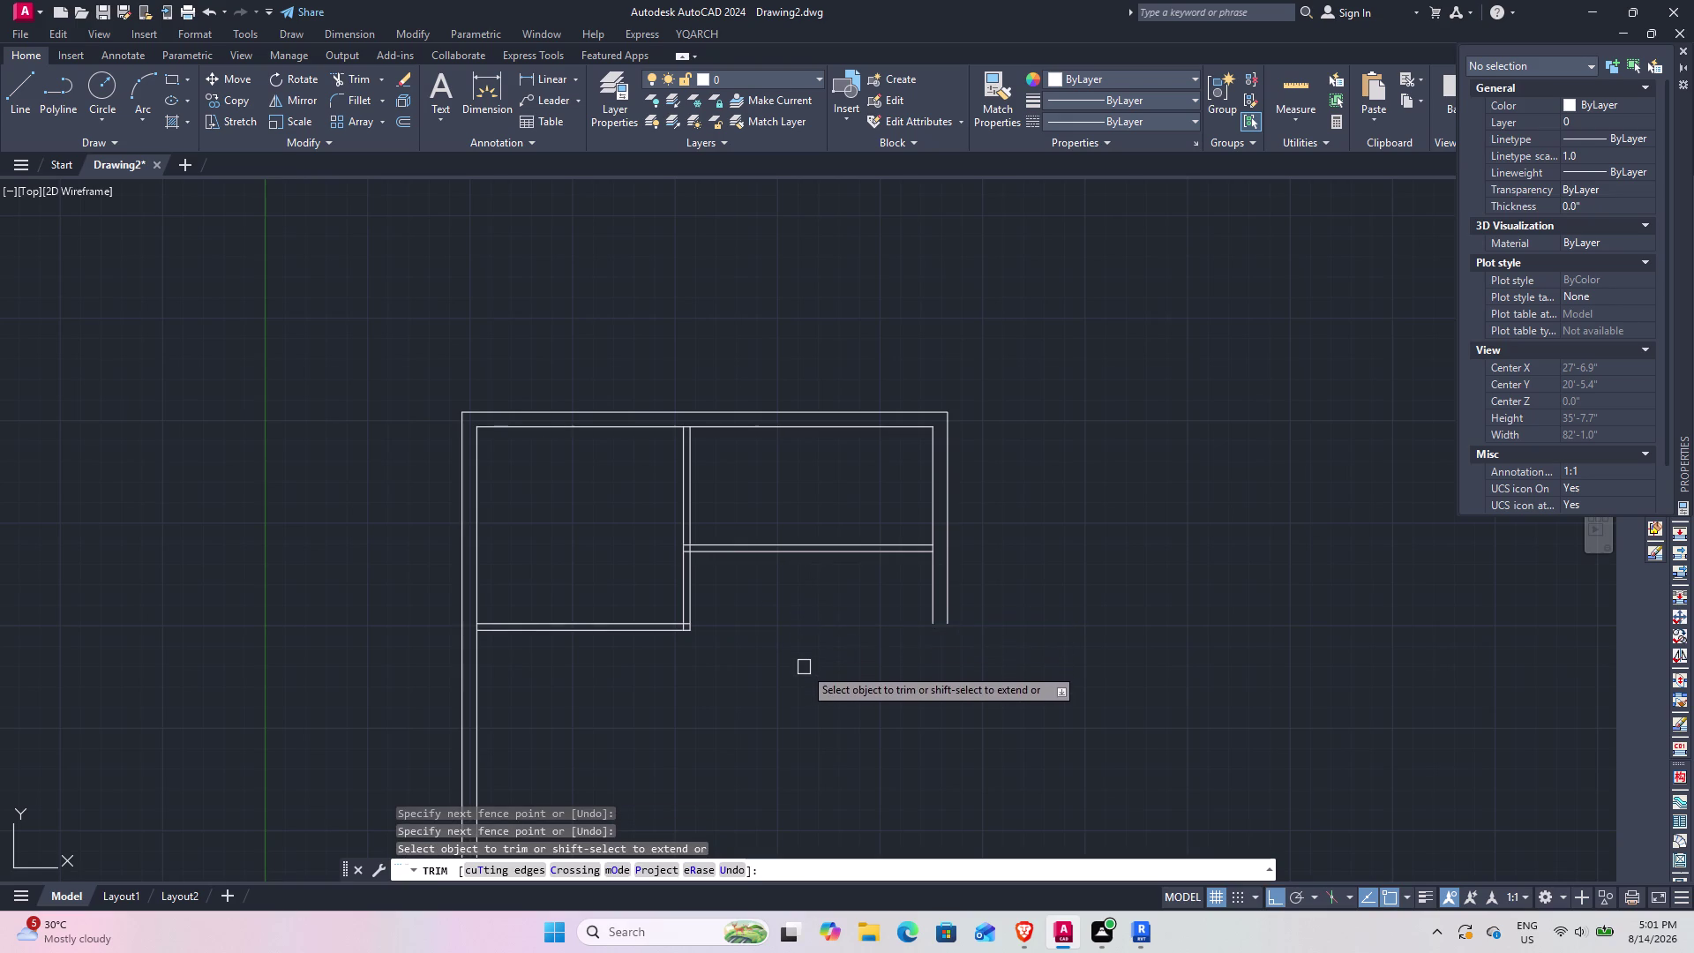
middle_drag(802, 669, 801, 569)
key(Escape)
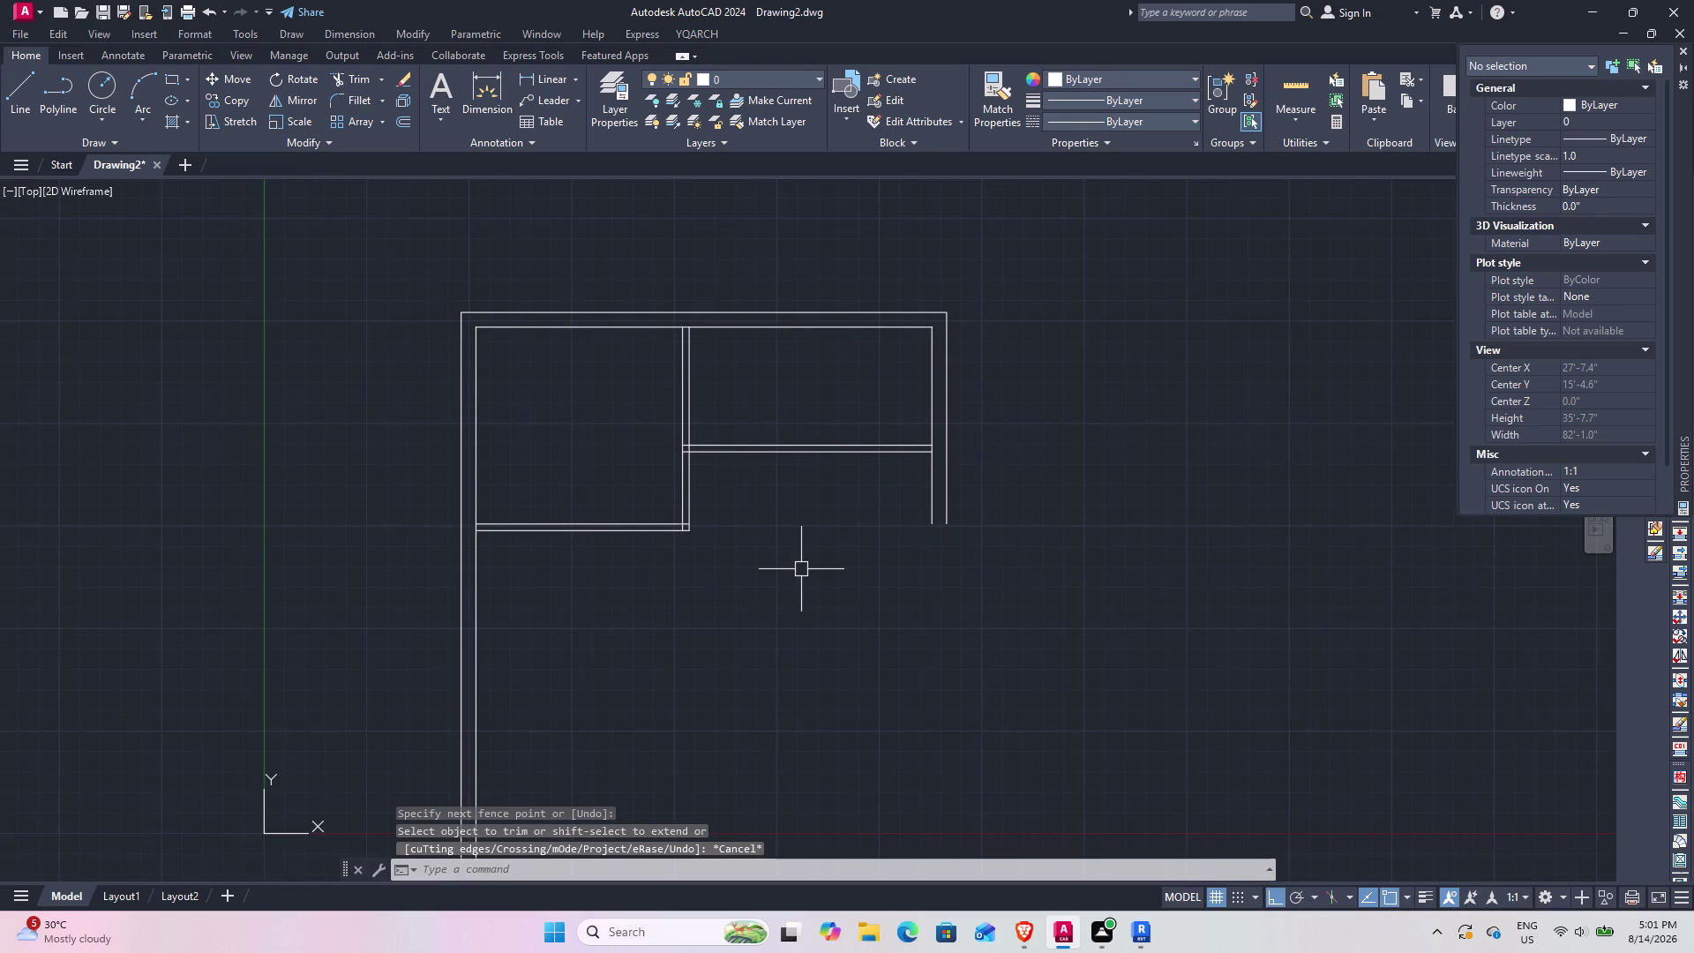
Offset the partition line 12'4" downward, then undo that misplaced copy.
text(O)
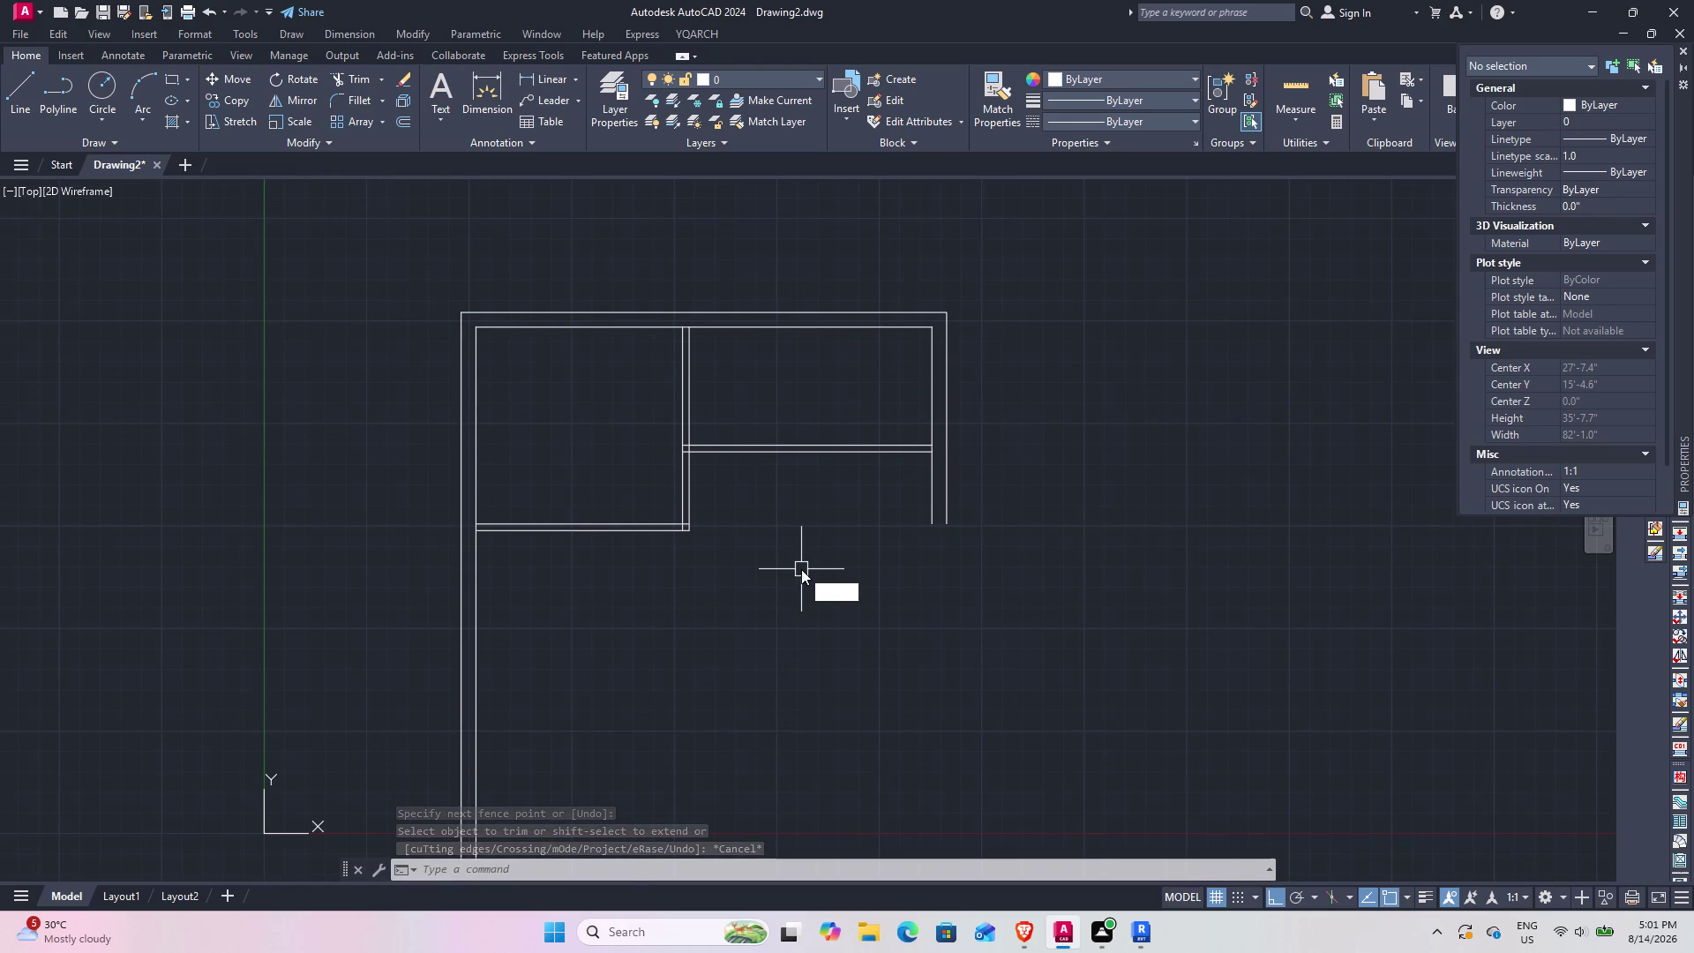
key(space)
text(12'4)
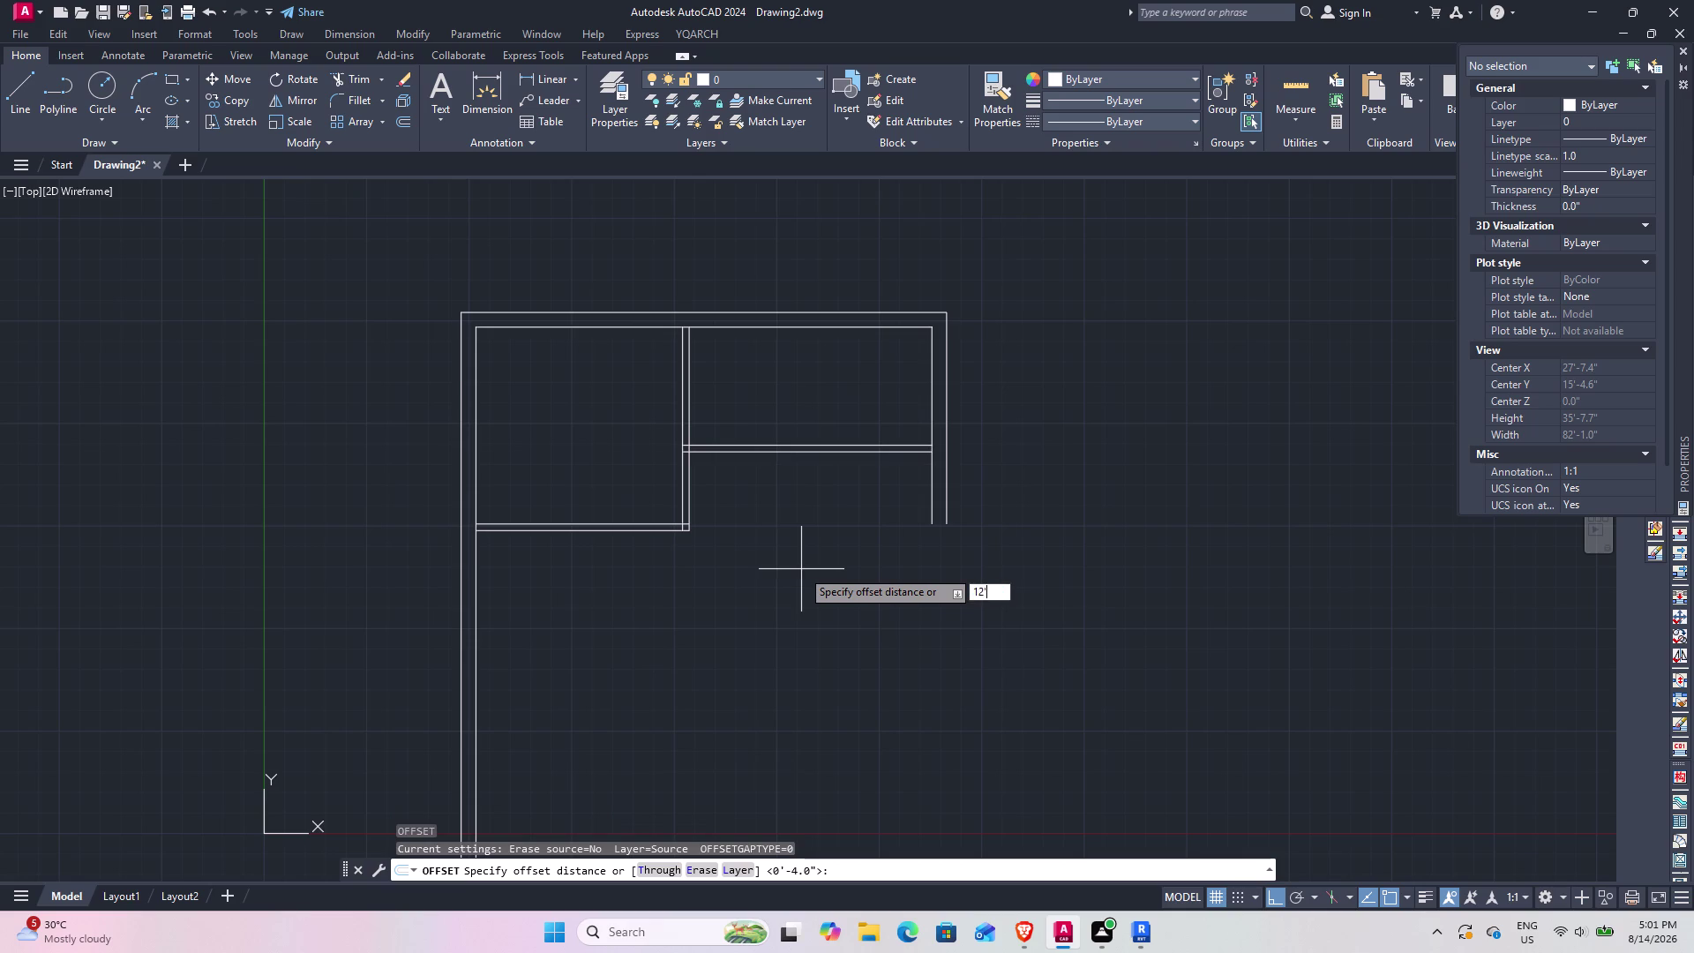
text(")
key(Return)
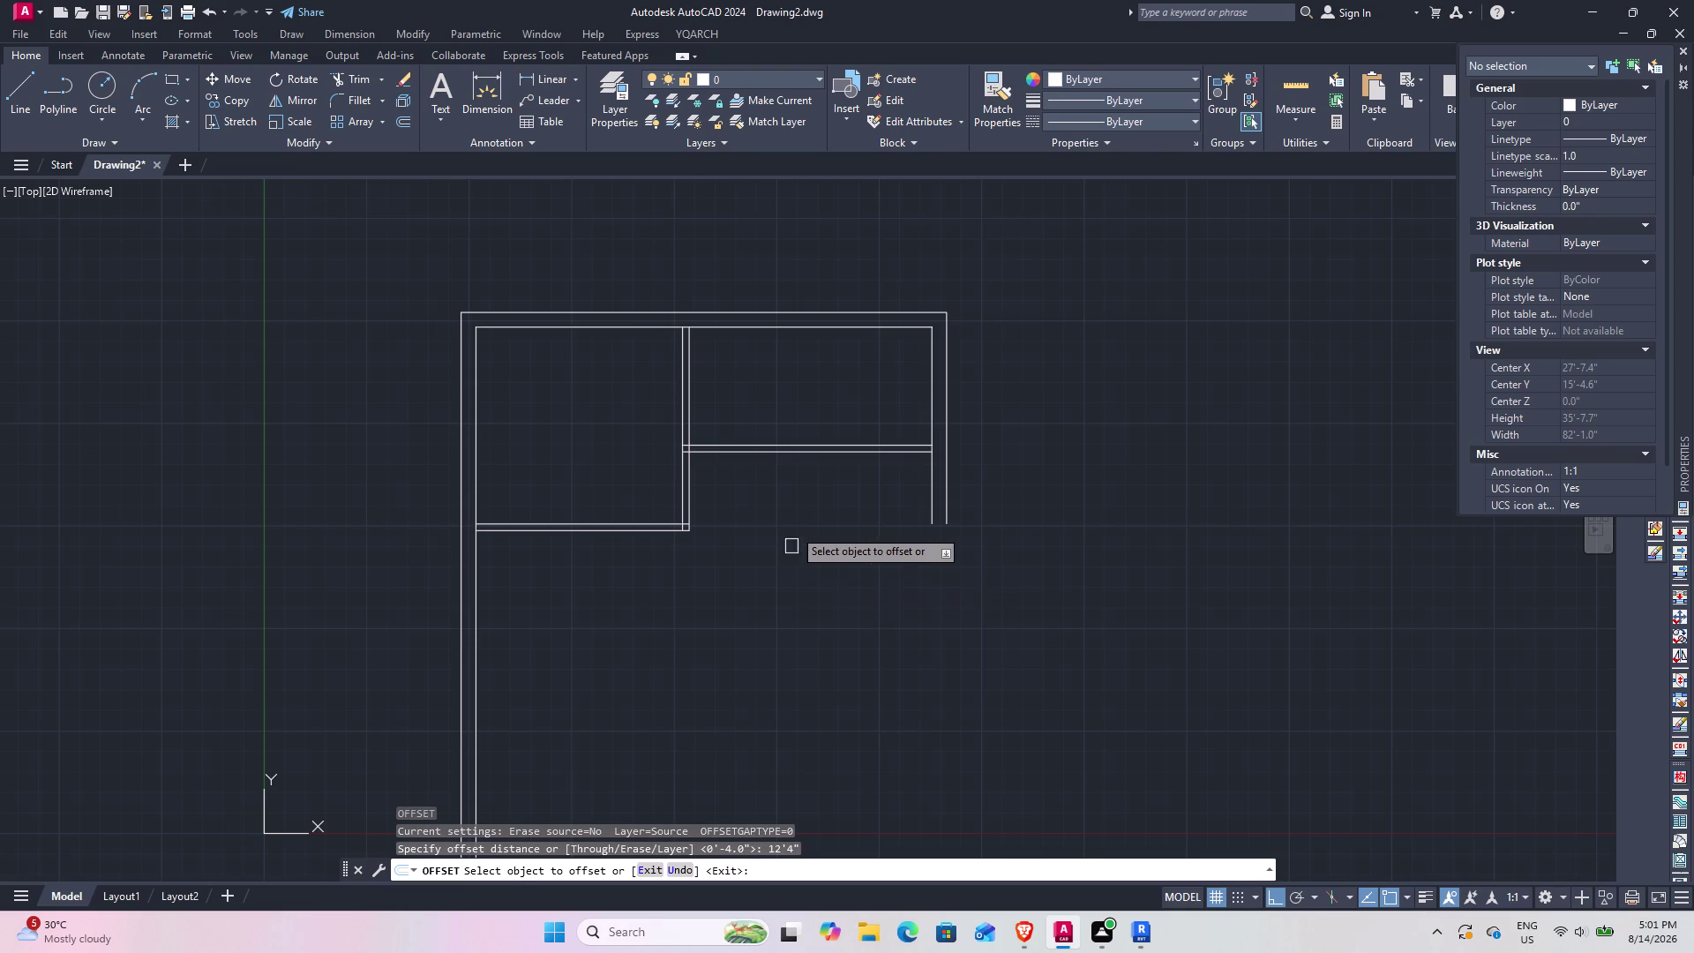
click(814, 454)
click(824, 517)
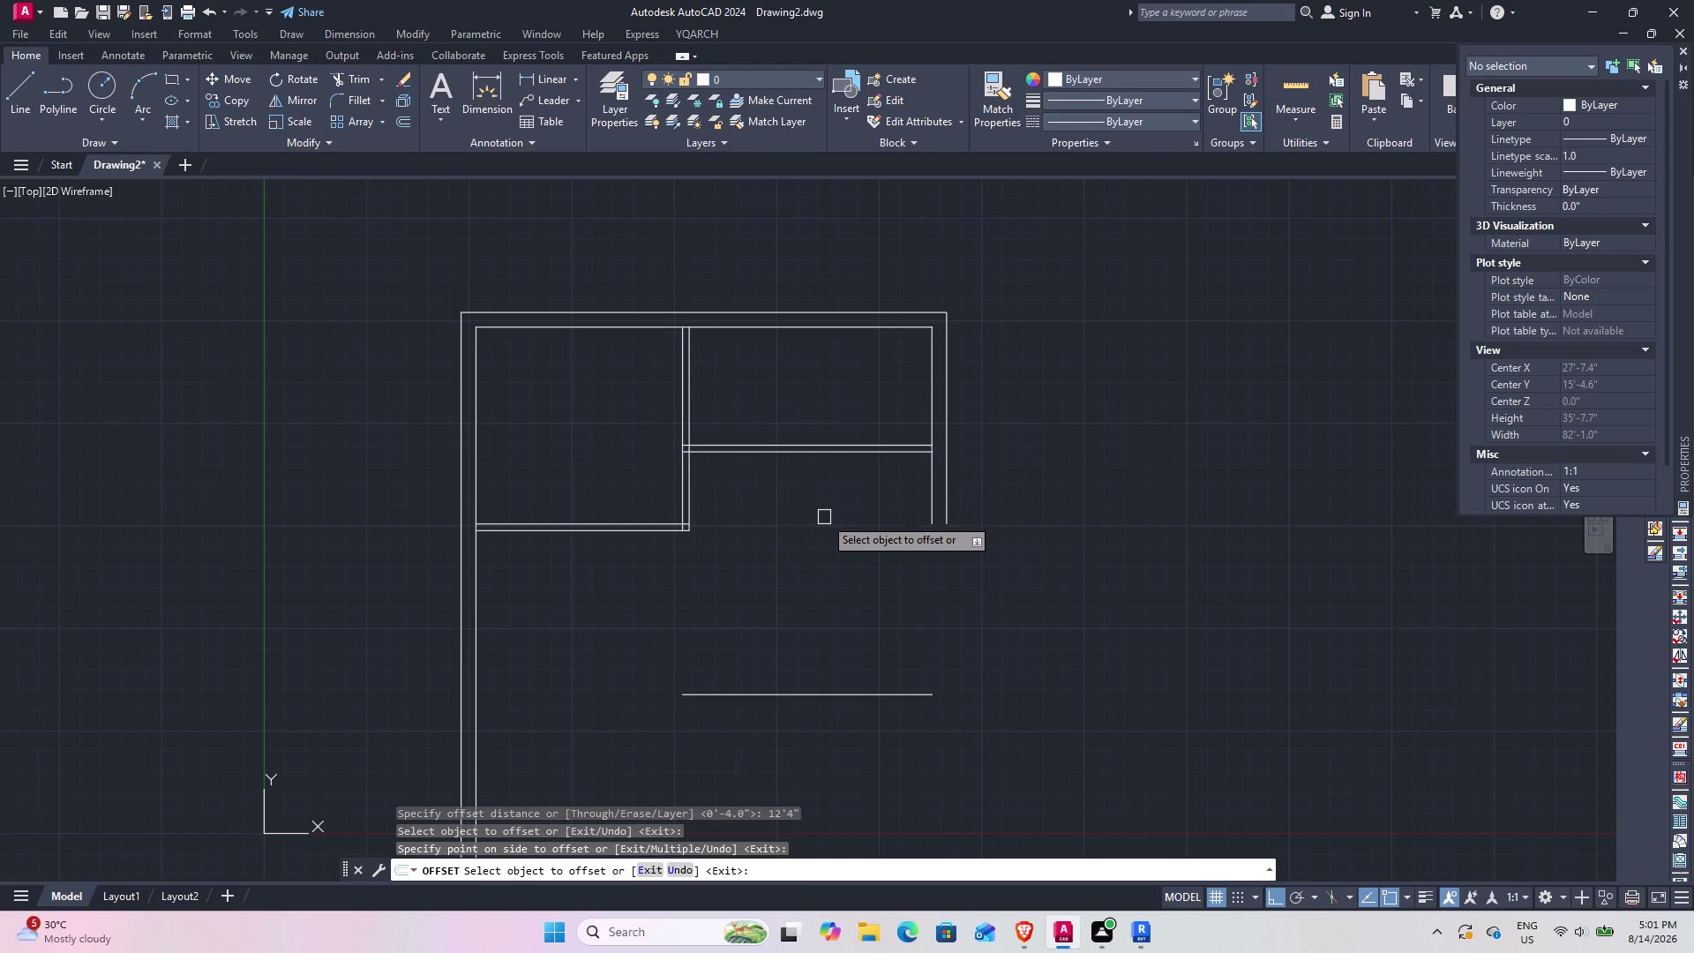
middle_drag(790, 673, 759, 661)
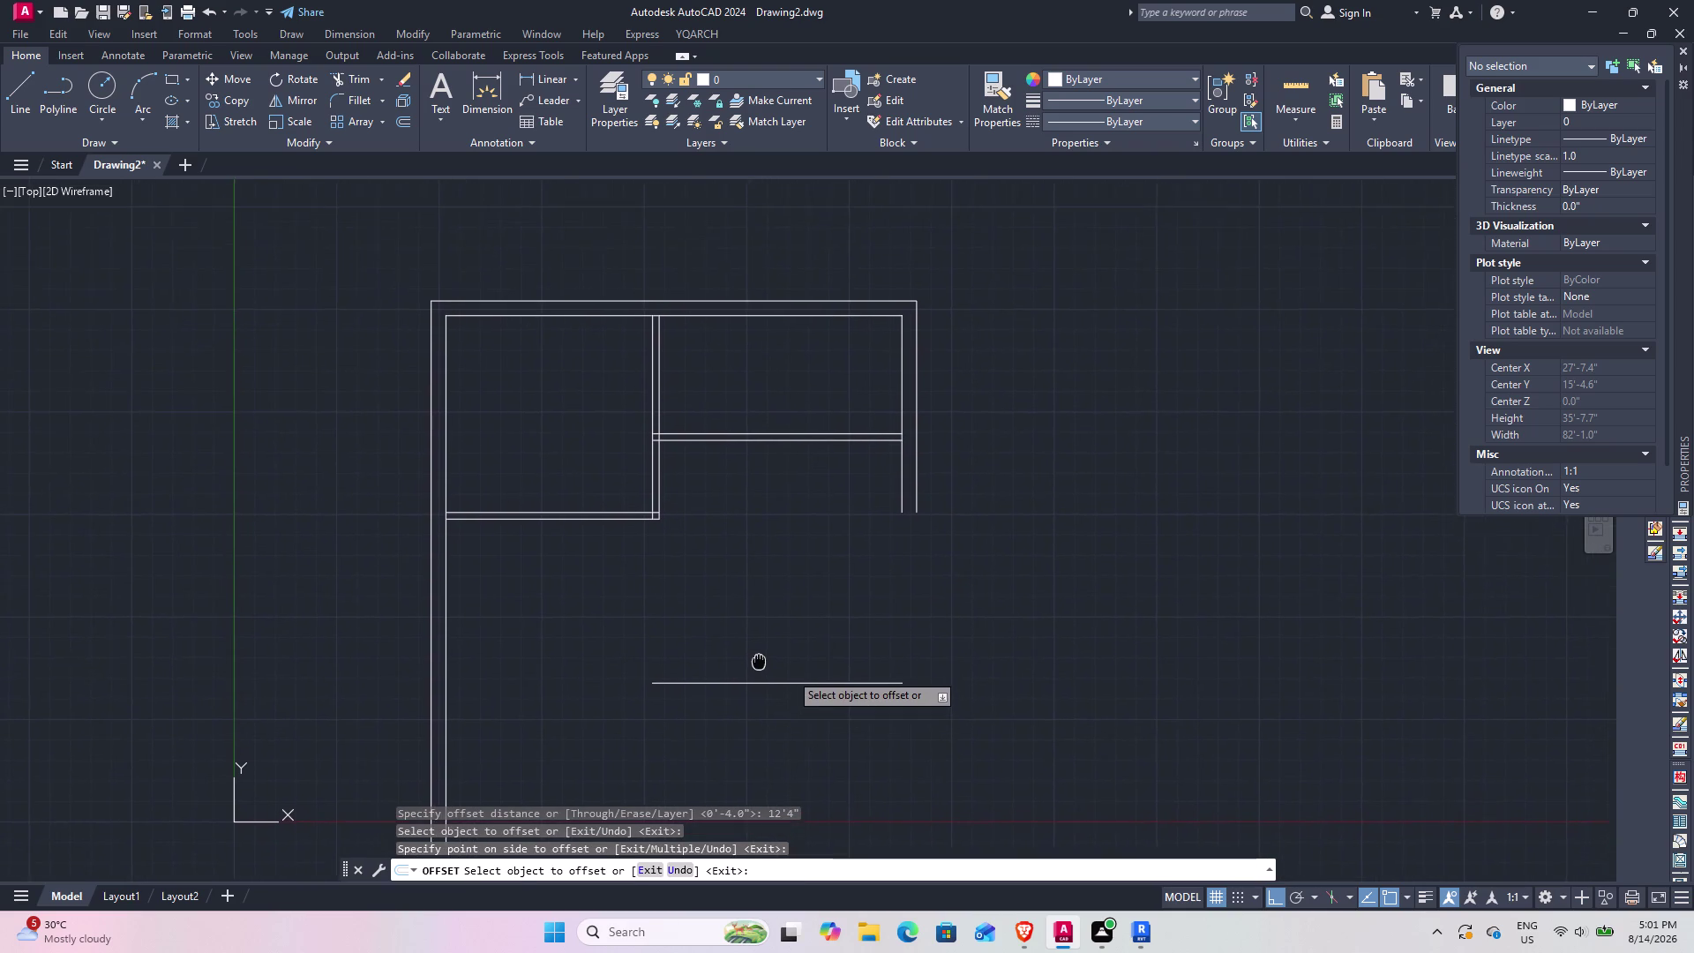
middle_drag(759, 661, 728, 688)
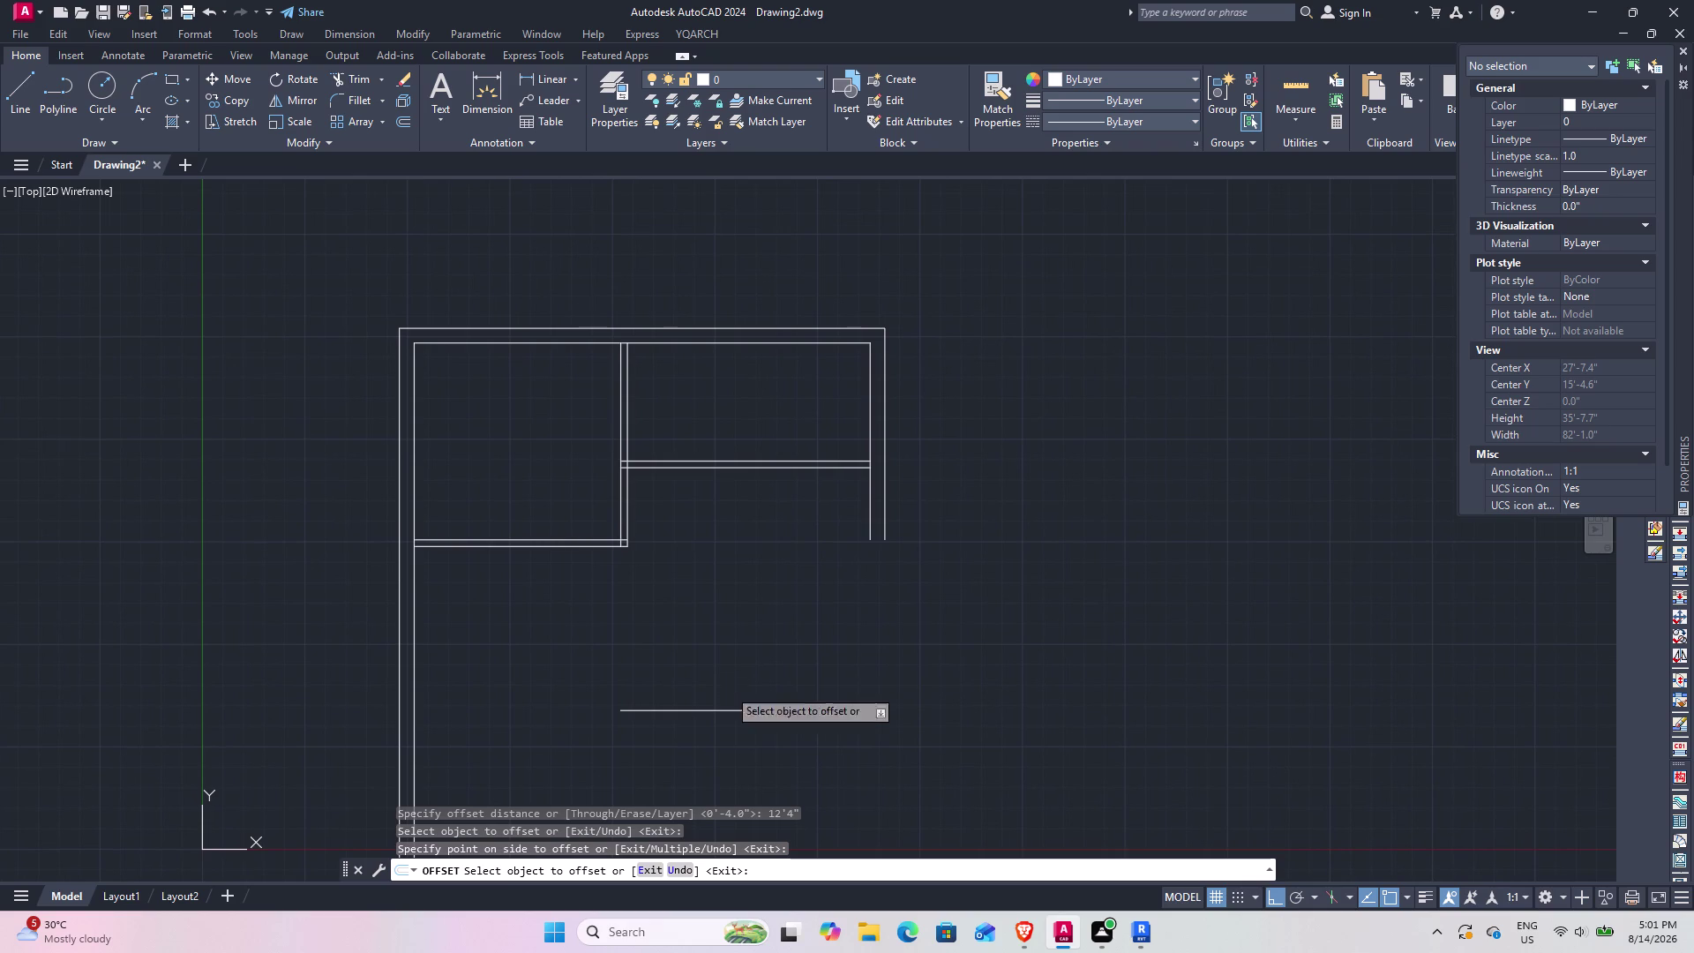
middle_click(728, 689)
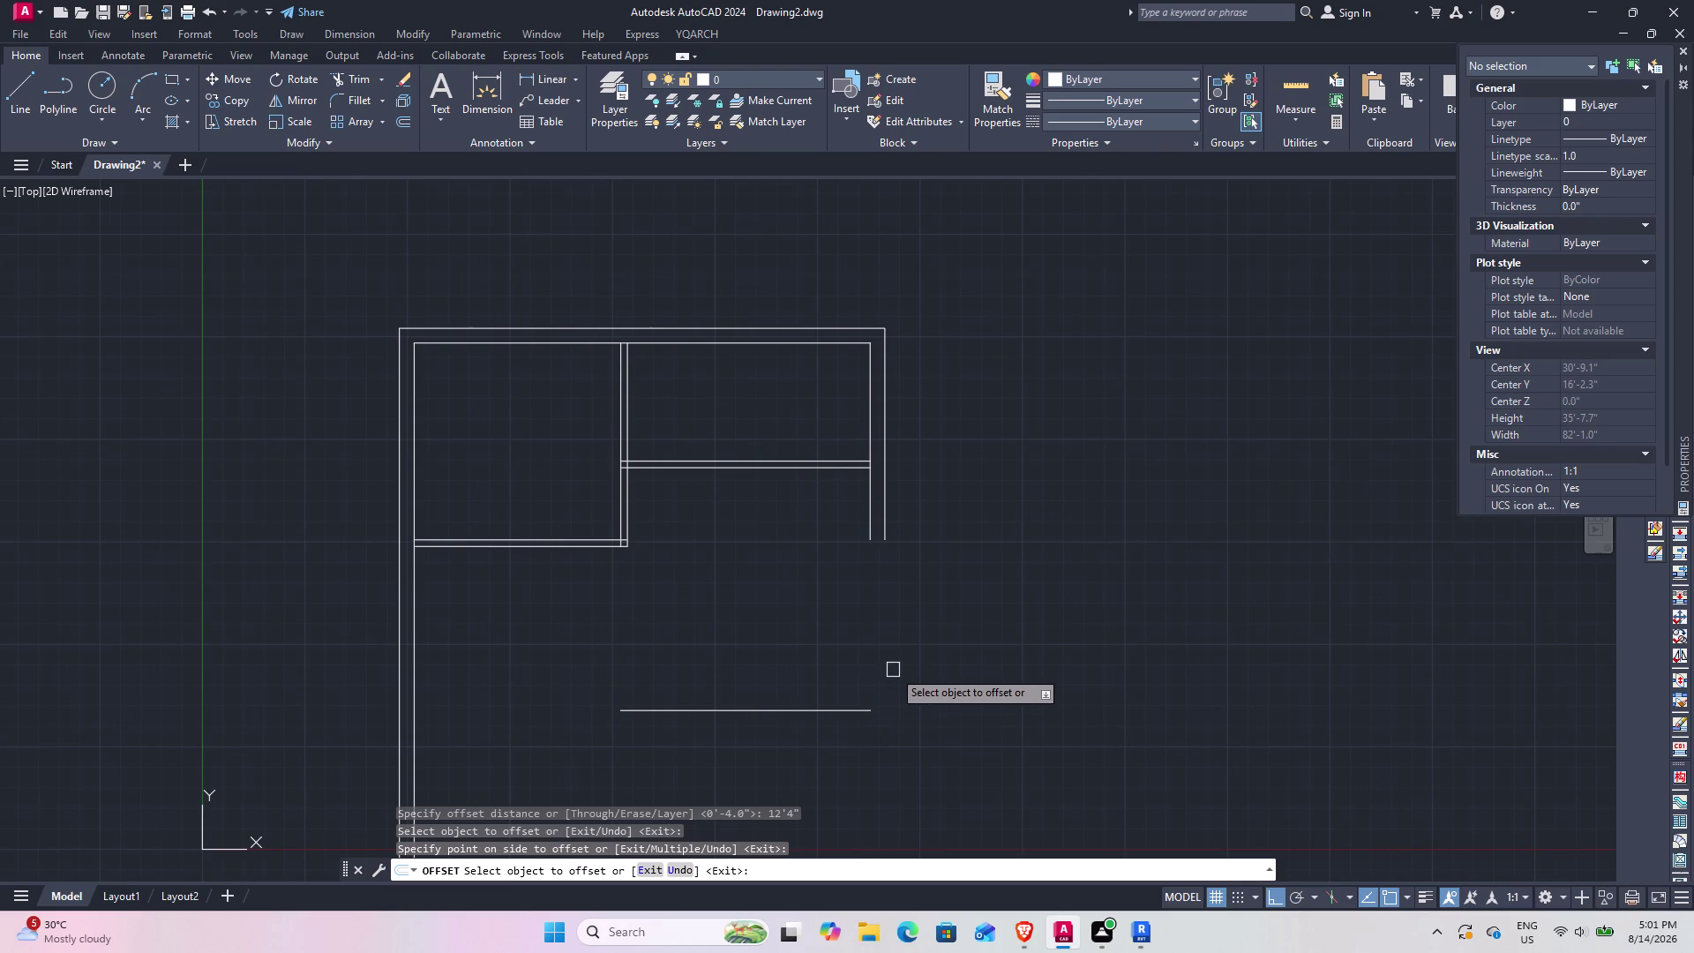
key(ctrl+z)
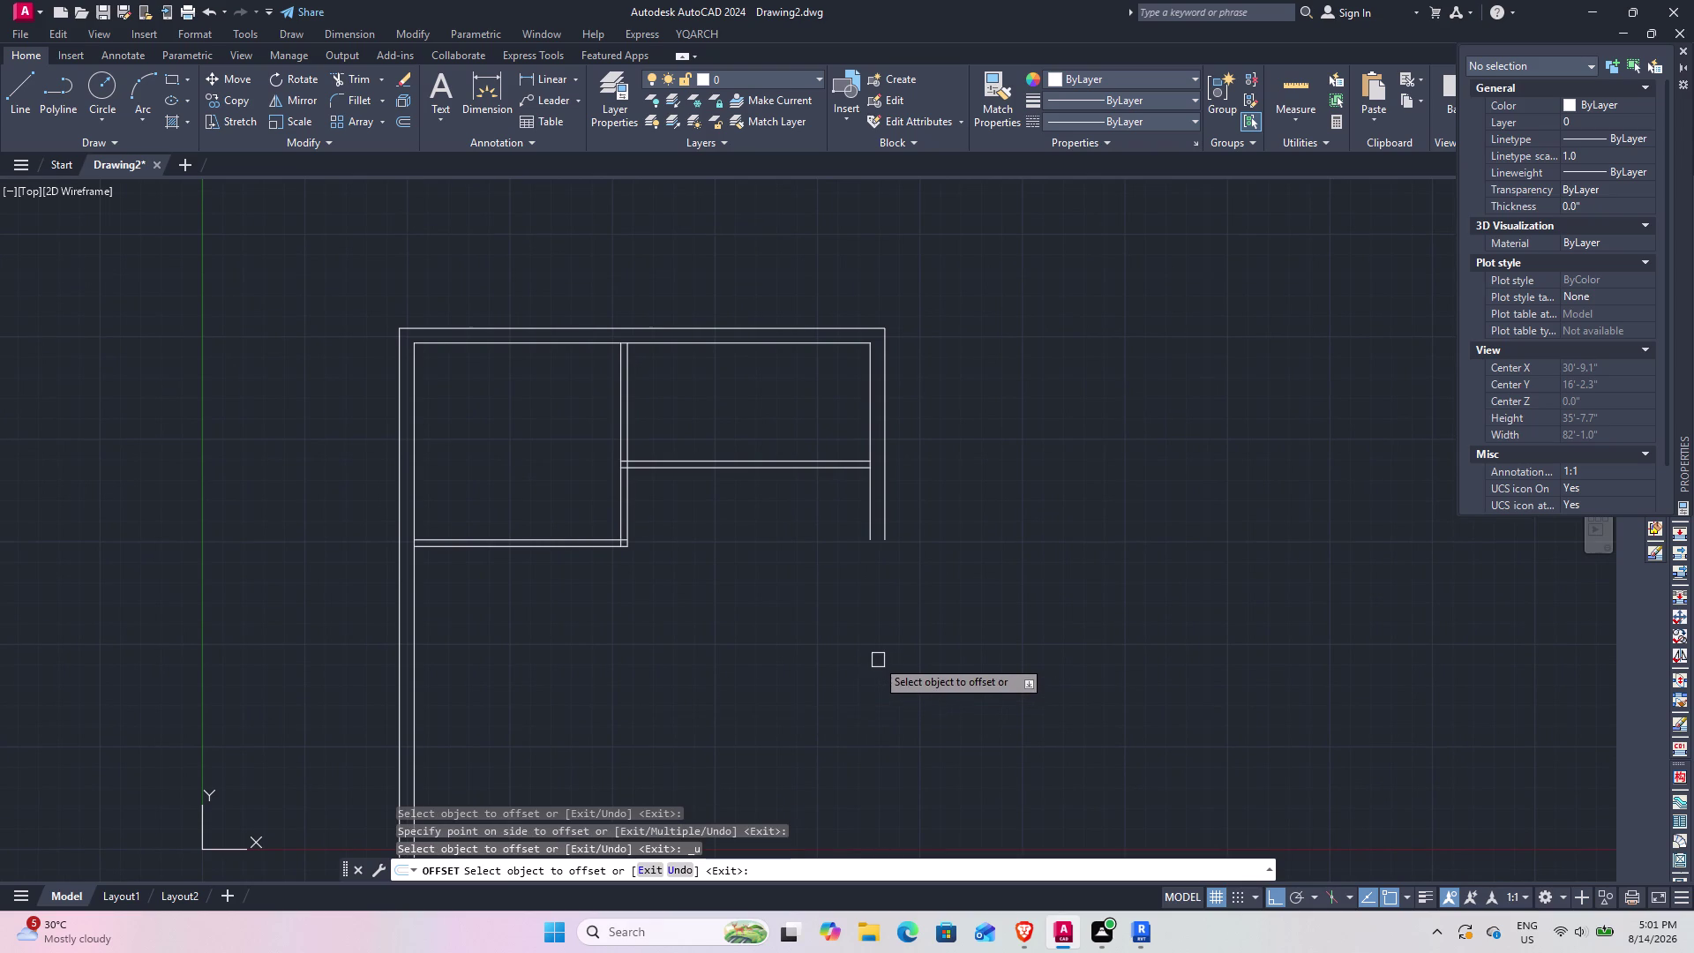
key(Escape)
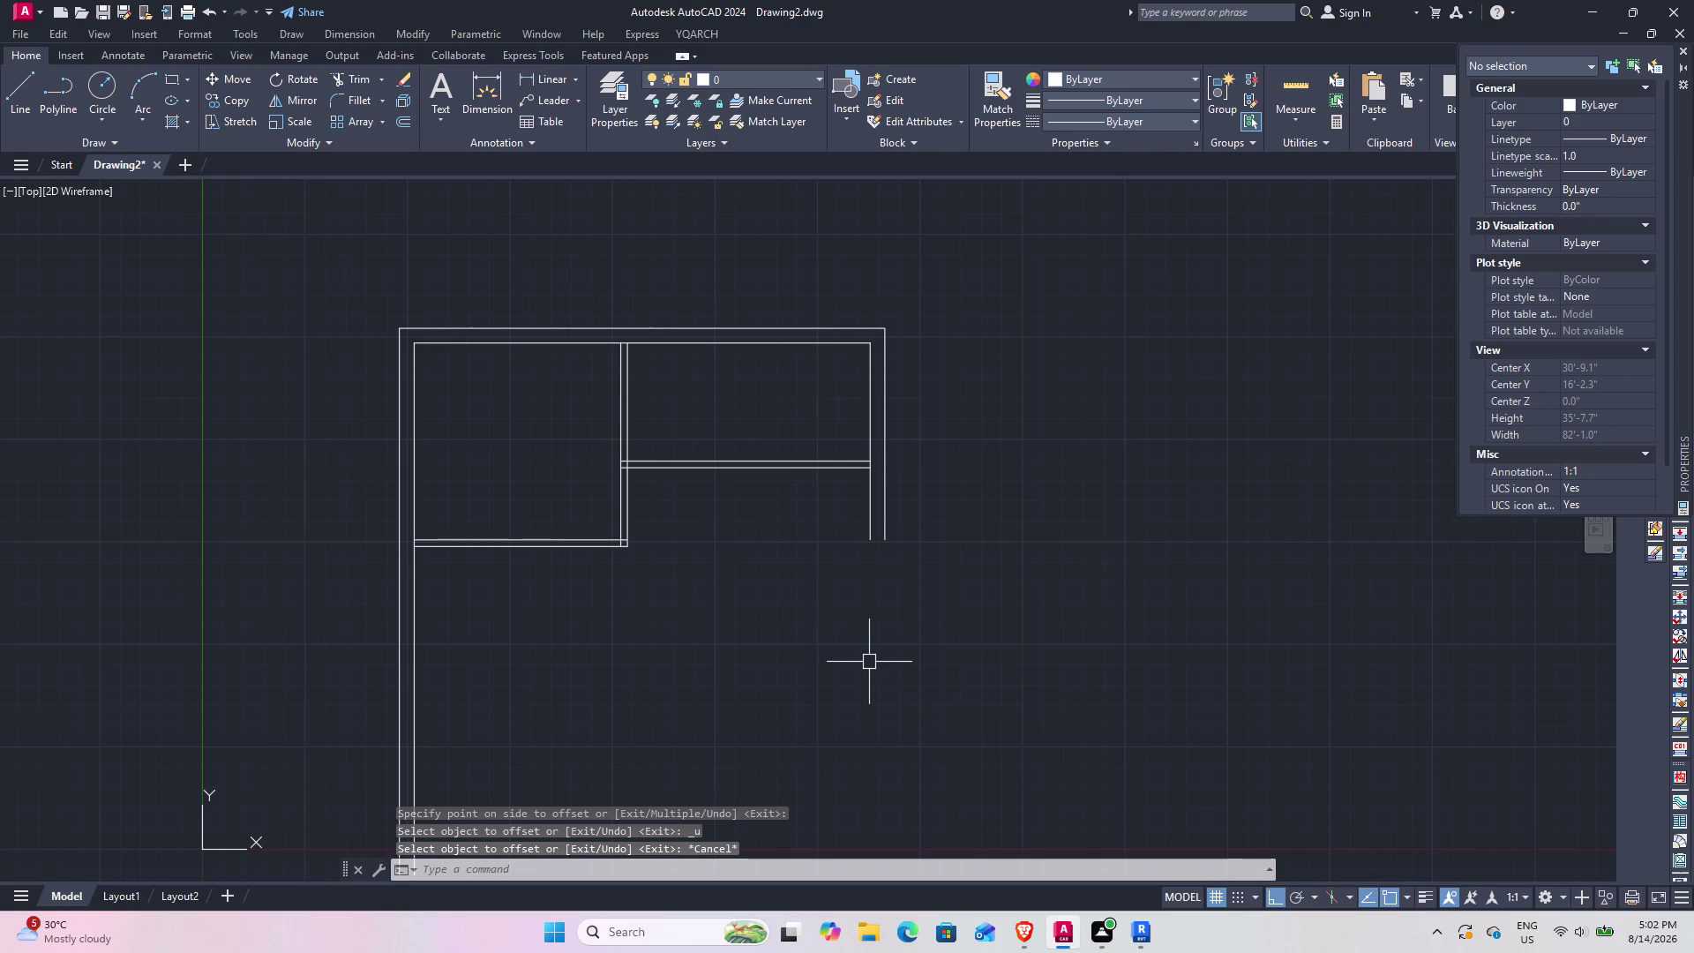
Offset the right-room partition line 9' downward.
key(space)
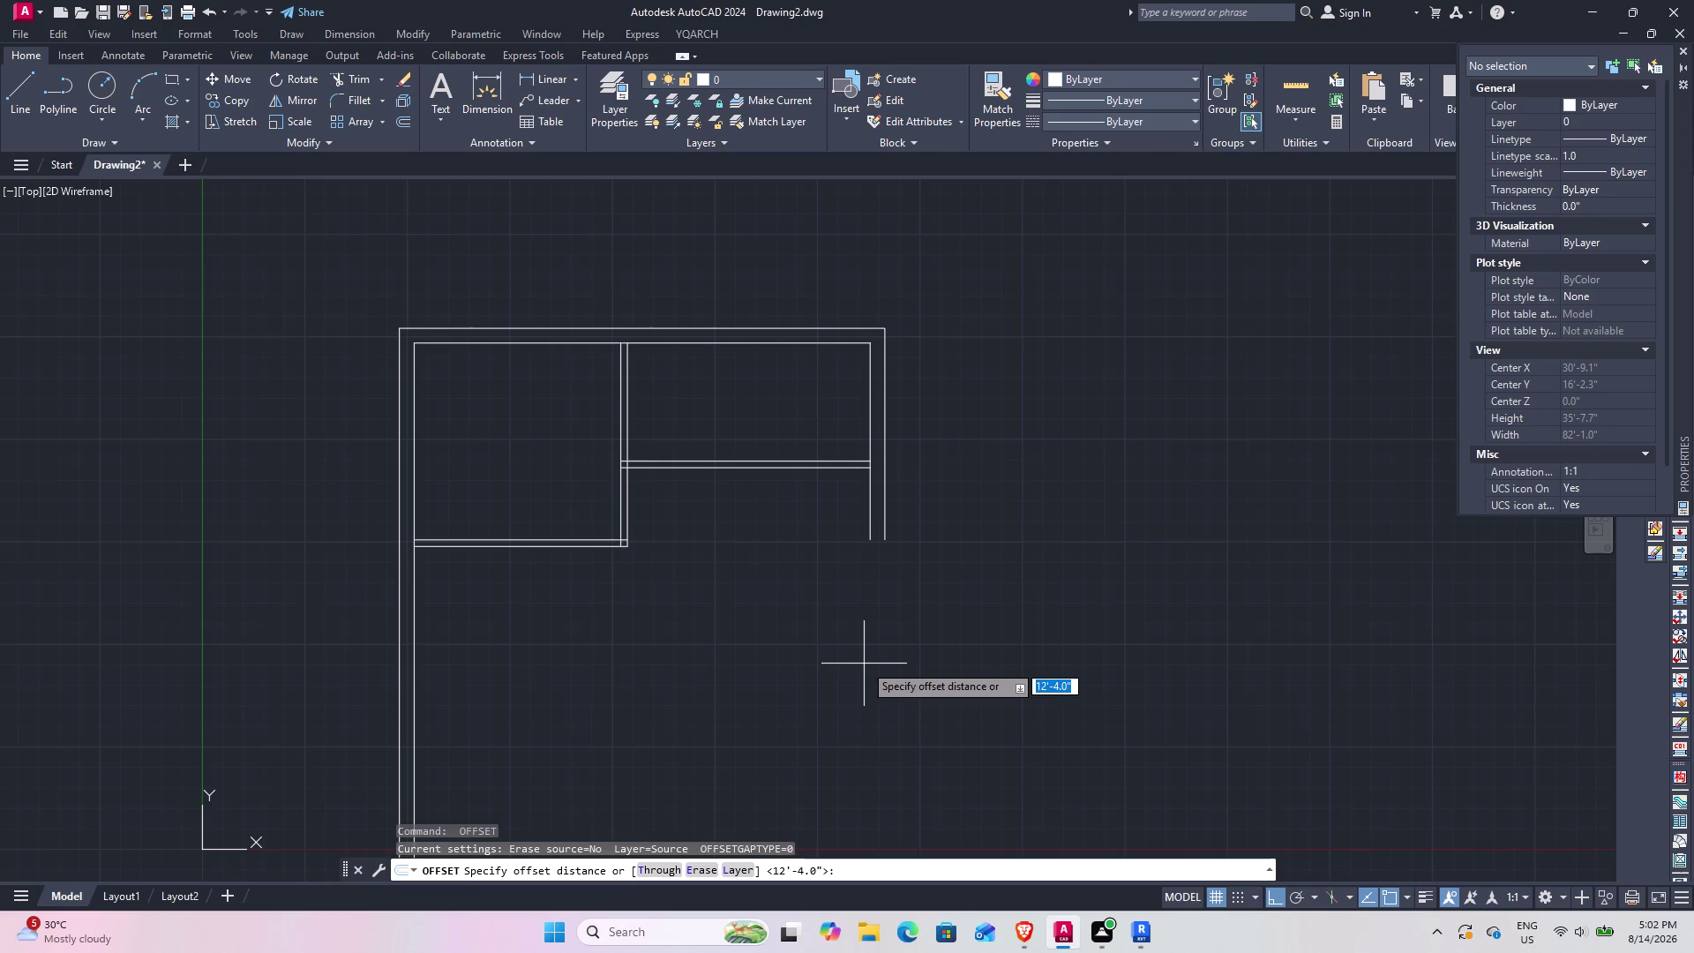
text(9')
key(Return)
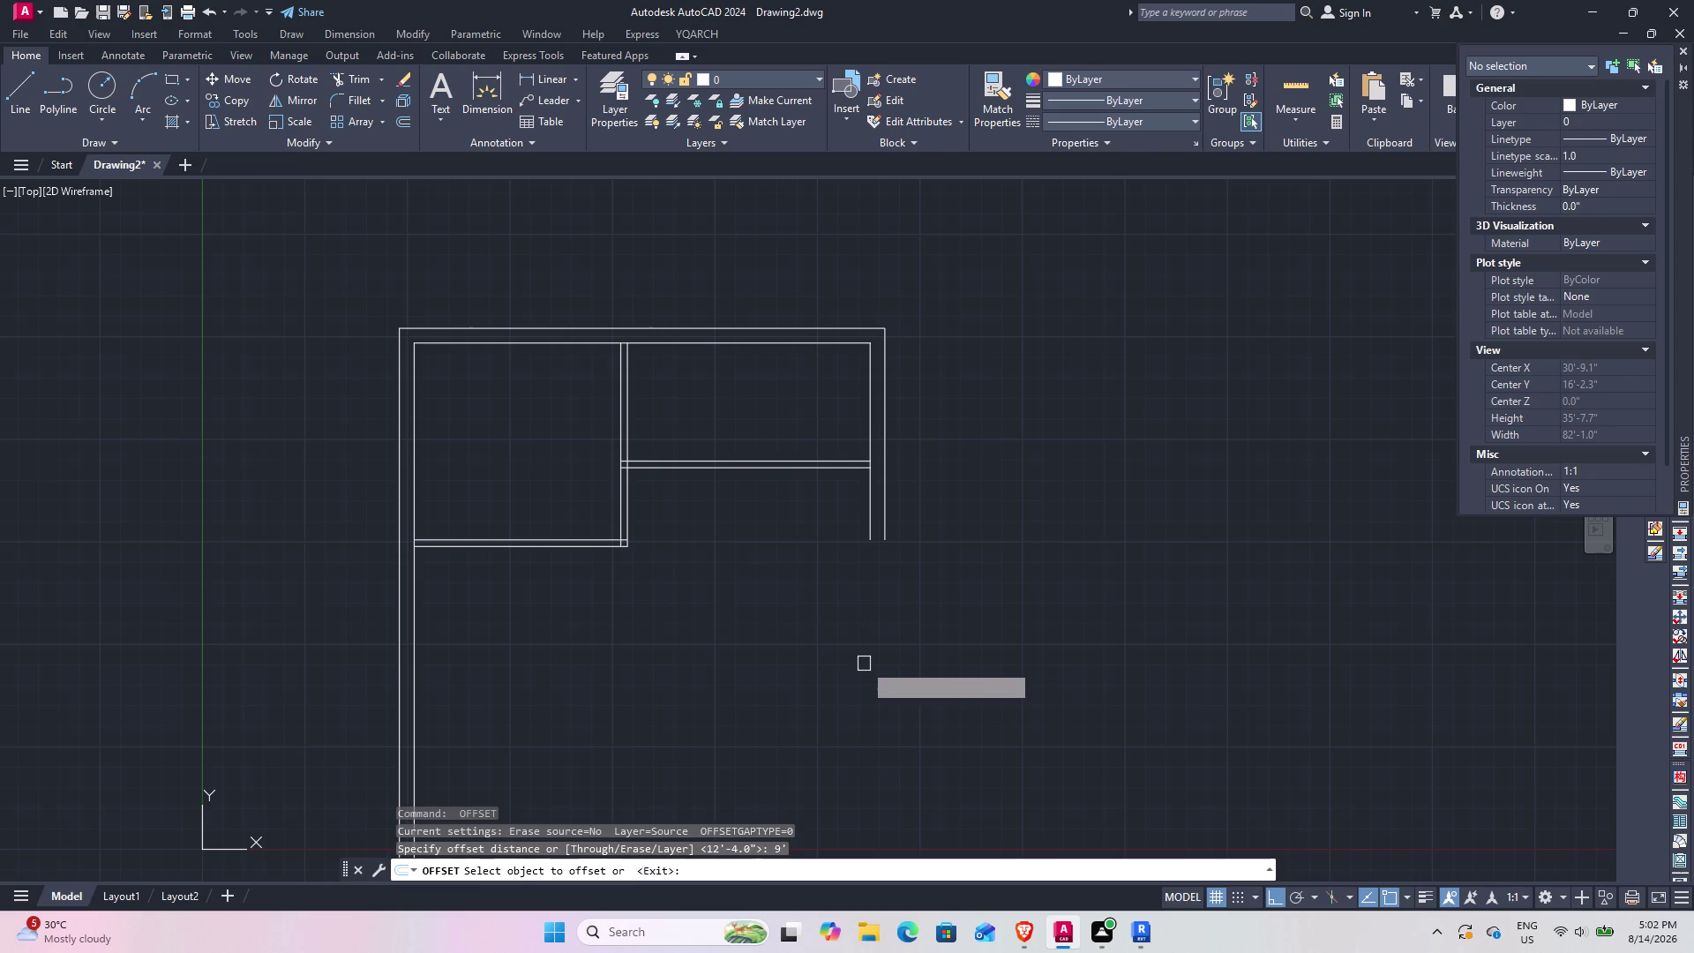
click(770, 472)
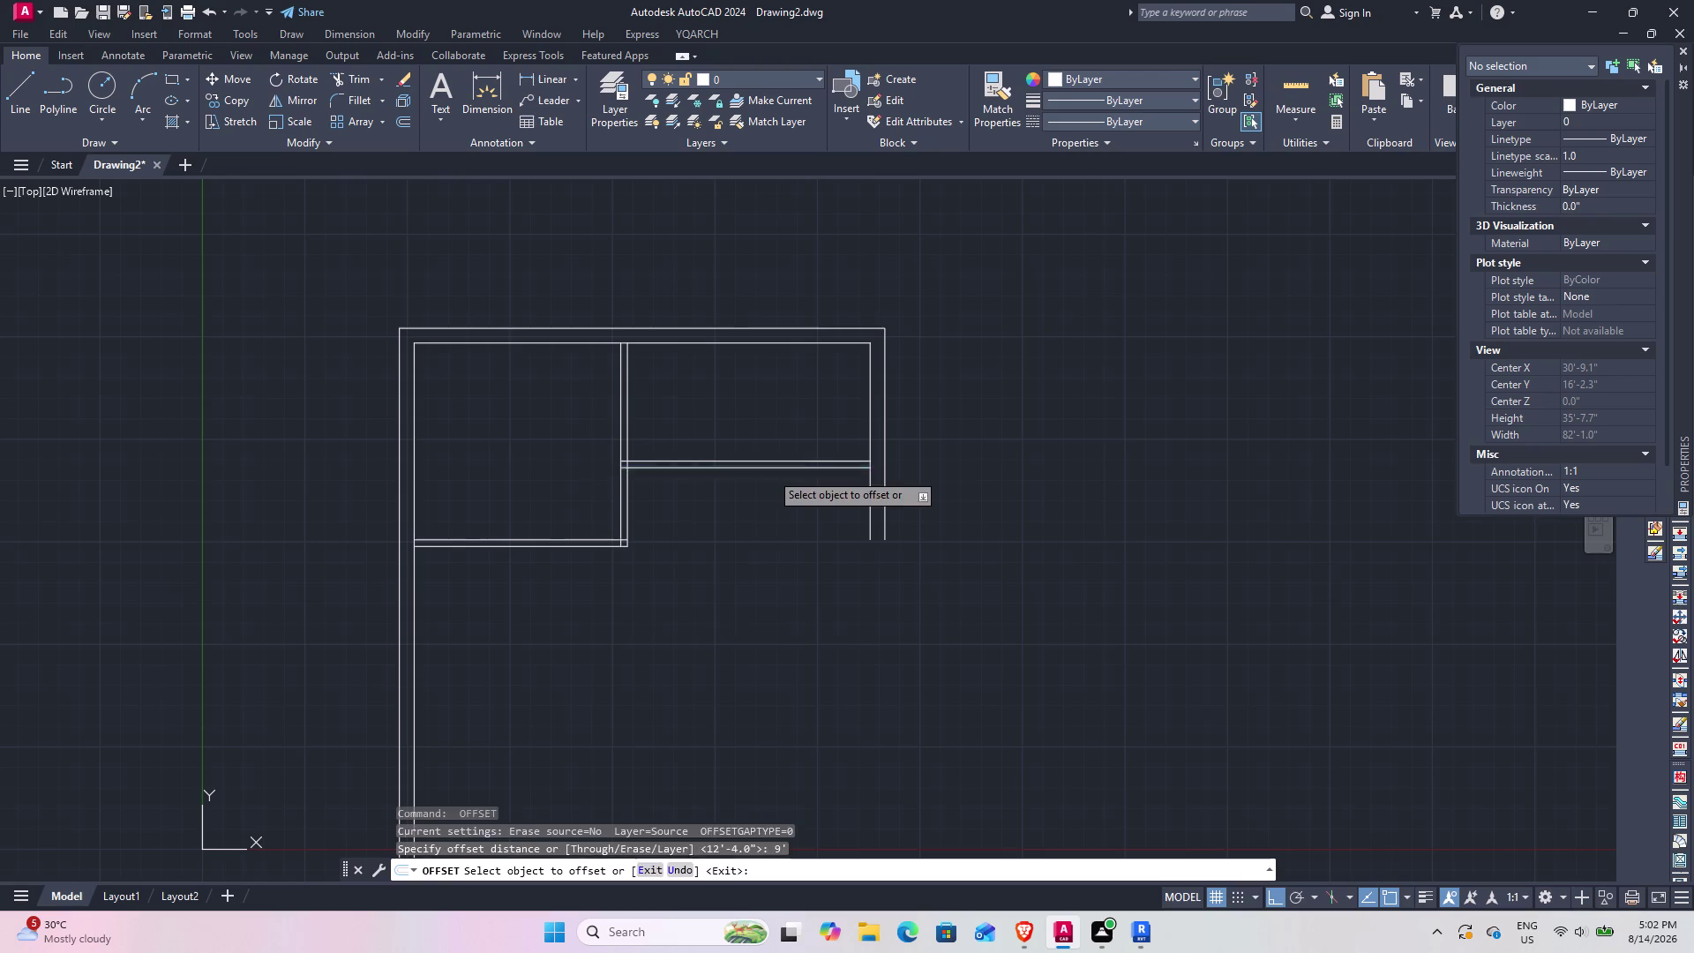
click(785, 532)
key(space)
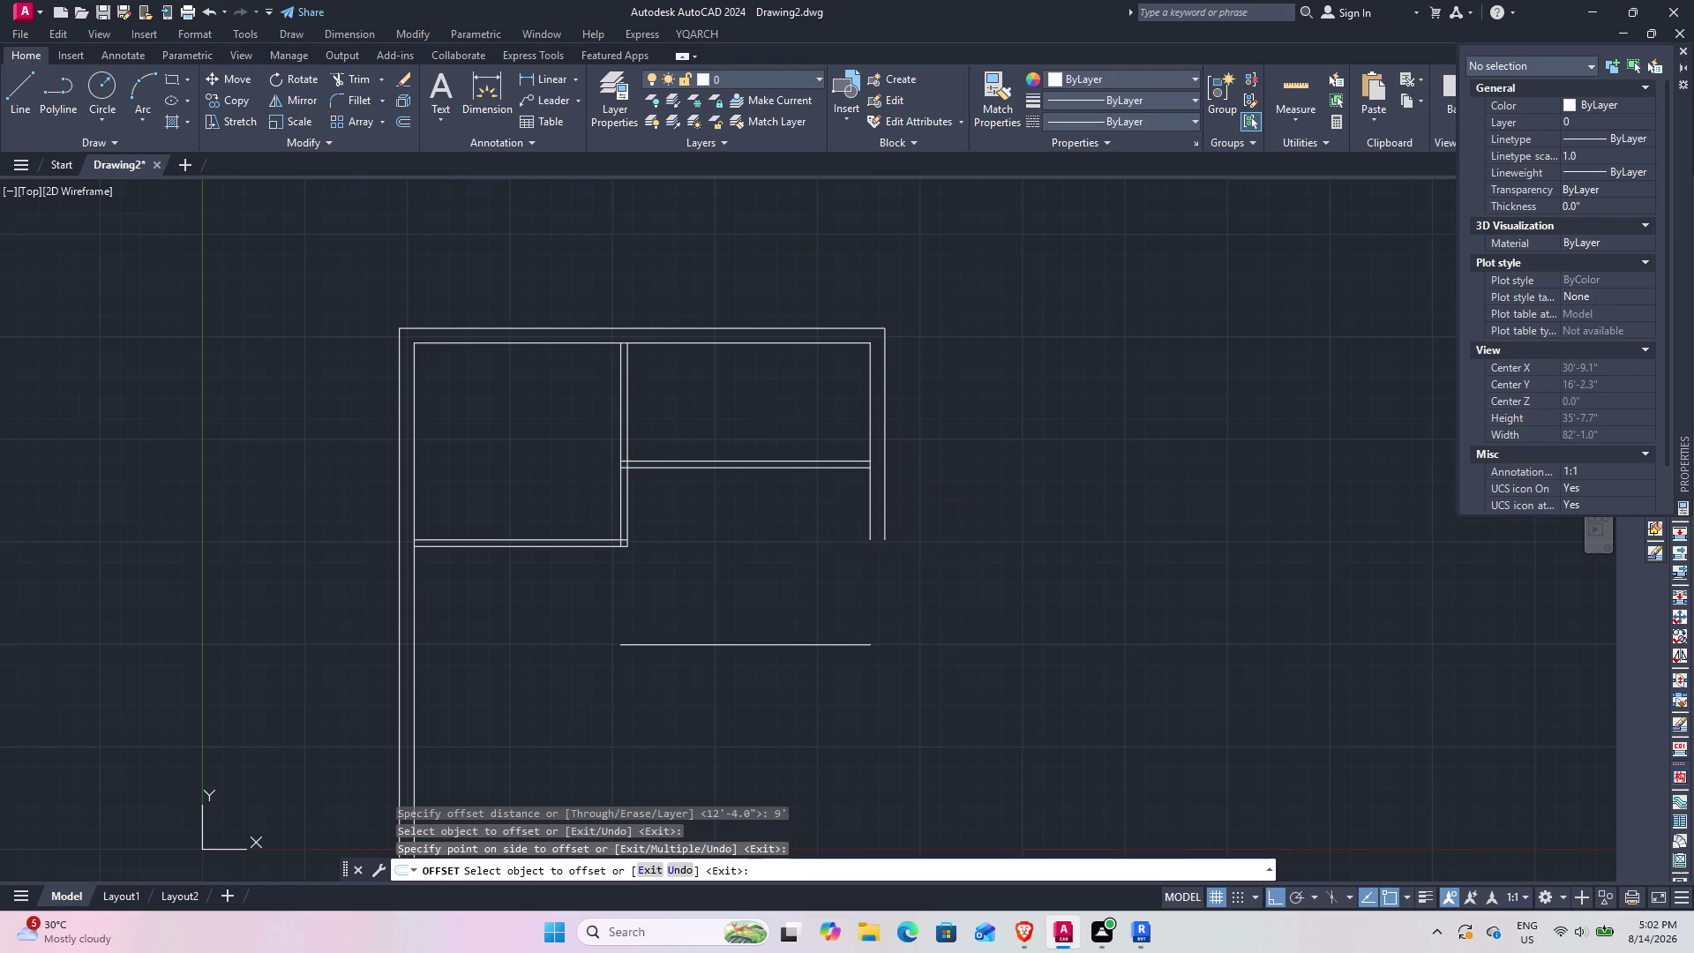
Double the new 9' line with a 4-inch parallel line below it.
key(space)
key(4)
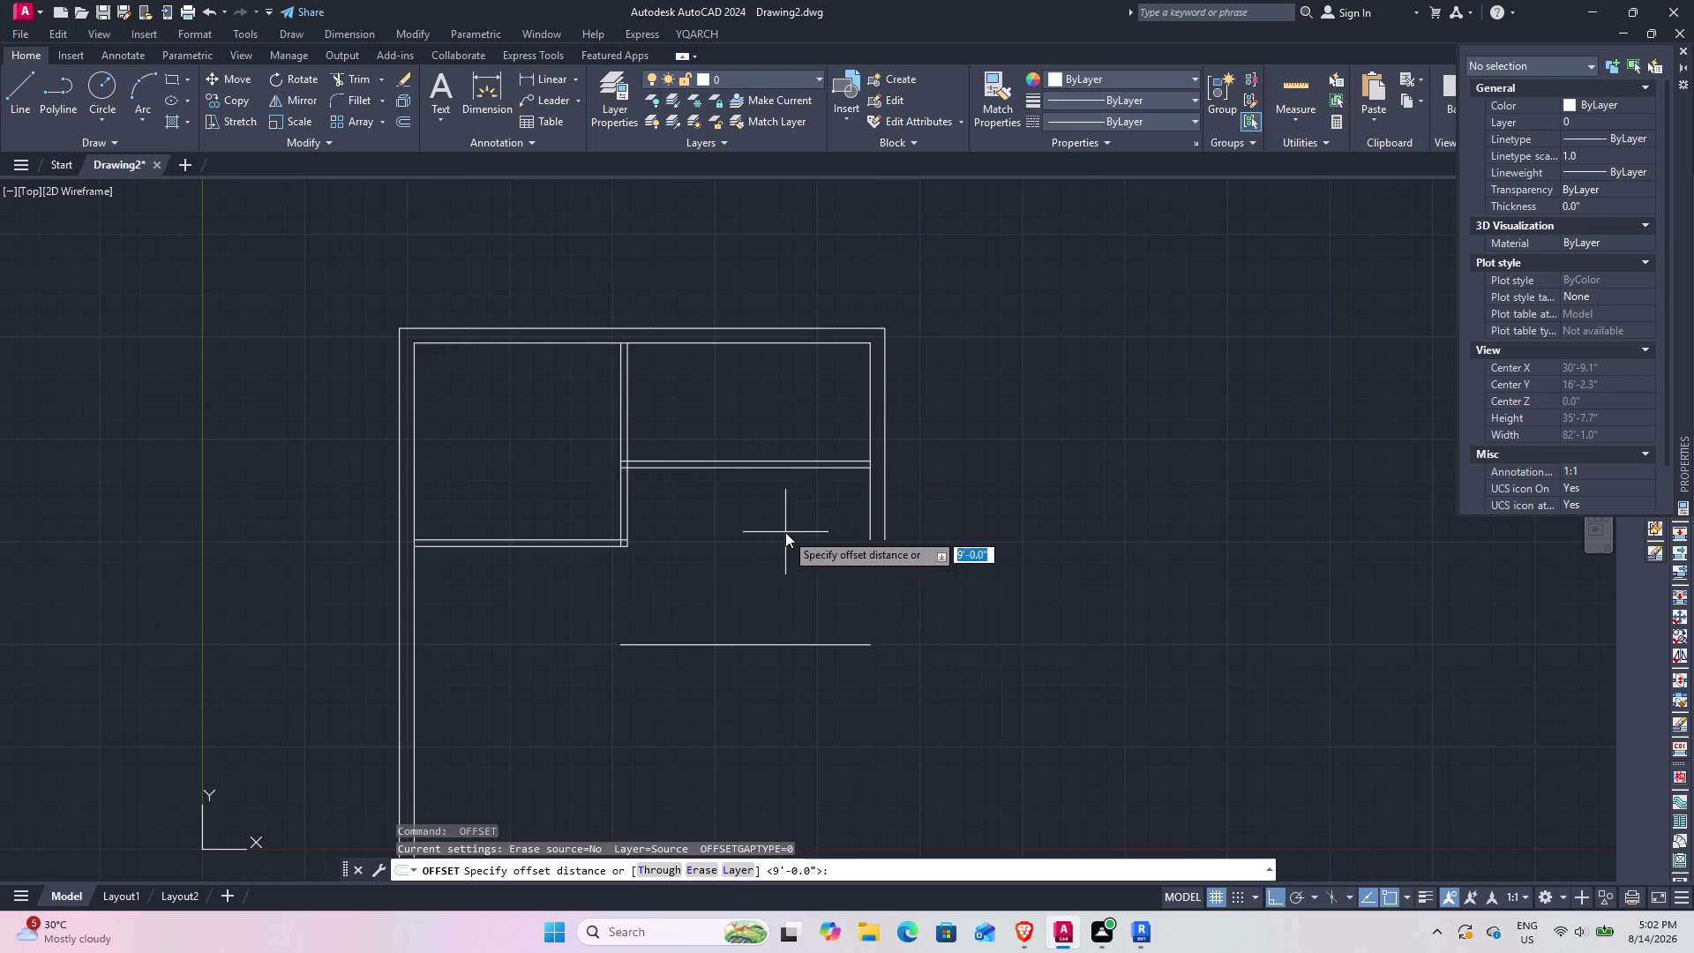
key(Return)
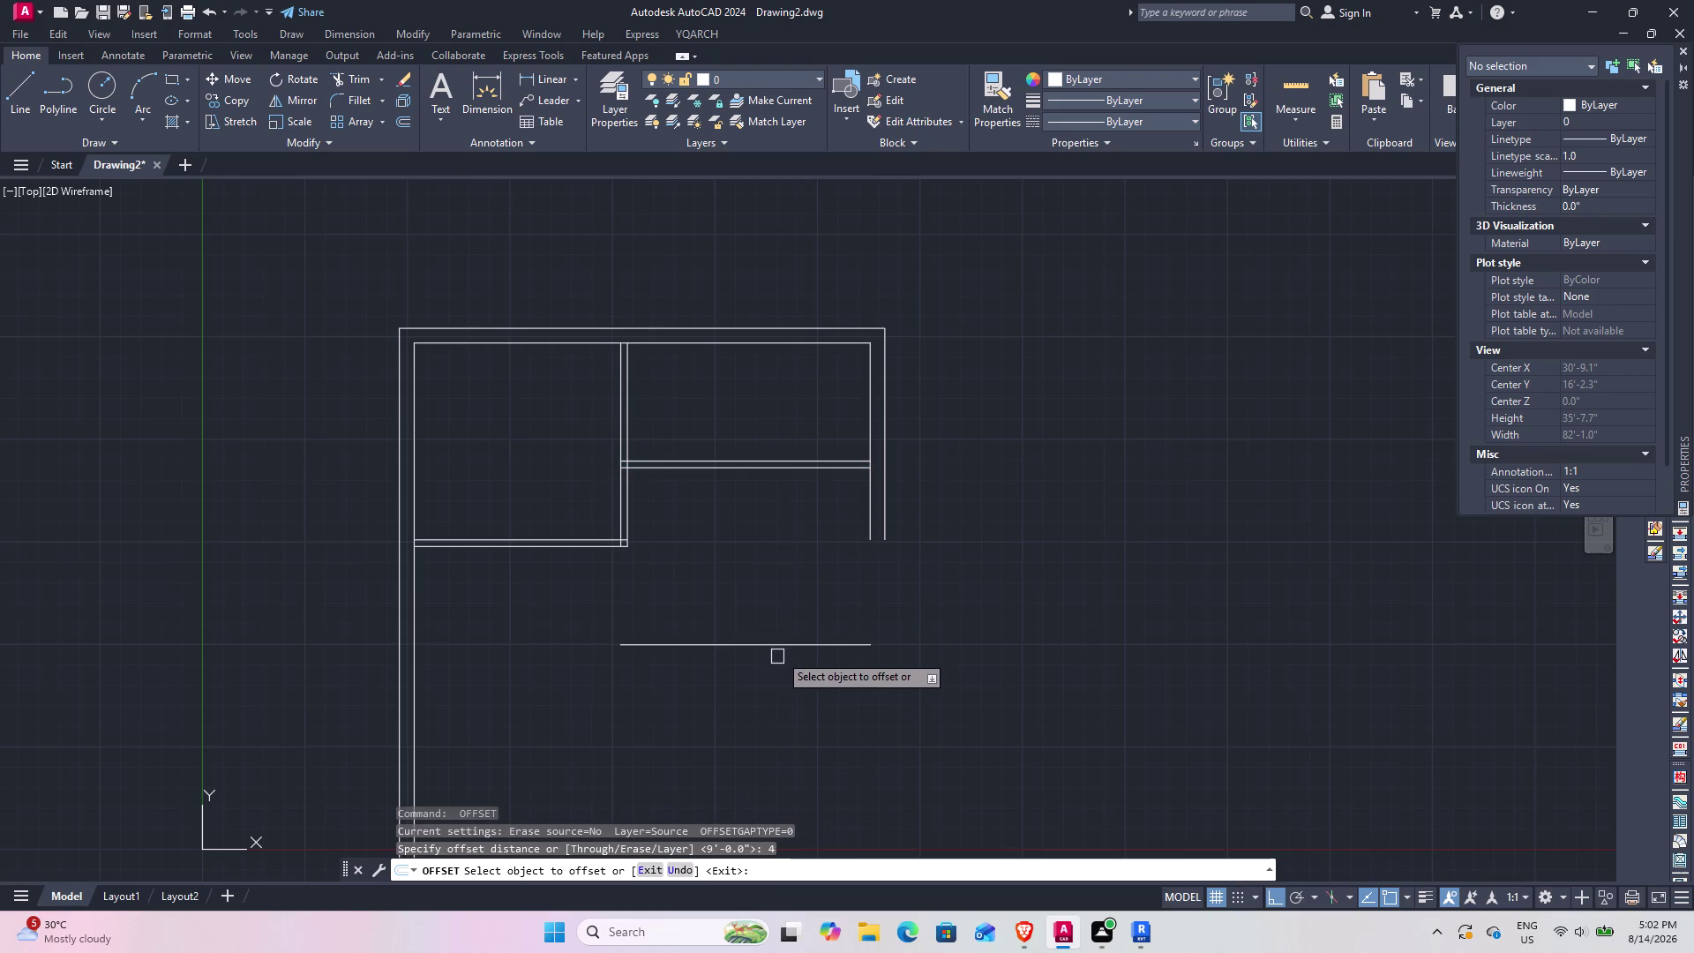
click(779, 650)
click(779, 678)
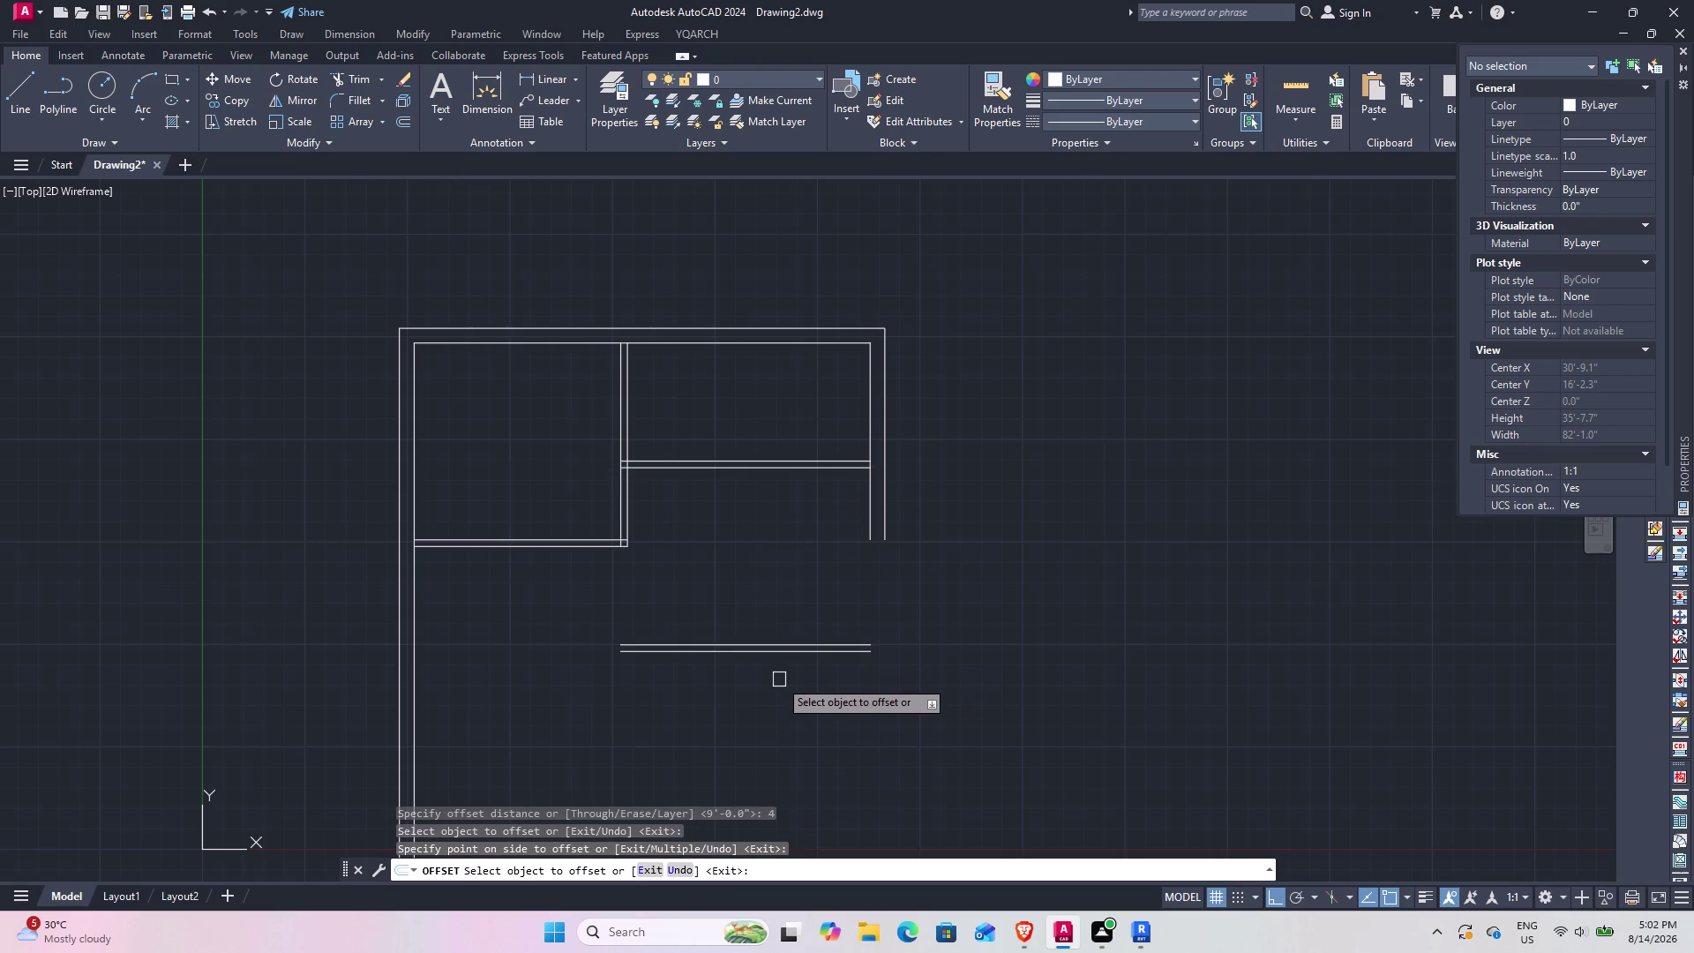
middle_drag(779, 679, 863, 726)
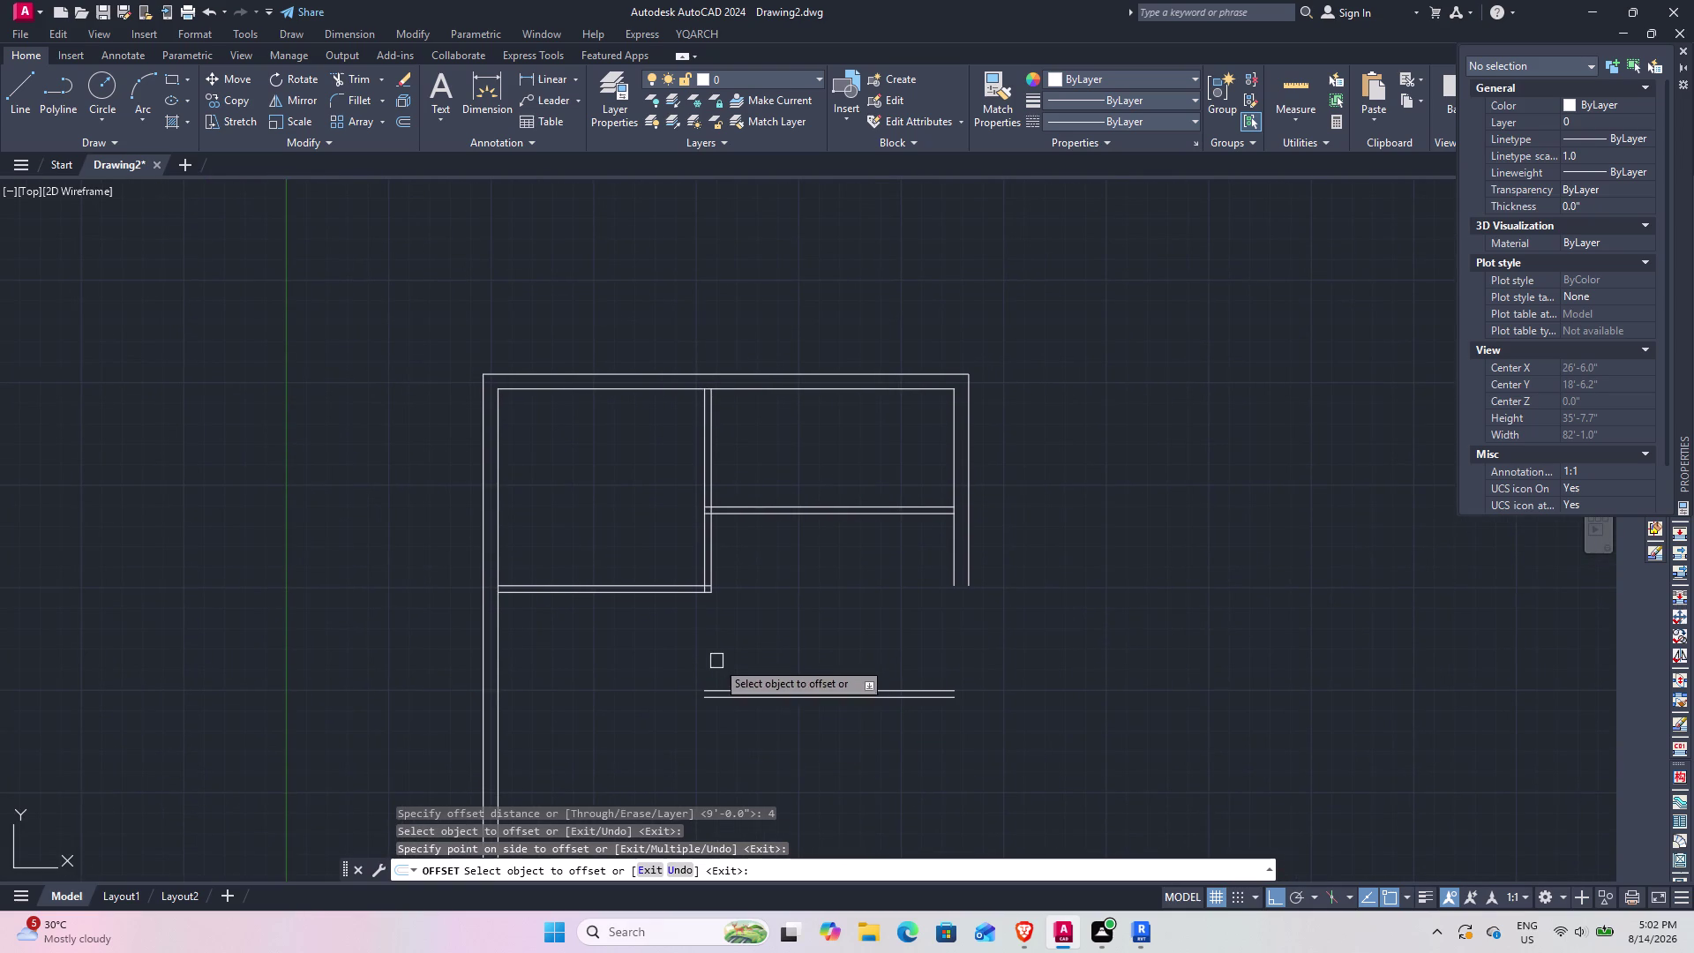
key(Escape)
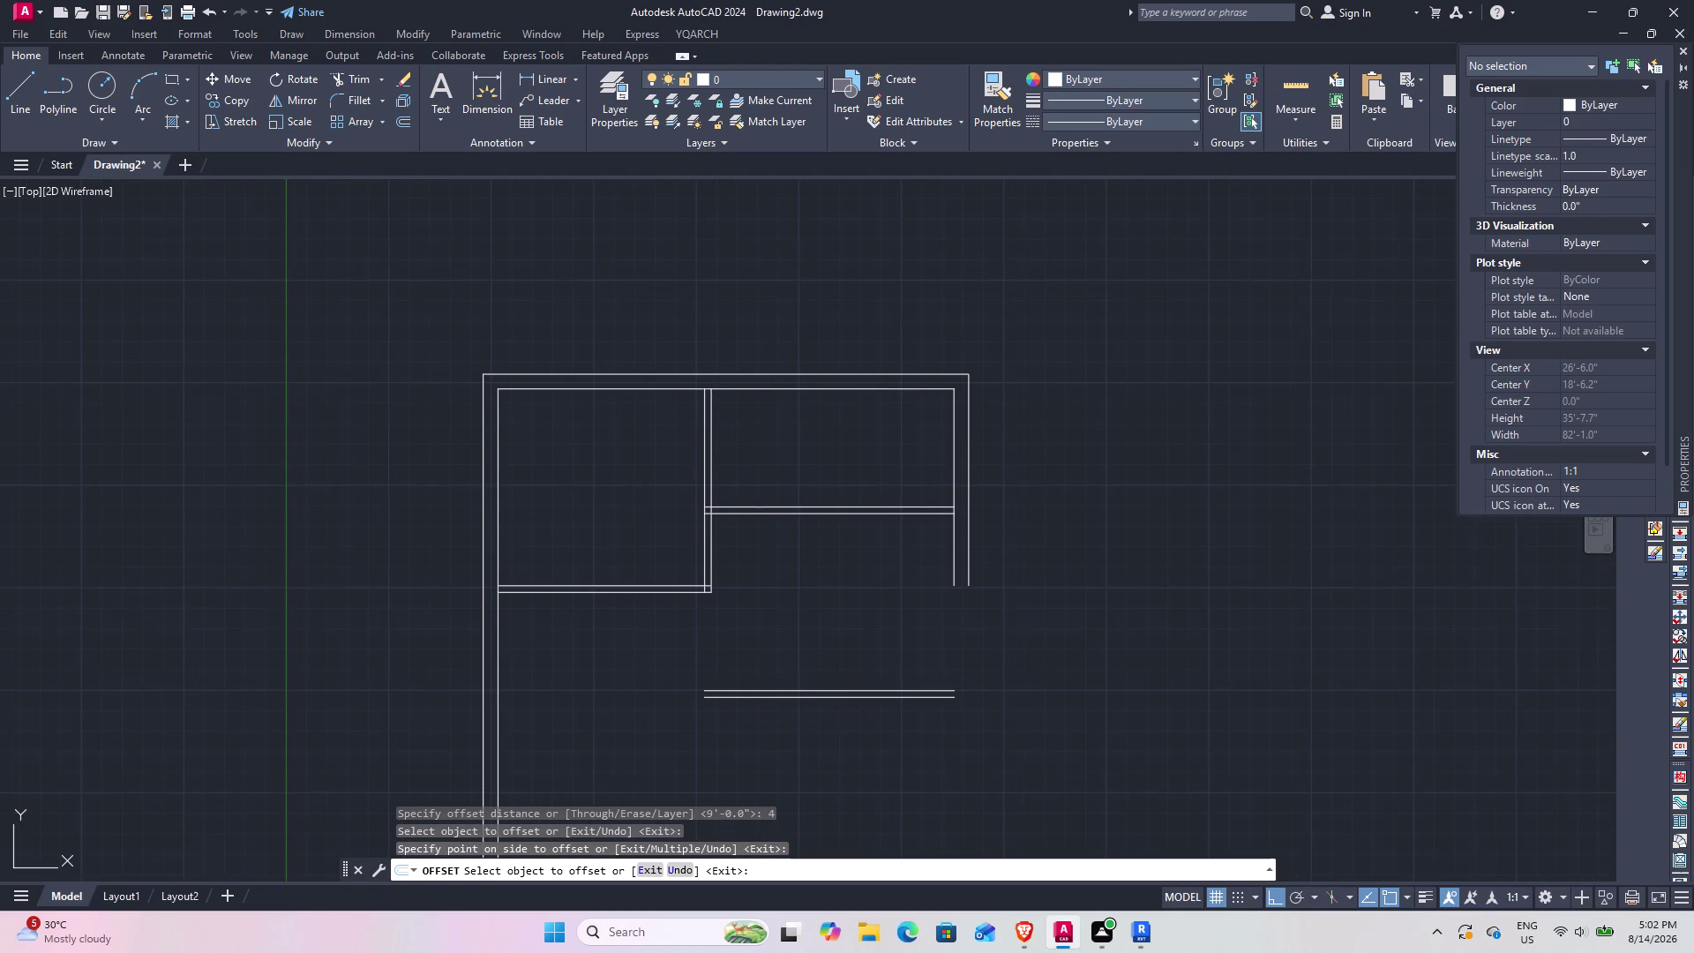
Extend both vertical partition lines down to meet the new lower double wall.
text(EX)
key(space)
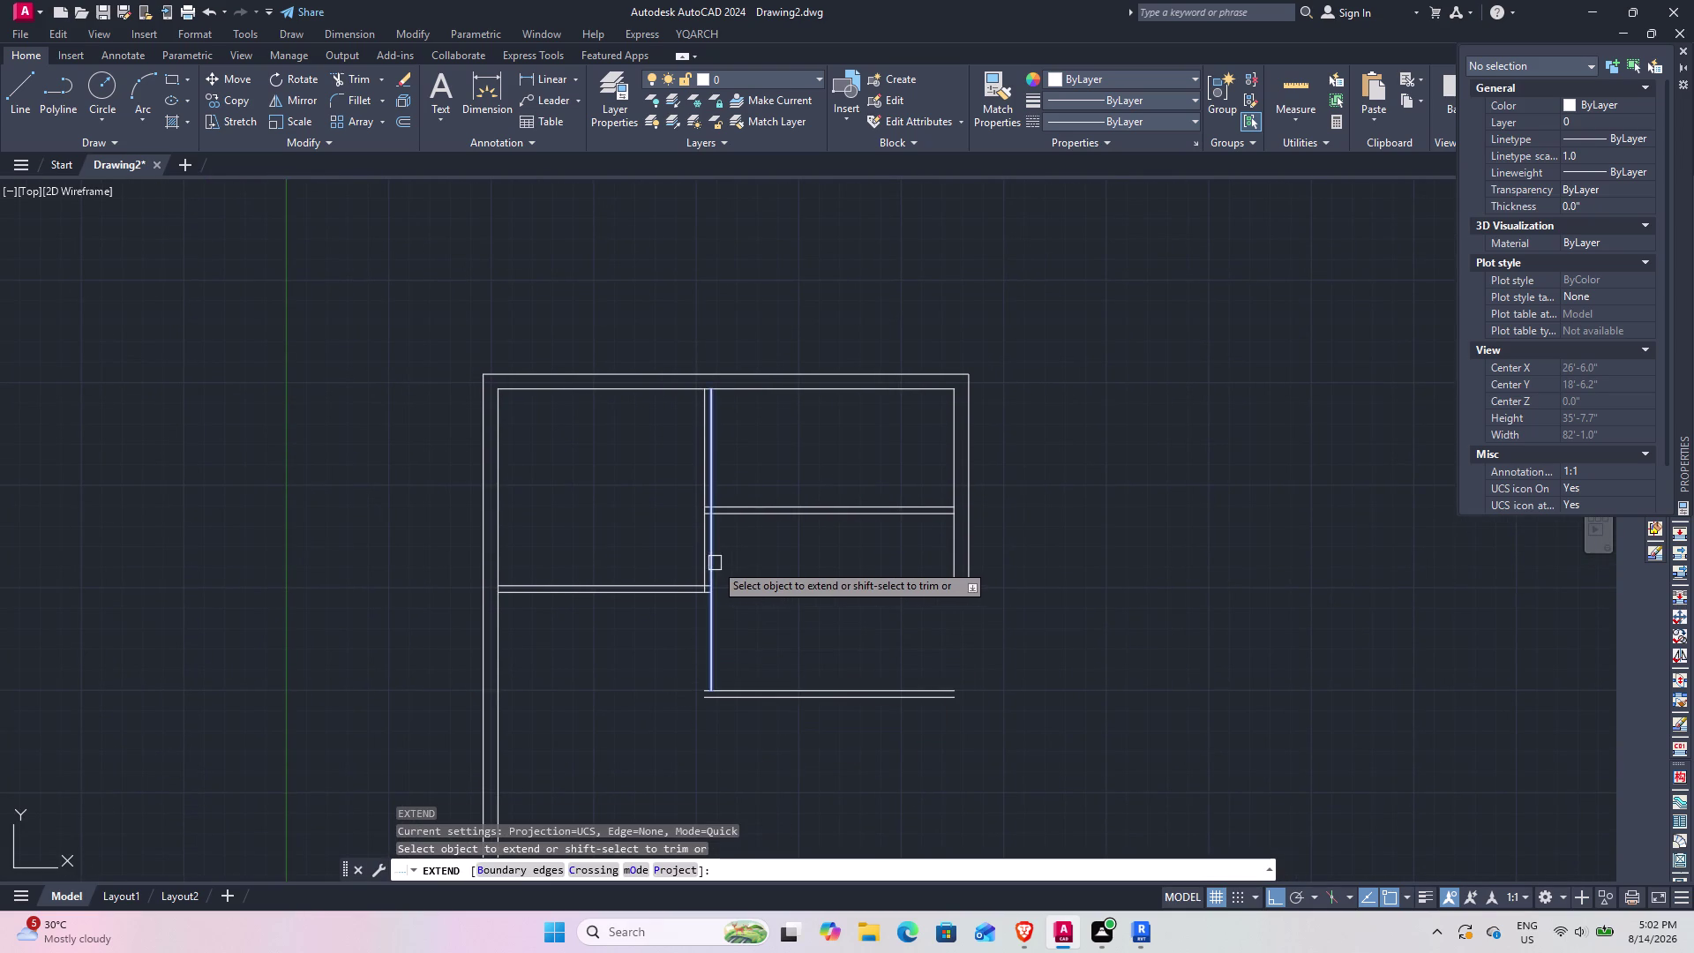
click(715, 563)
click(701, 579)
click(712, 649)
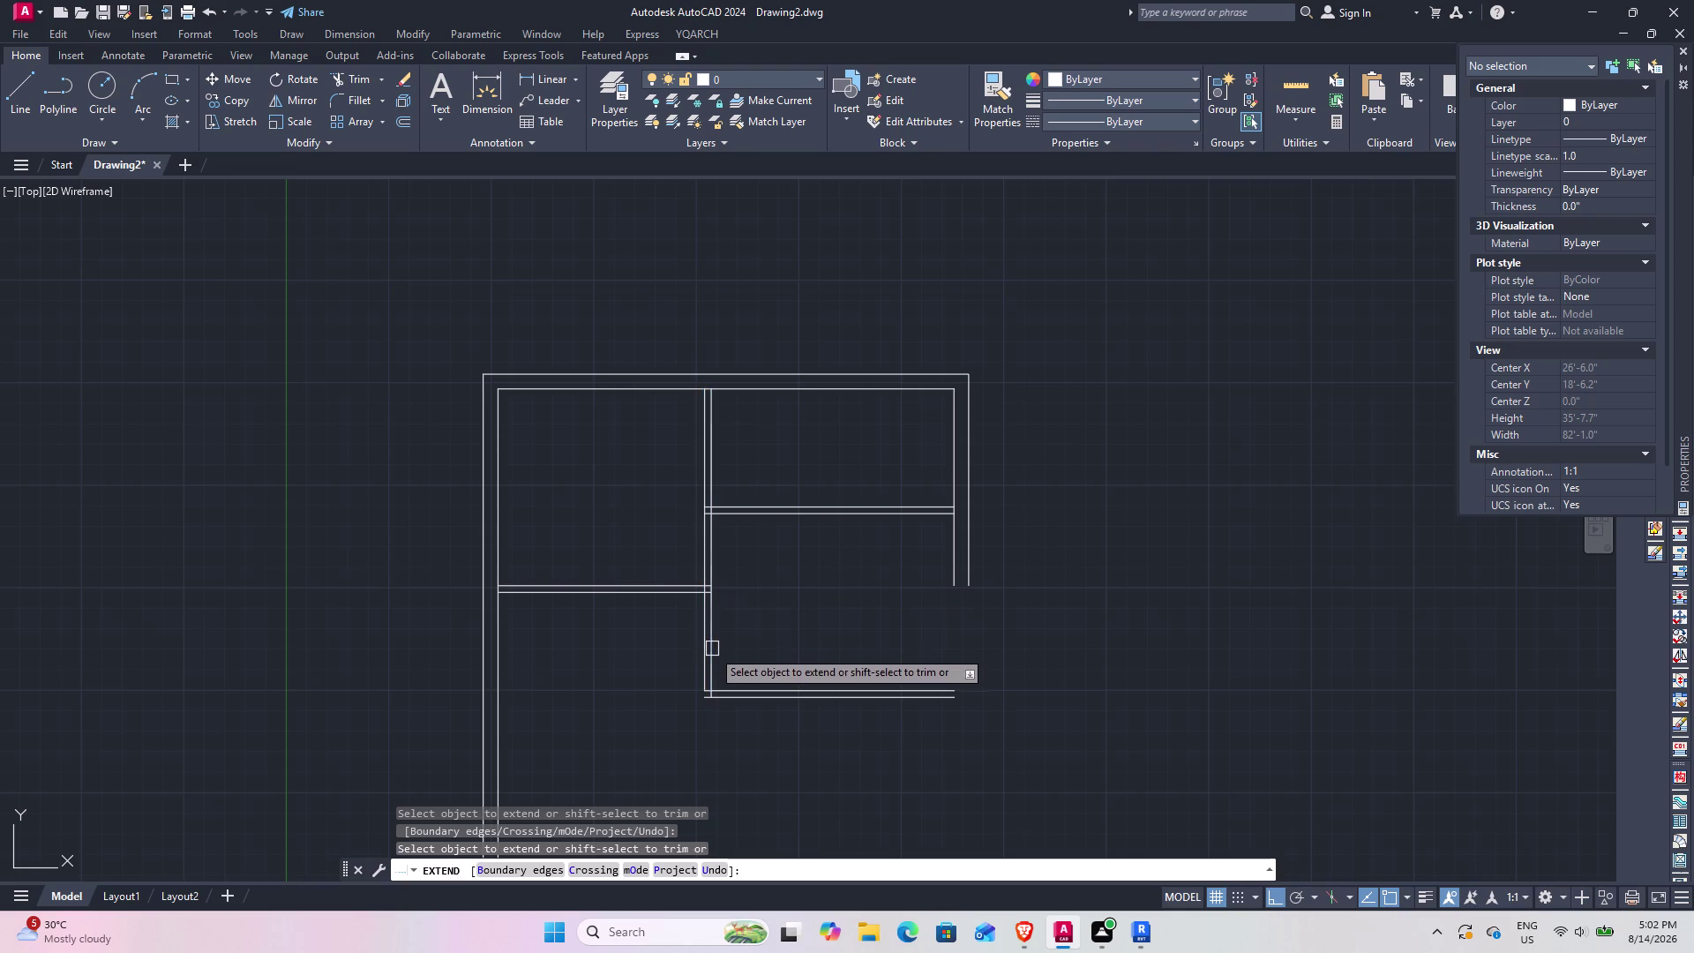
click(700, 657)
key(Escape)
middle_drag(755, 692, 759, 622)
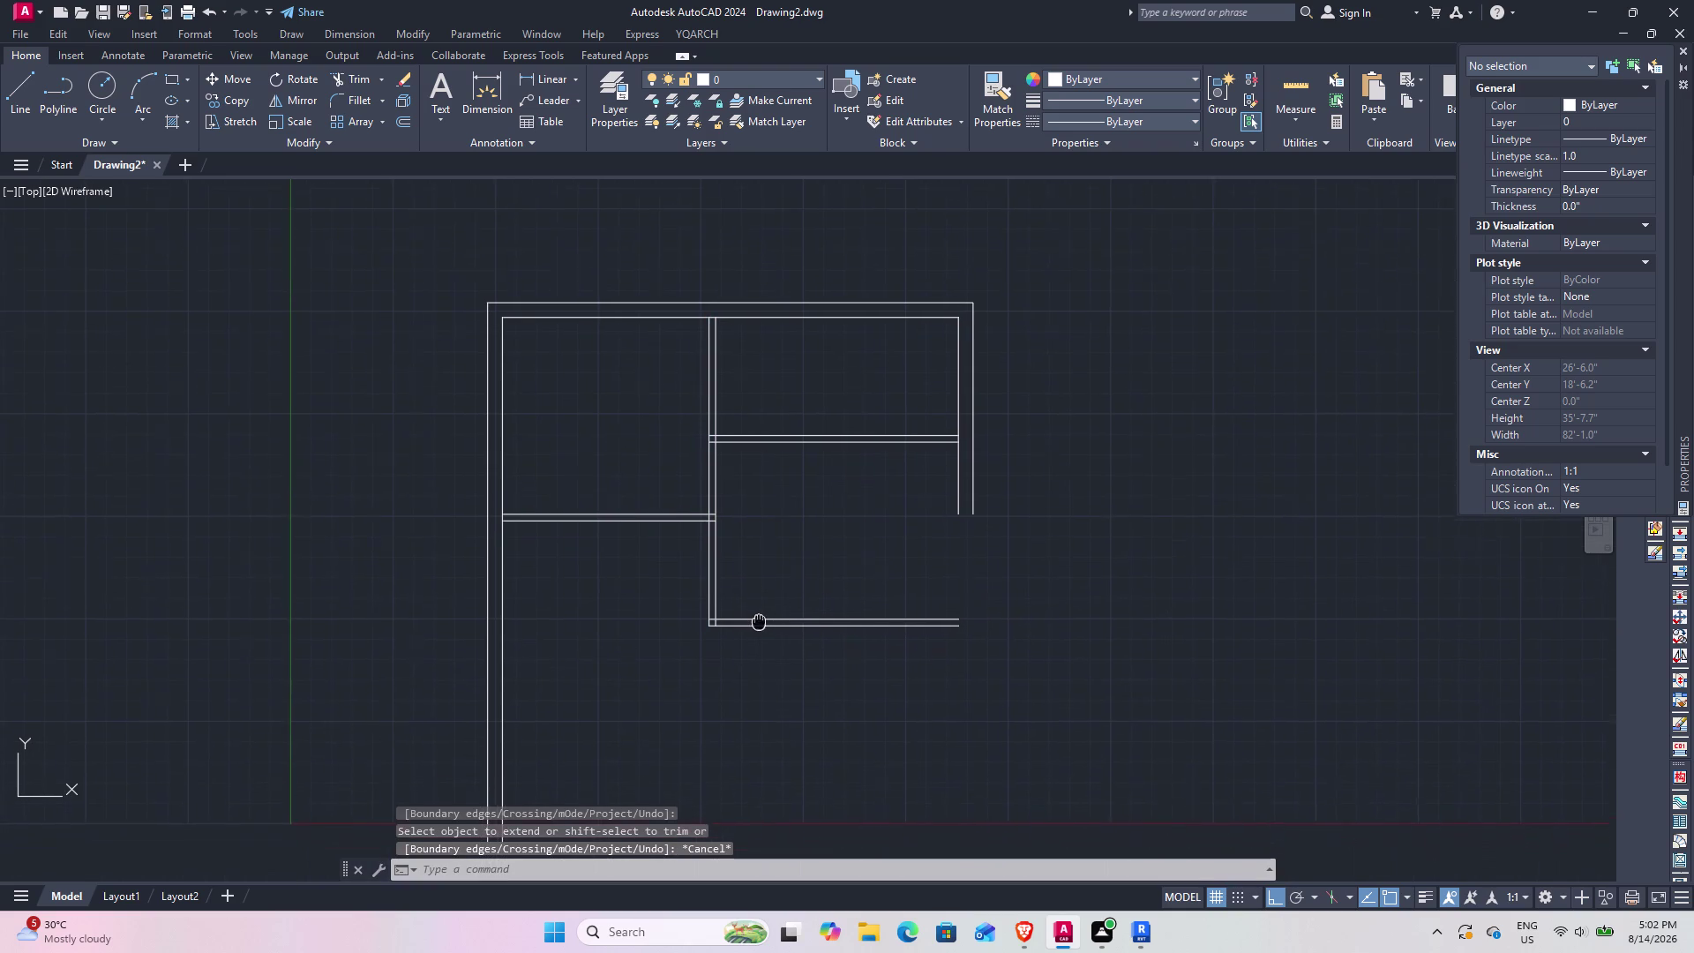
middle_drag(759, 623, 752, 602)
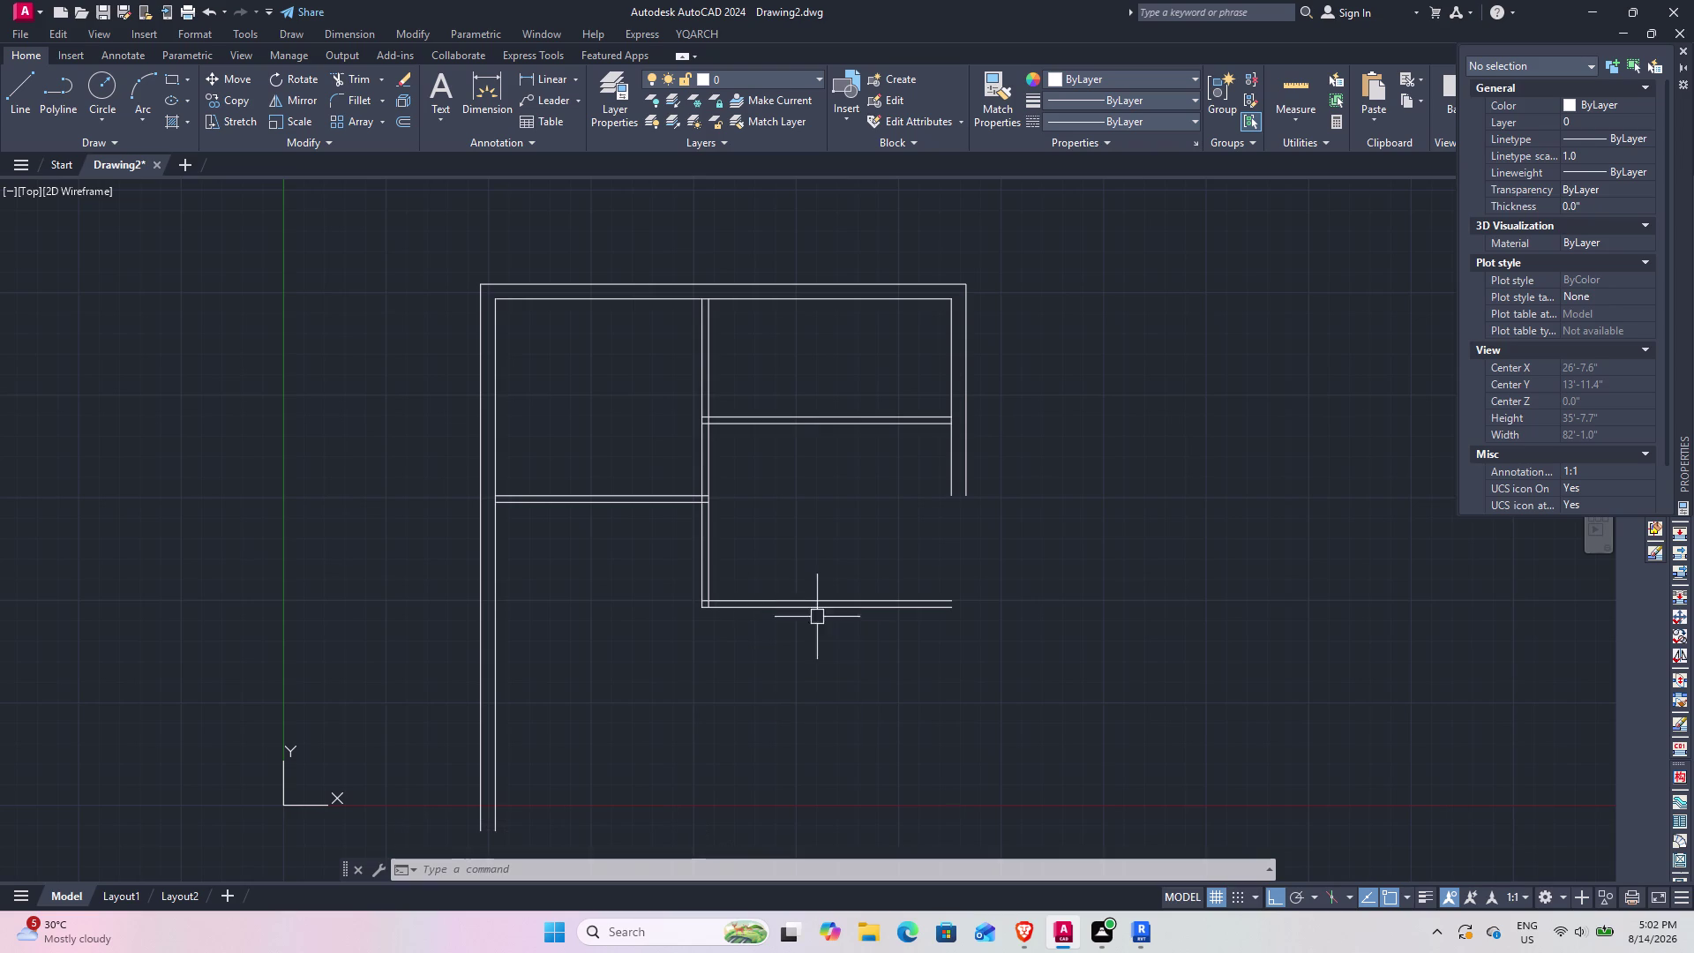
middle_drag(834, 535, 731, 498)
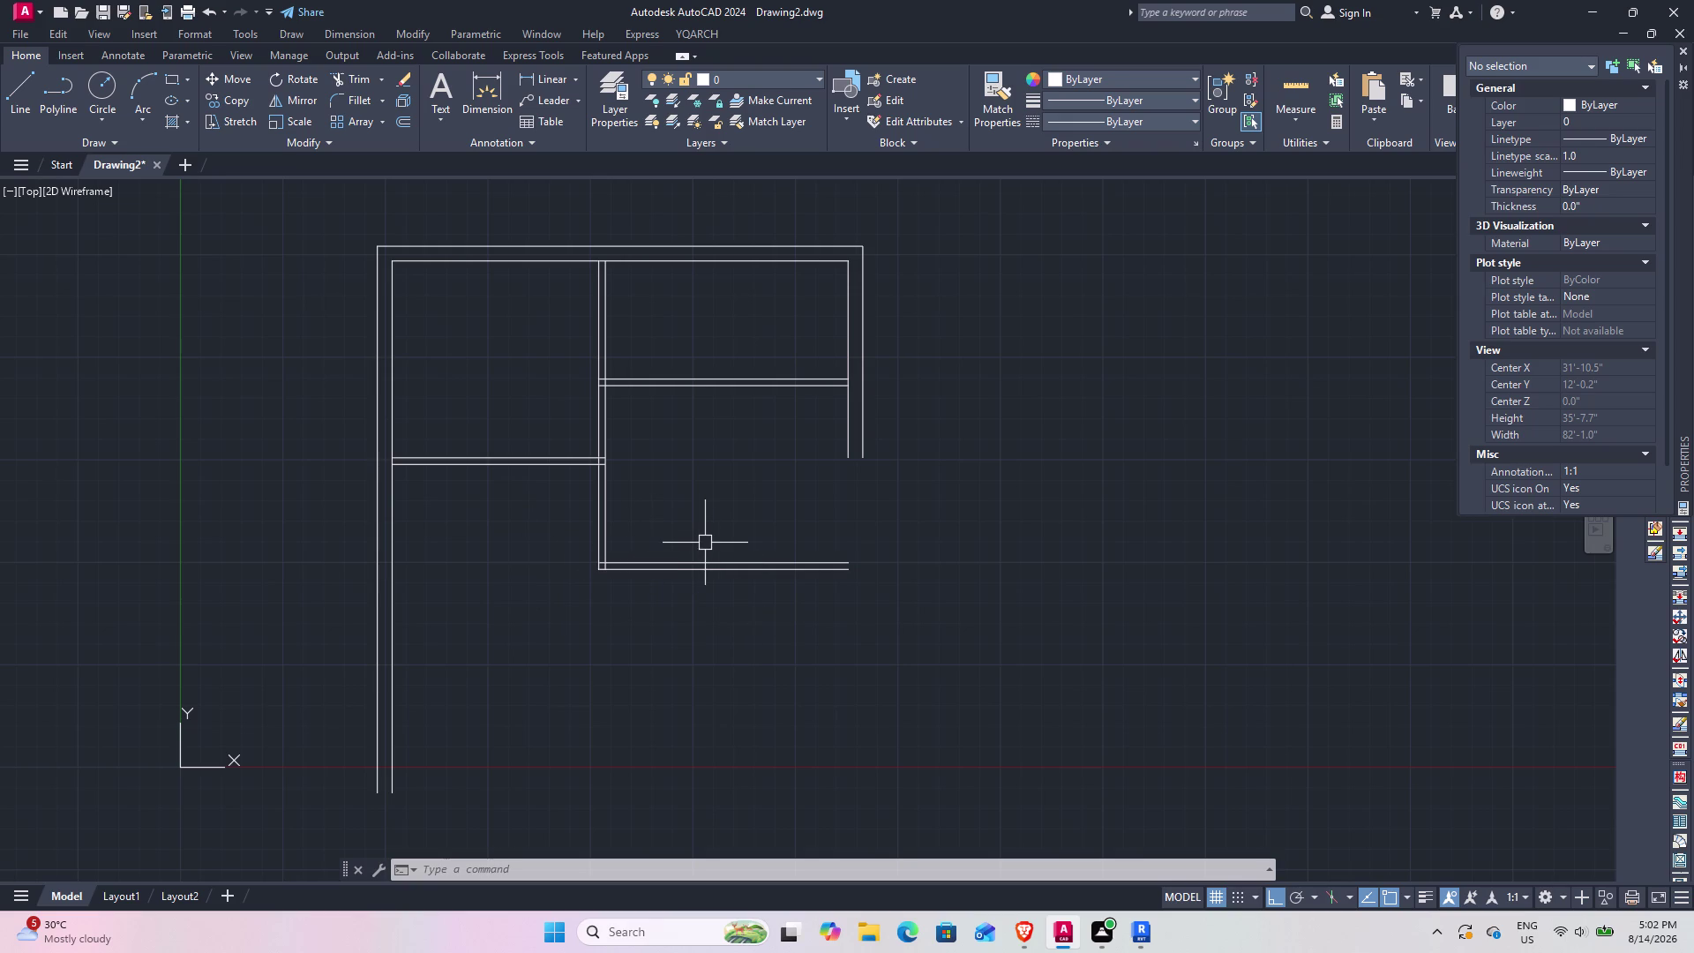
Offset the lower wall line 3'9" downward.
text(O)
key(space)
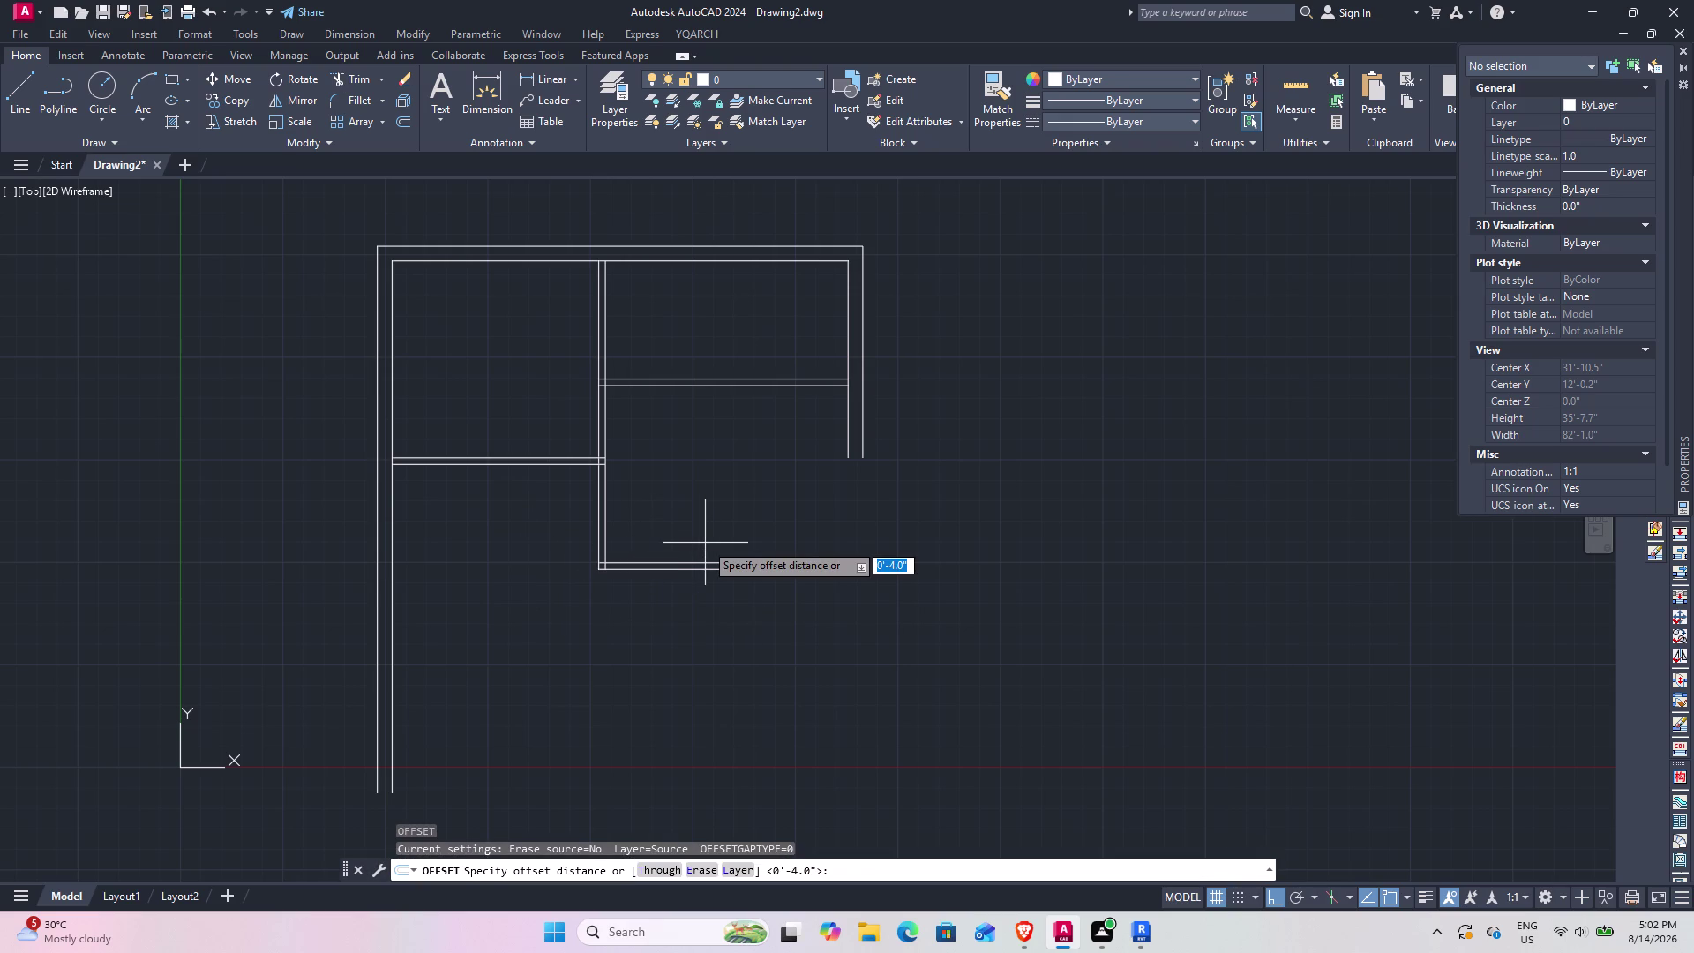
key(3)
text('9)
key(shift+quotedbl)
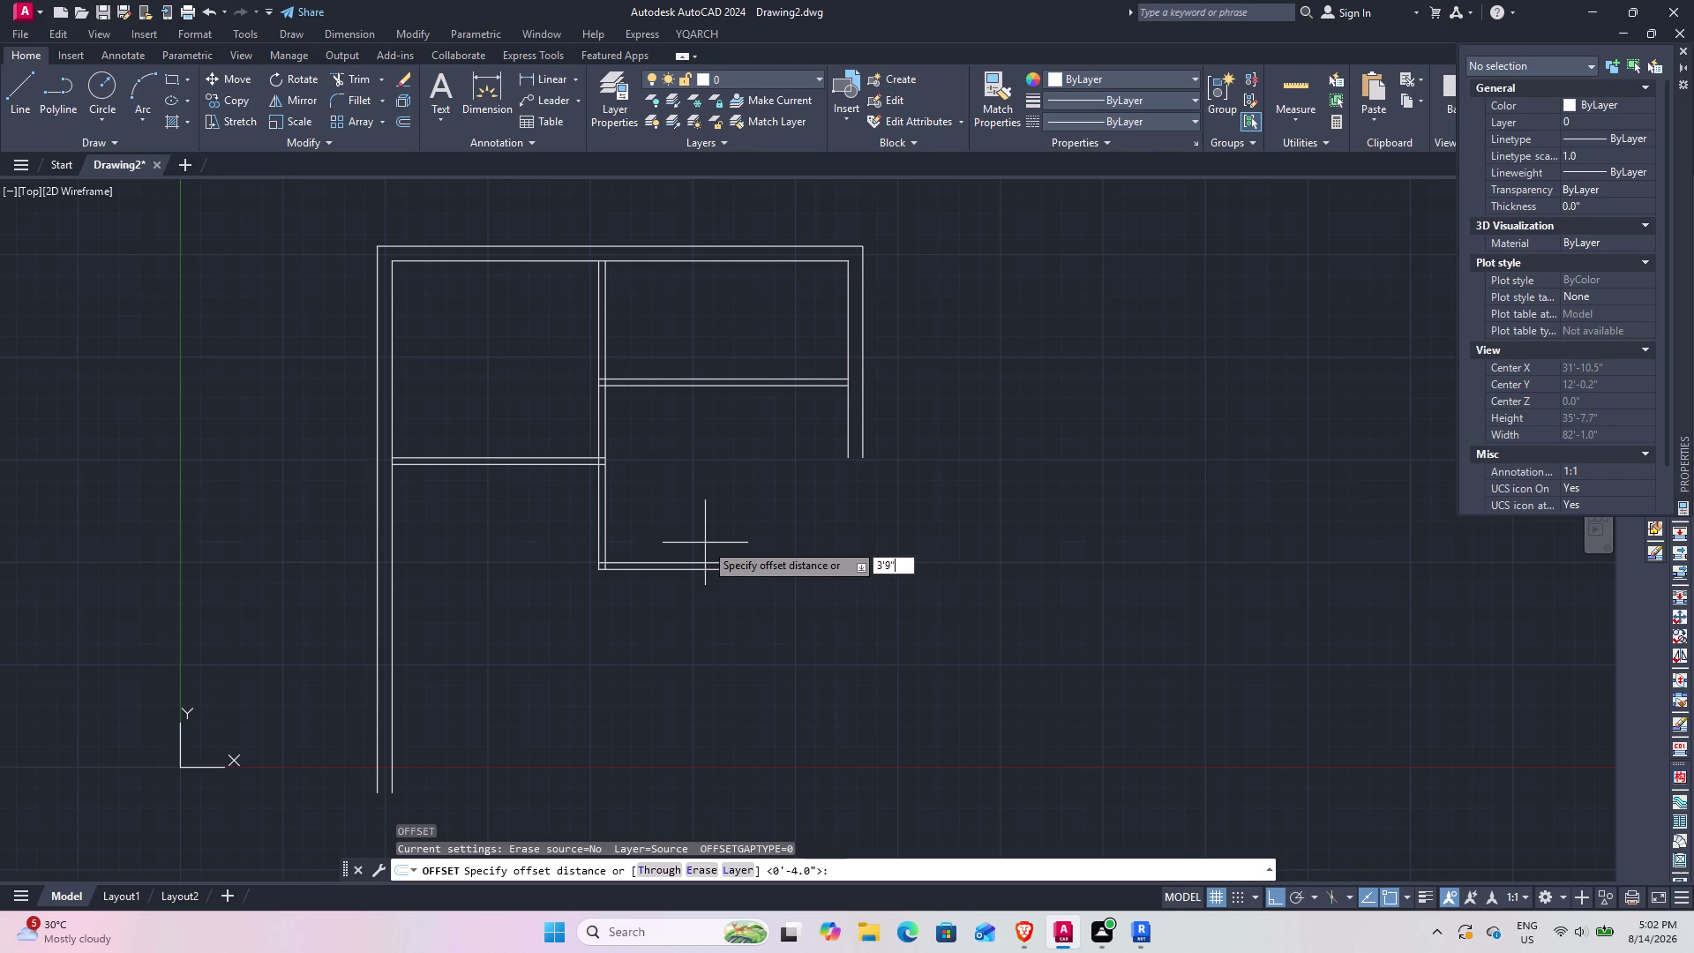
key(Return)
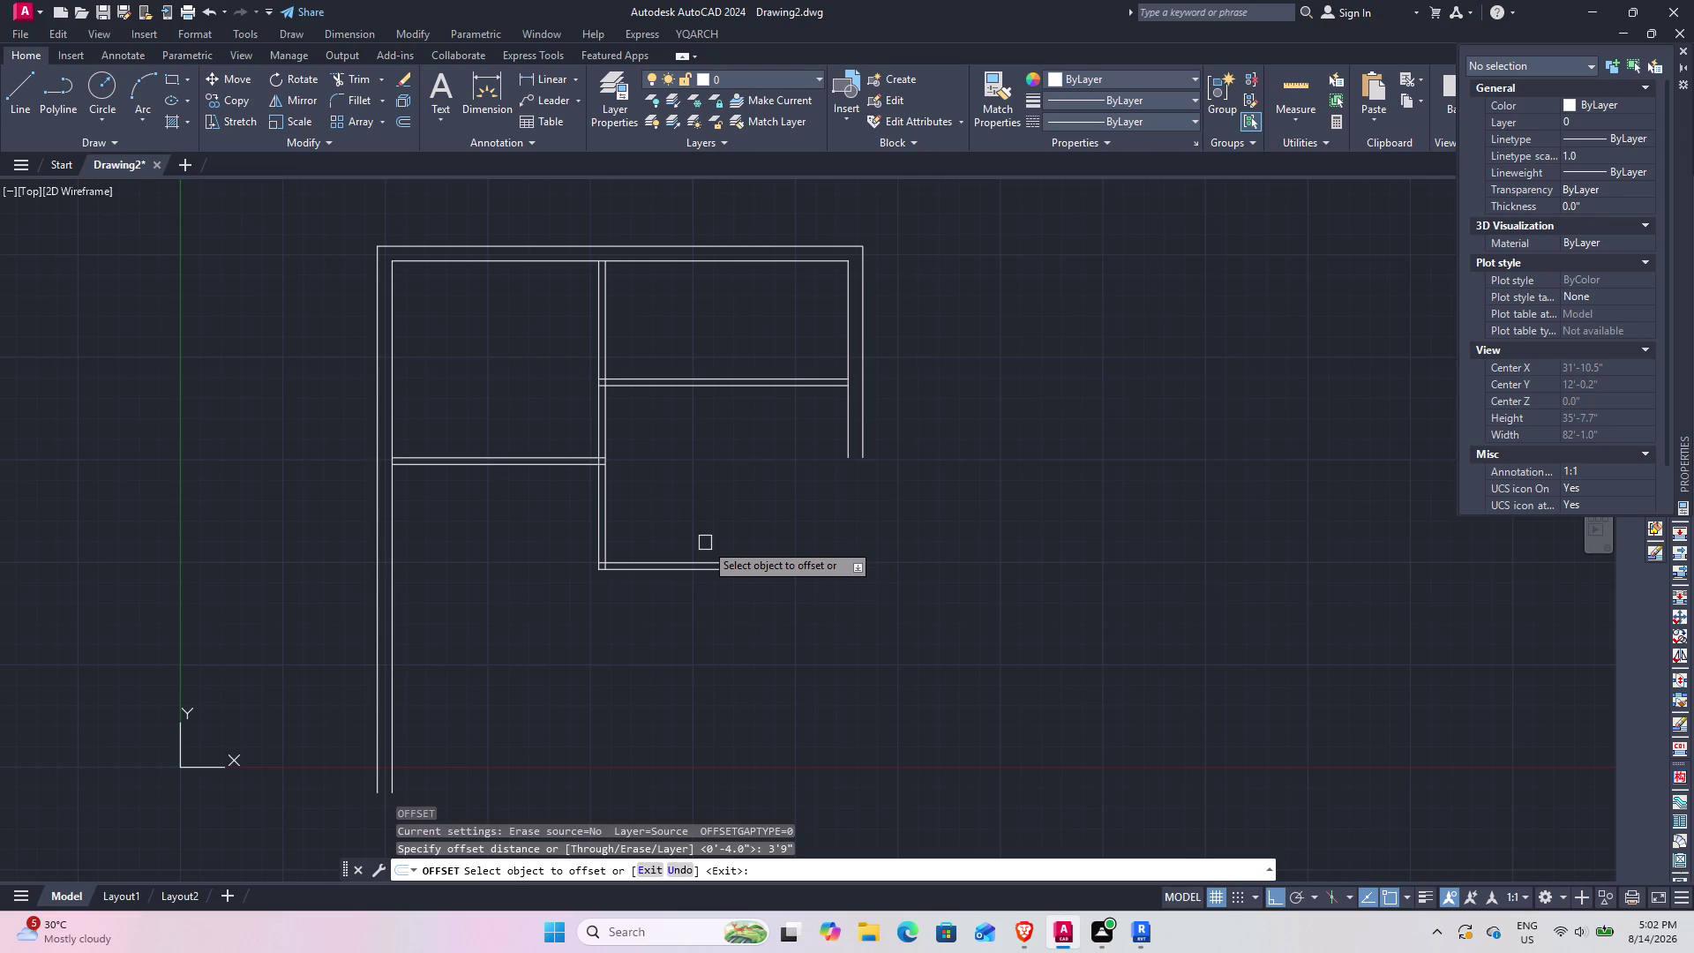
click(696, 570)
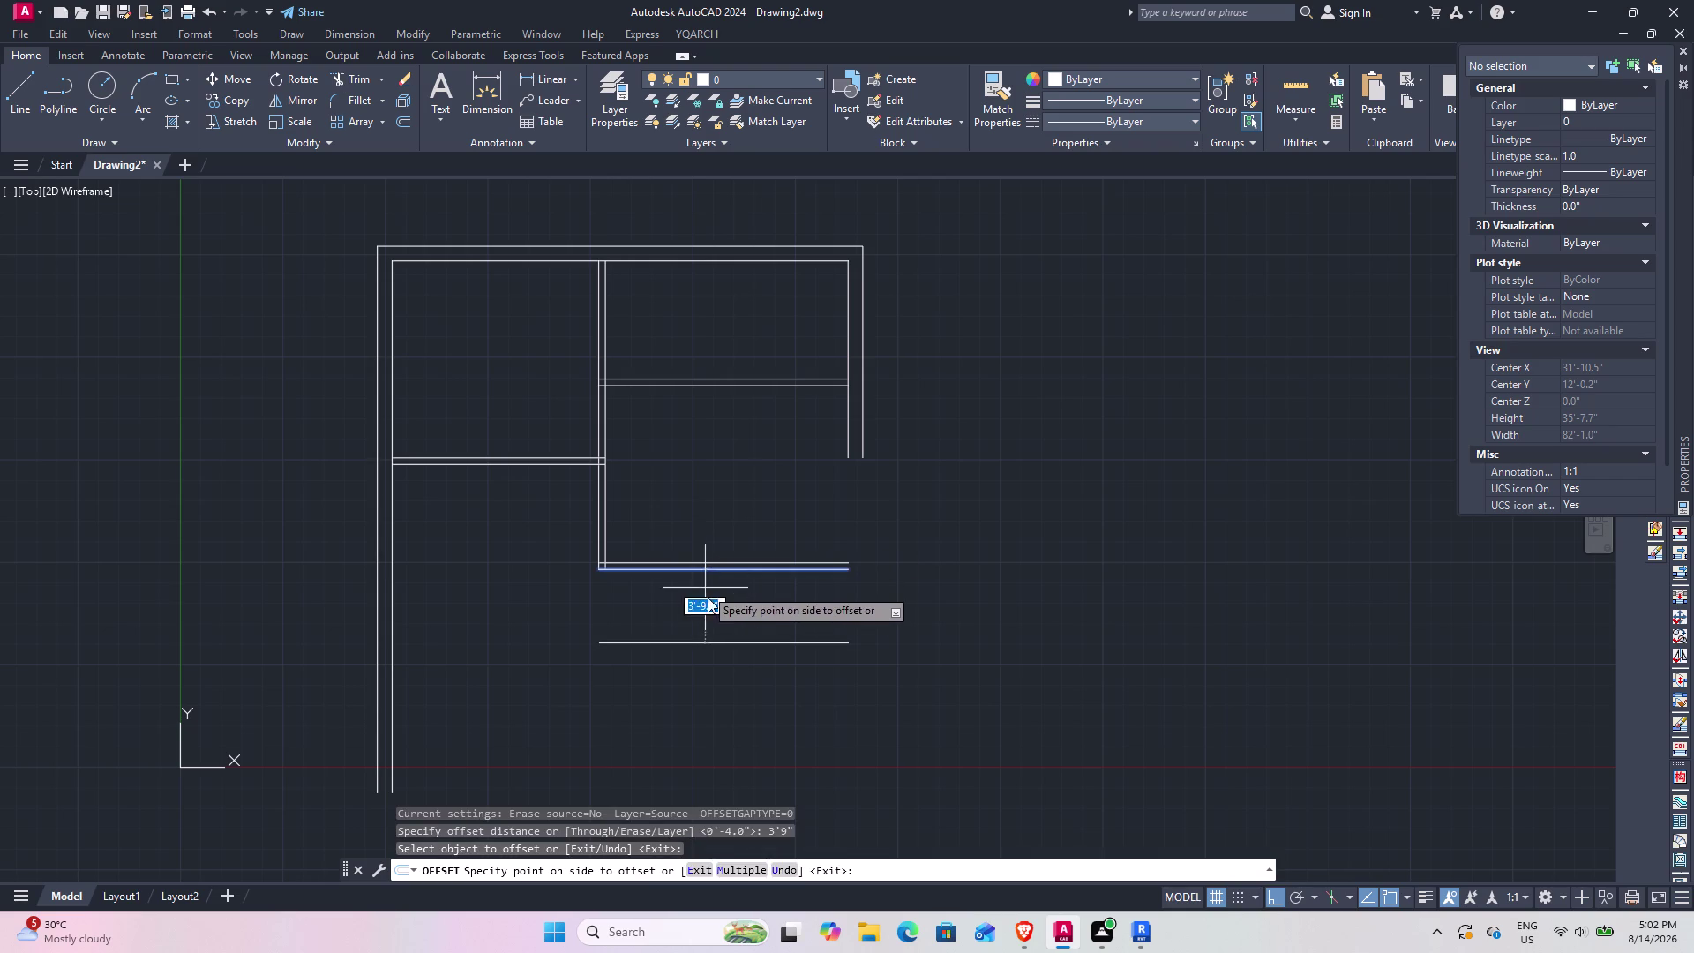
click(712, 608)
key(space)
key(space)
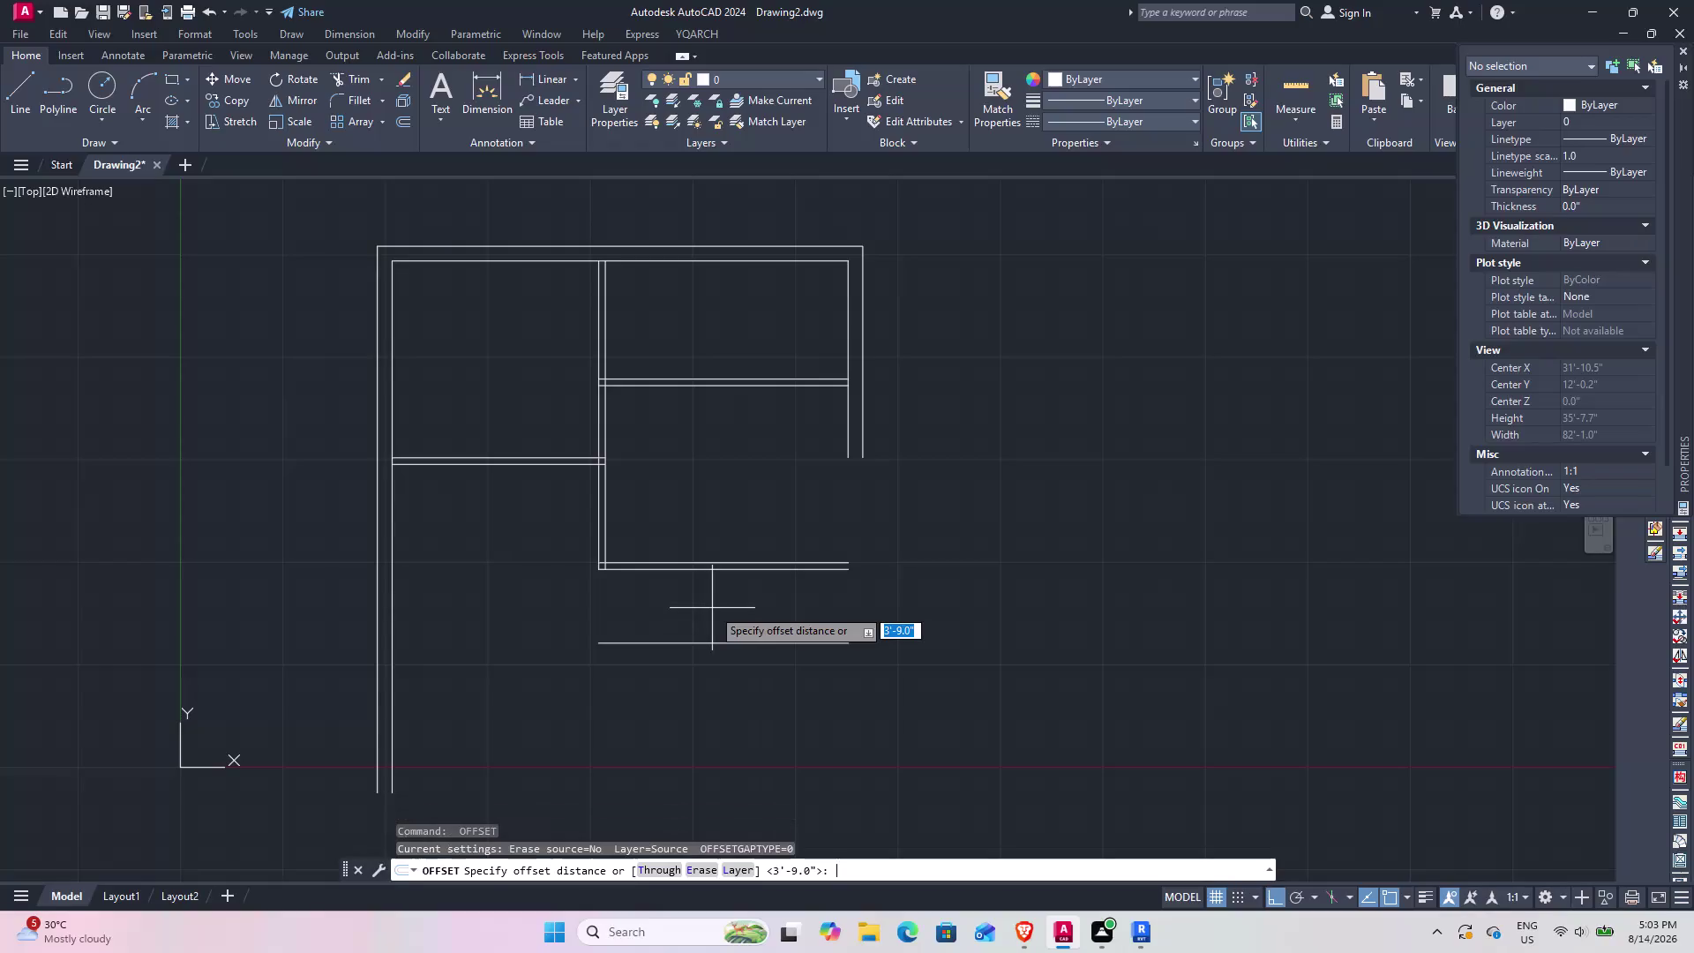
Copy the right wing's bottom wall line 4 inches below to form a double wall.
key(4)
key(Return)
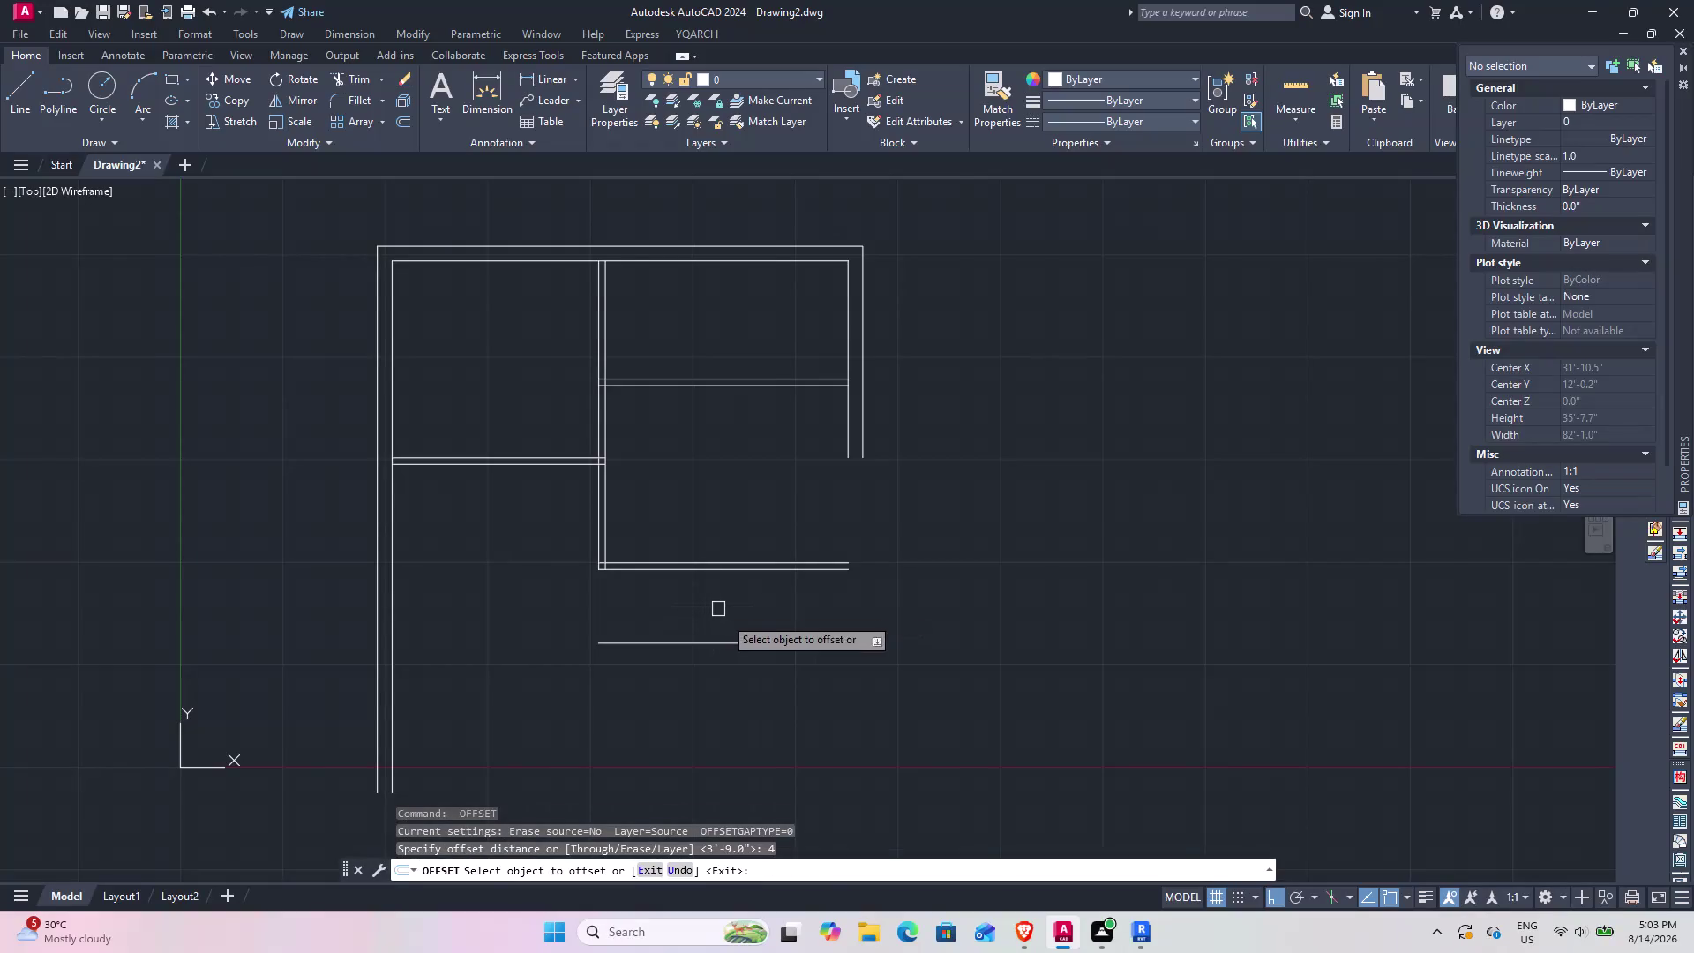
click(732, 648)
click(741, 687)
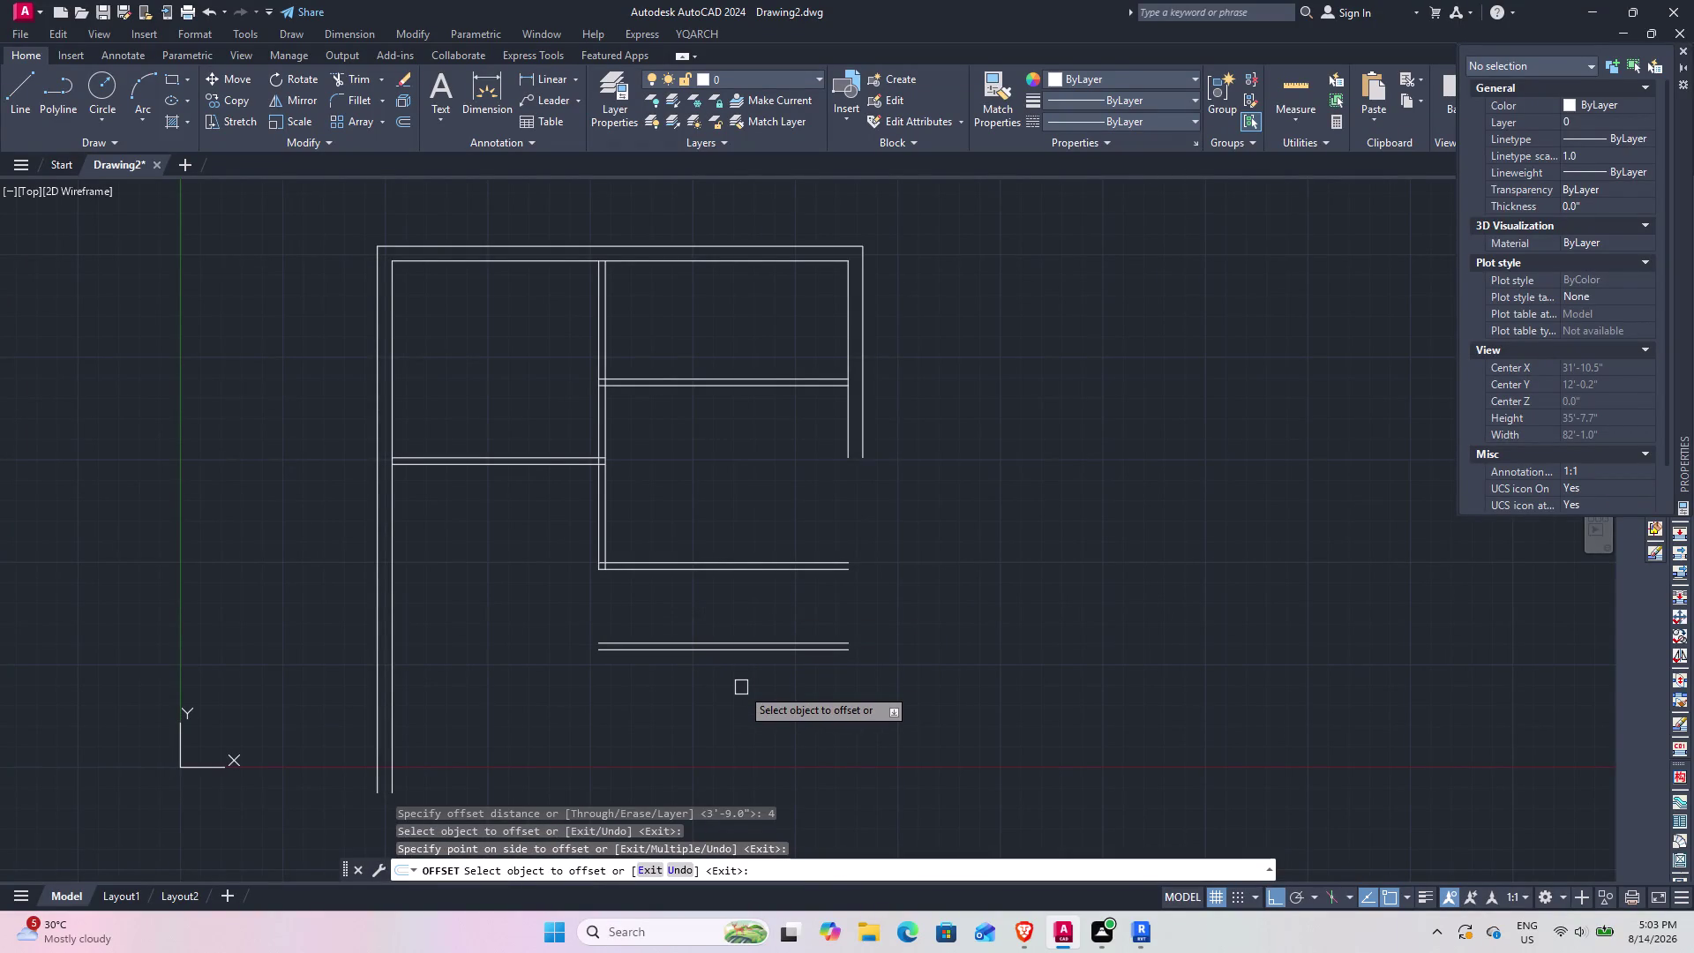
key(Escape)
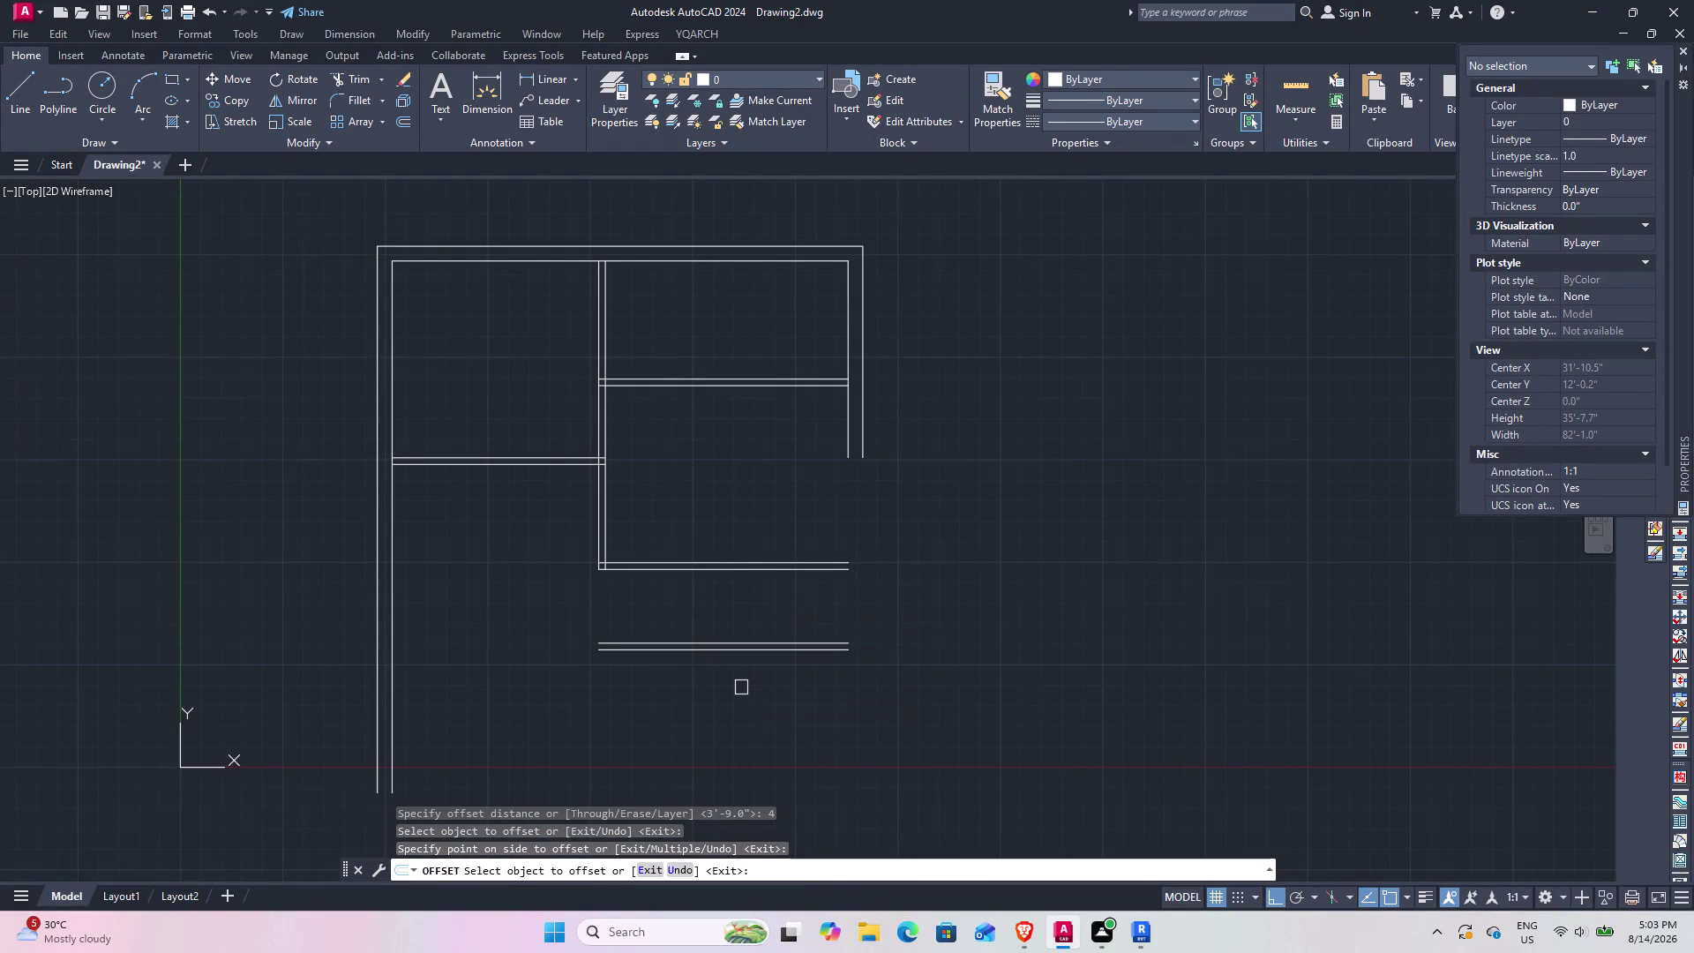
text(F)
key(space)
Fillet both bottom wall lines to the left side wall lines.
click(674, 652)
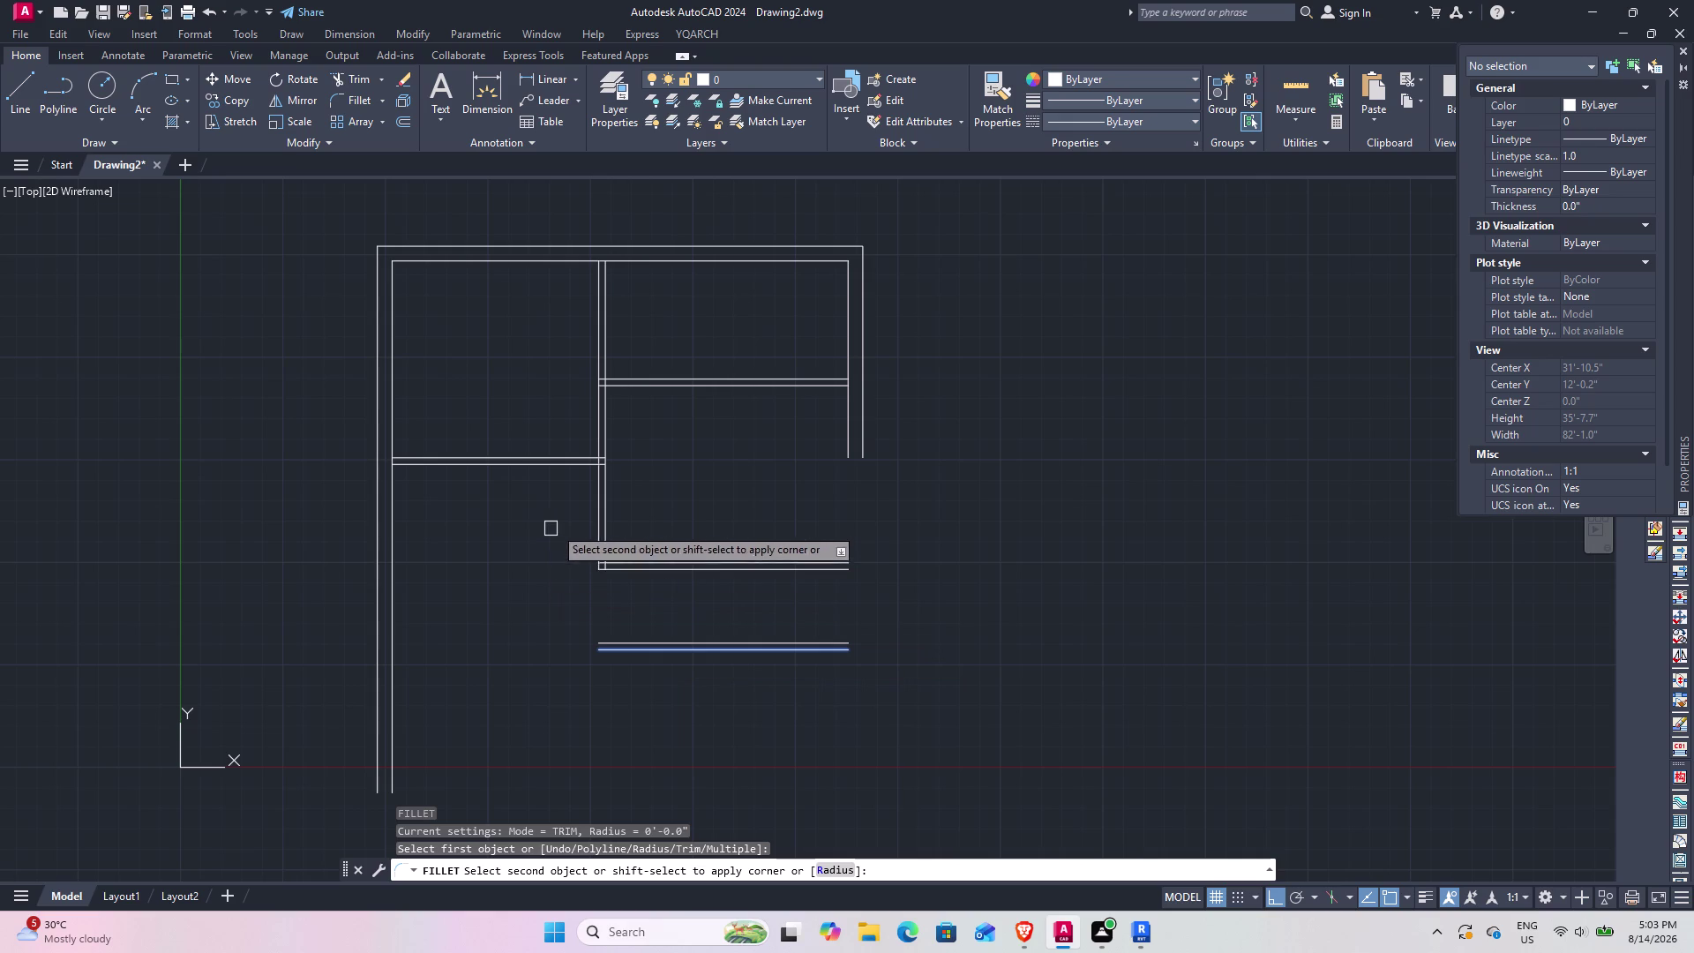
click(598, 525)
key(space)
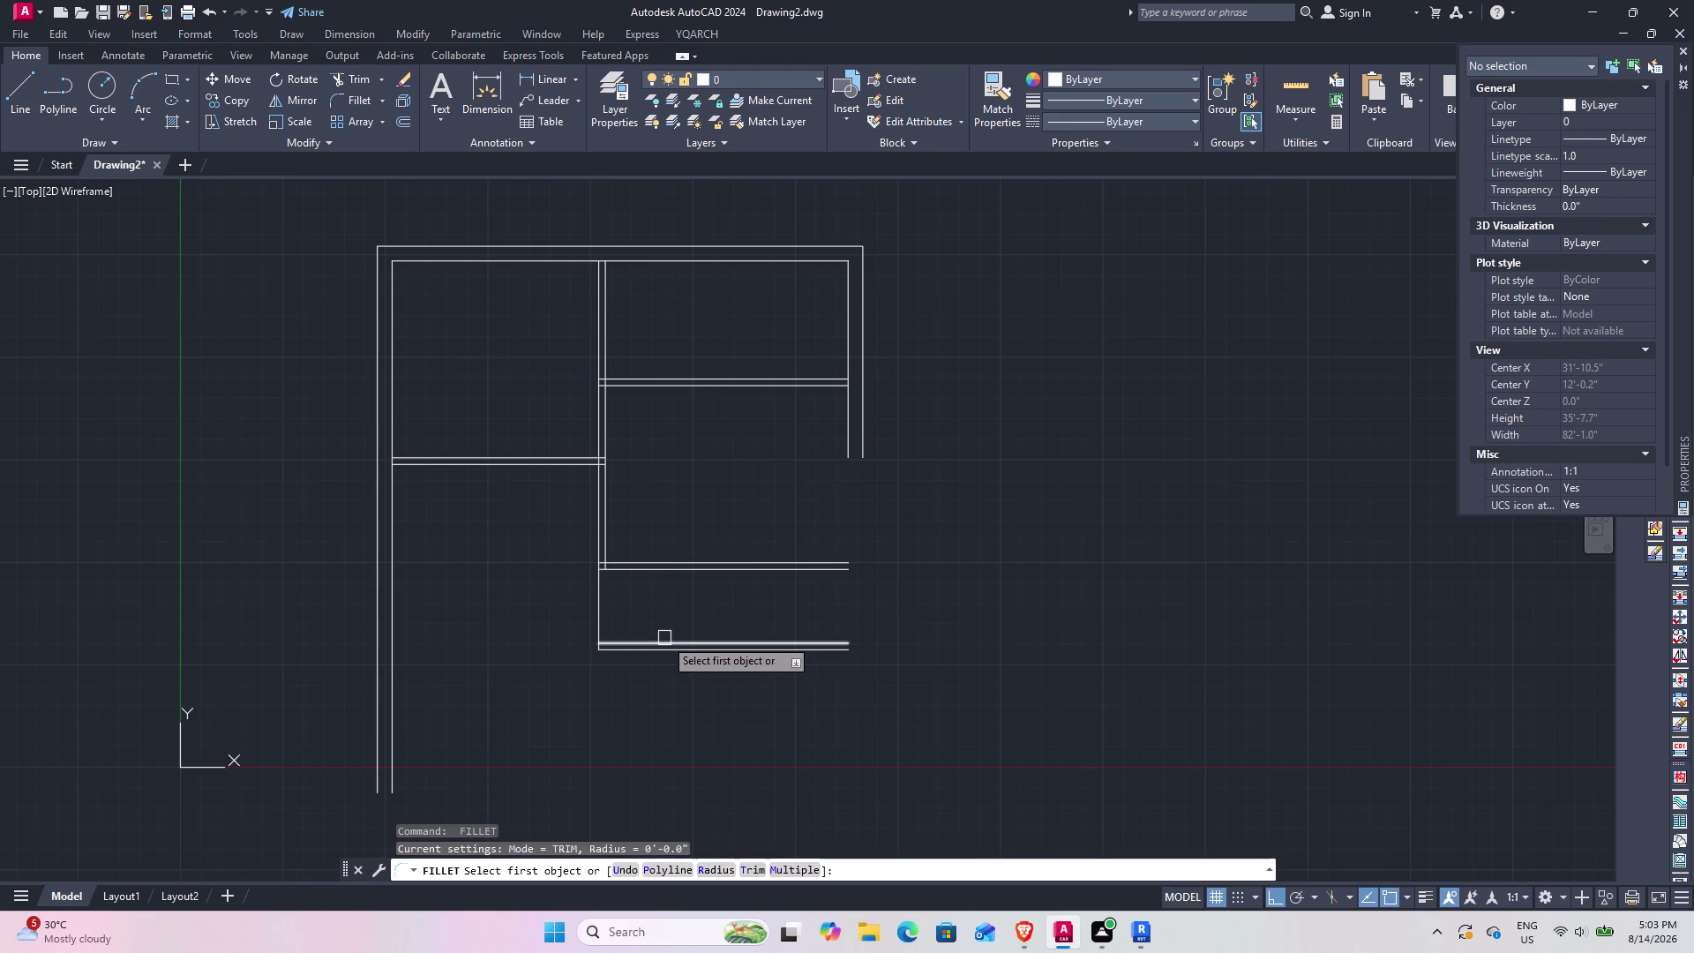
click(664, 638)
click(607, 524)
key(space)
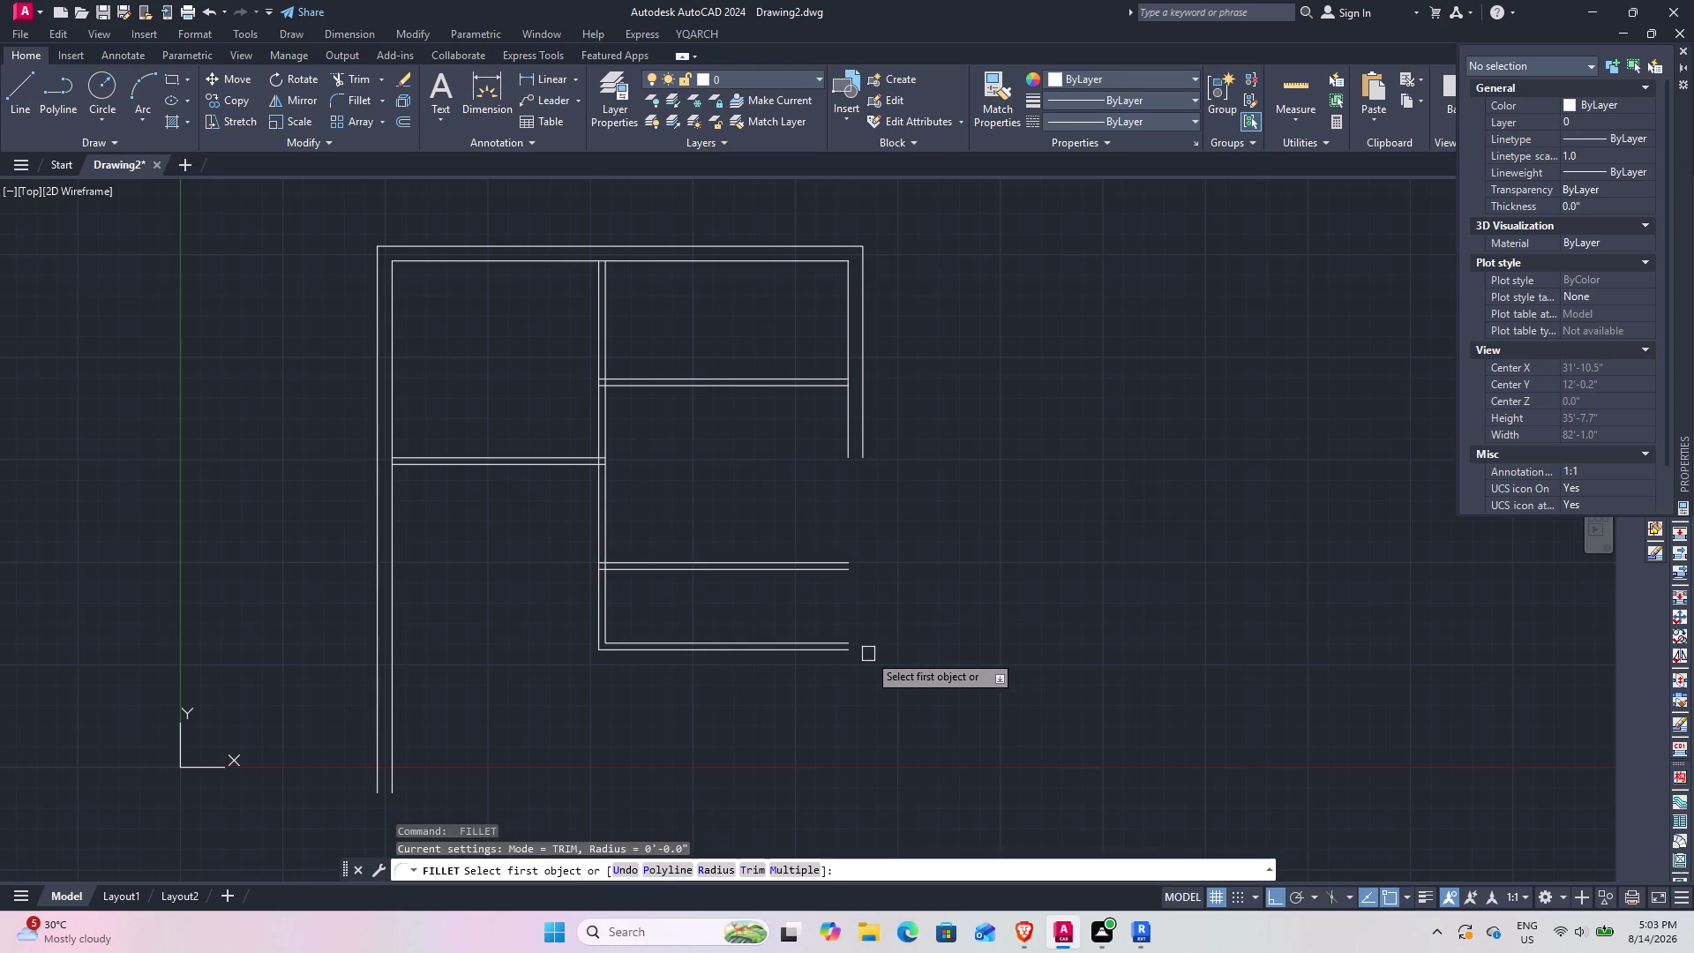
Fillet the outer and inner bottom wall lines to close the bottom-right corners.
click(833, 652)
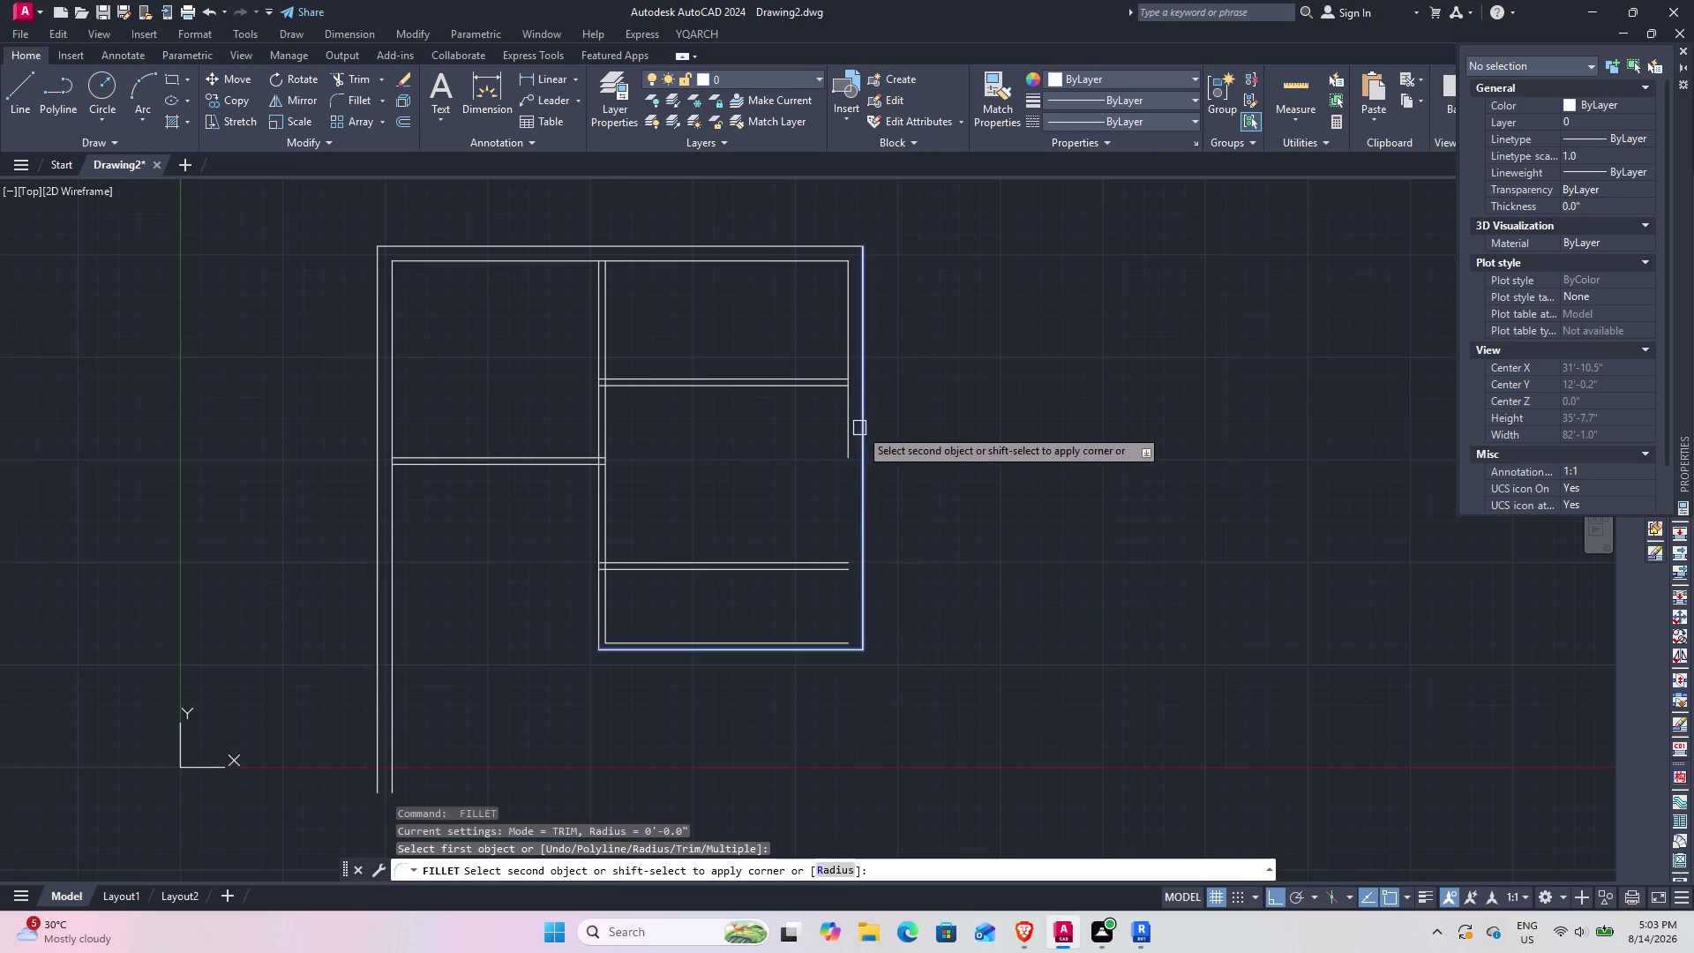
click(857, 426)
key(space)
click(830, 637)
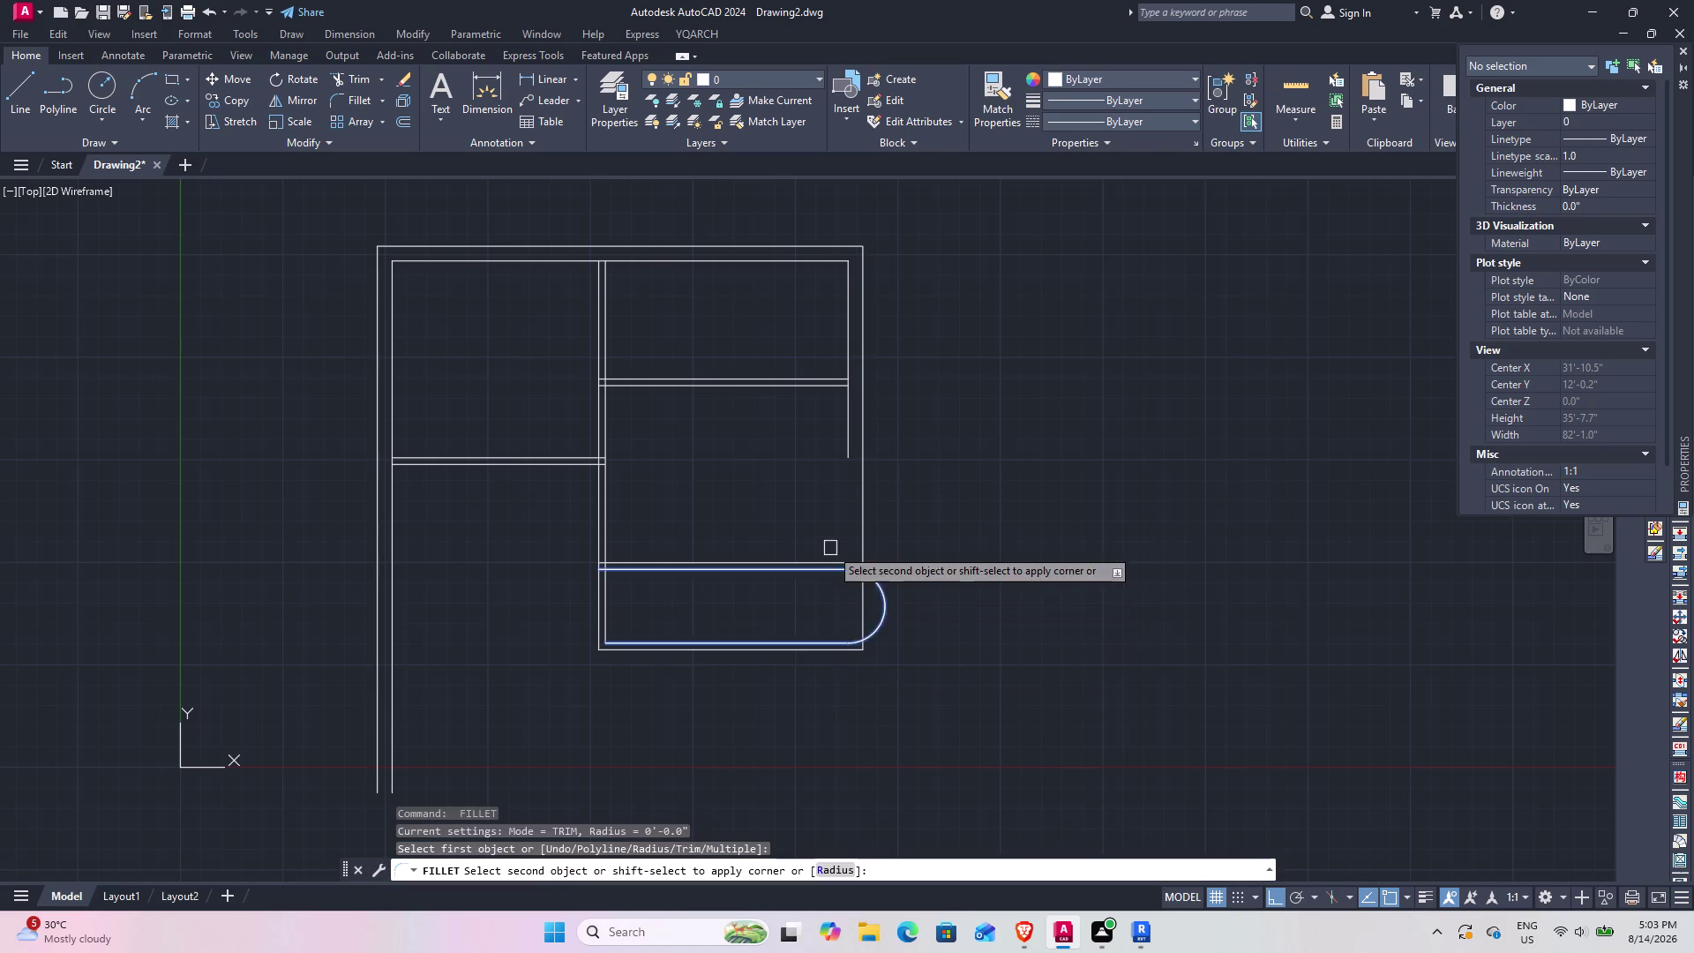
click(844, 442)
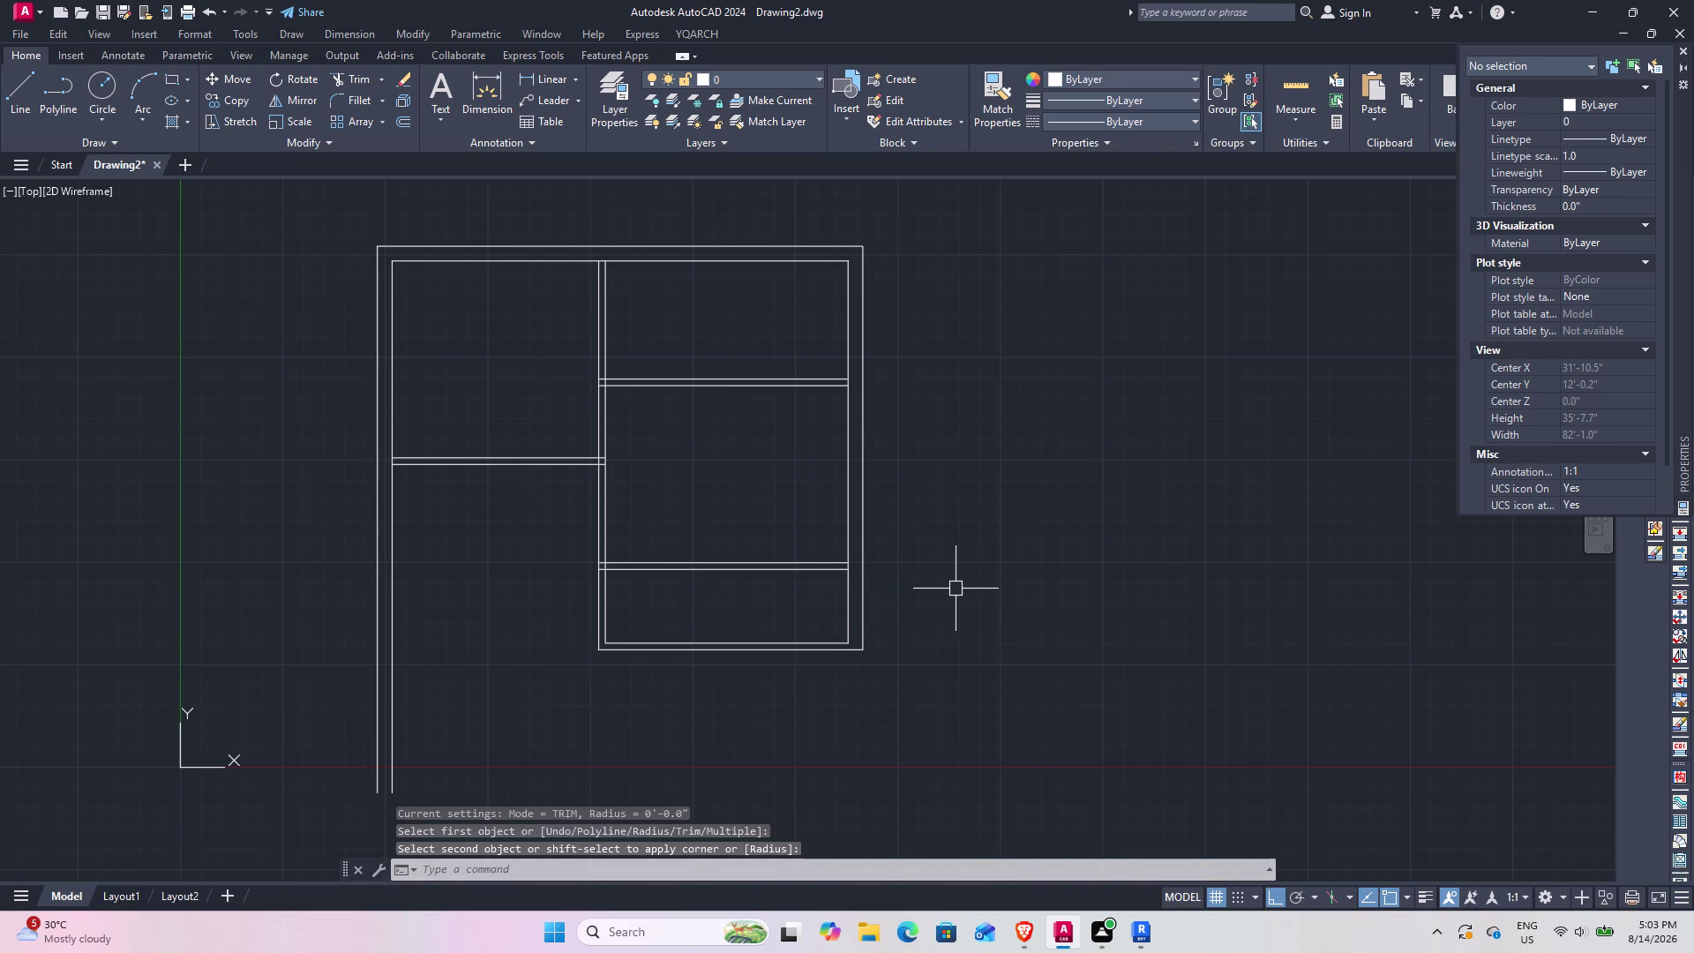
middle_drag(884, 692, 914, 585)
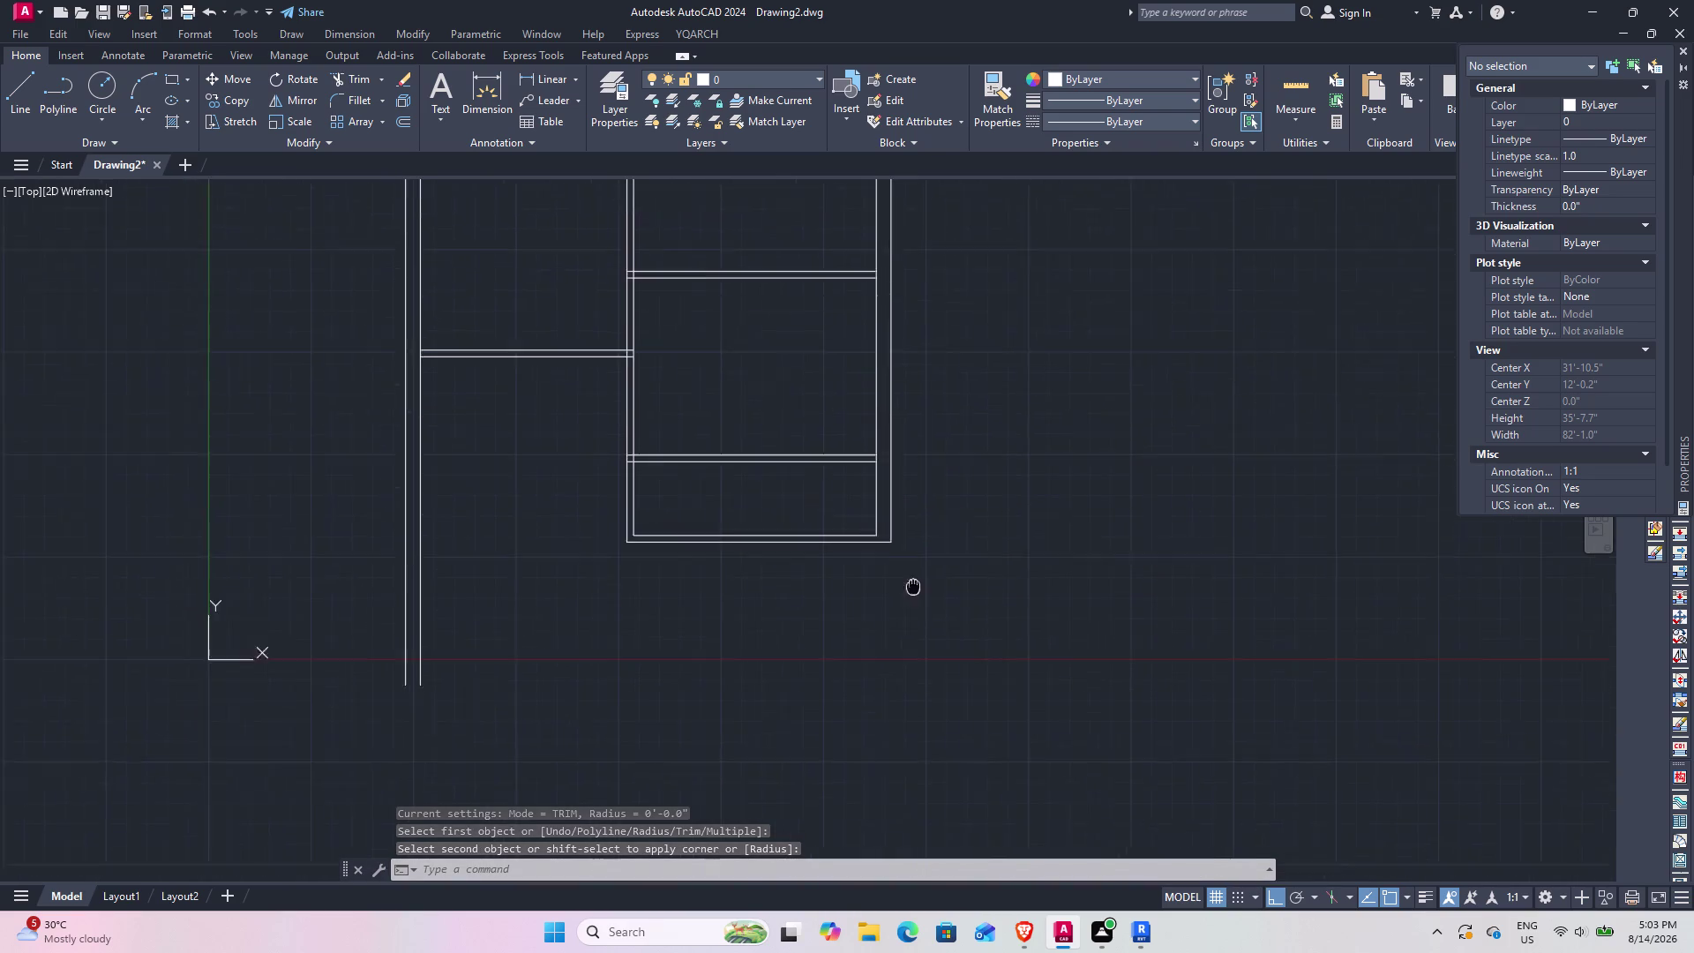
middle_drag(913, 585, 911, 662)
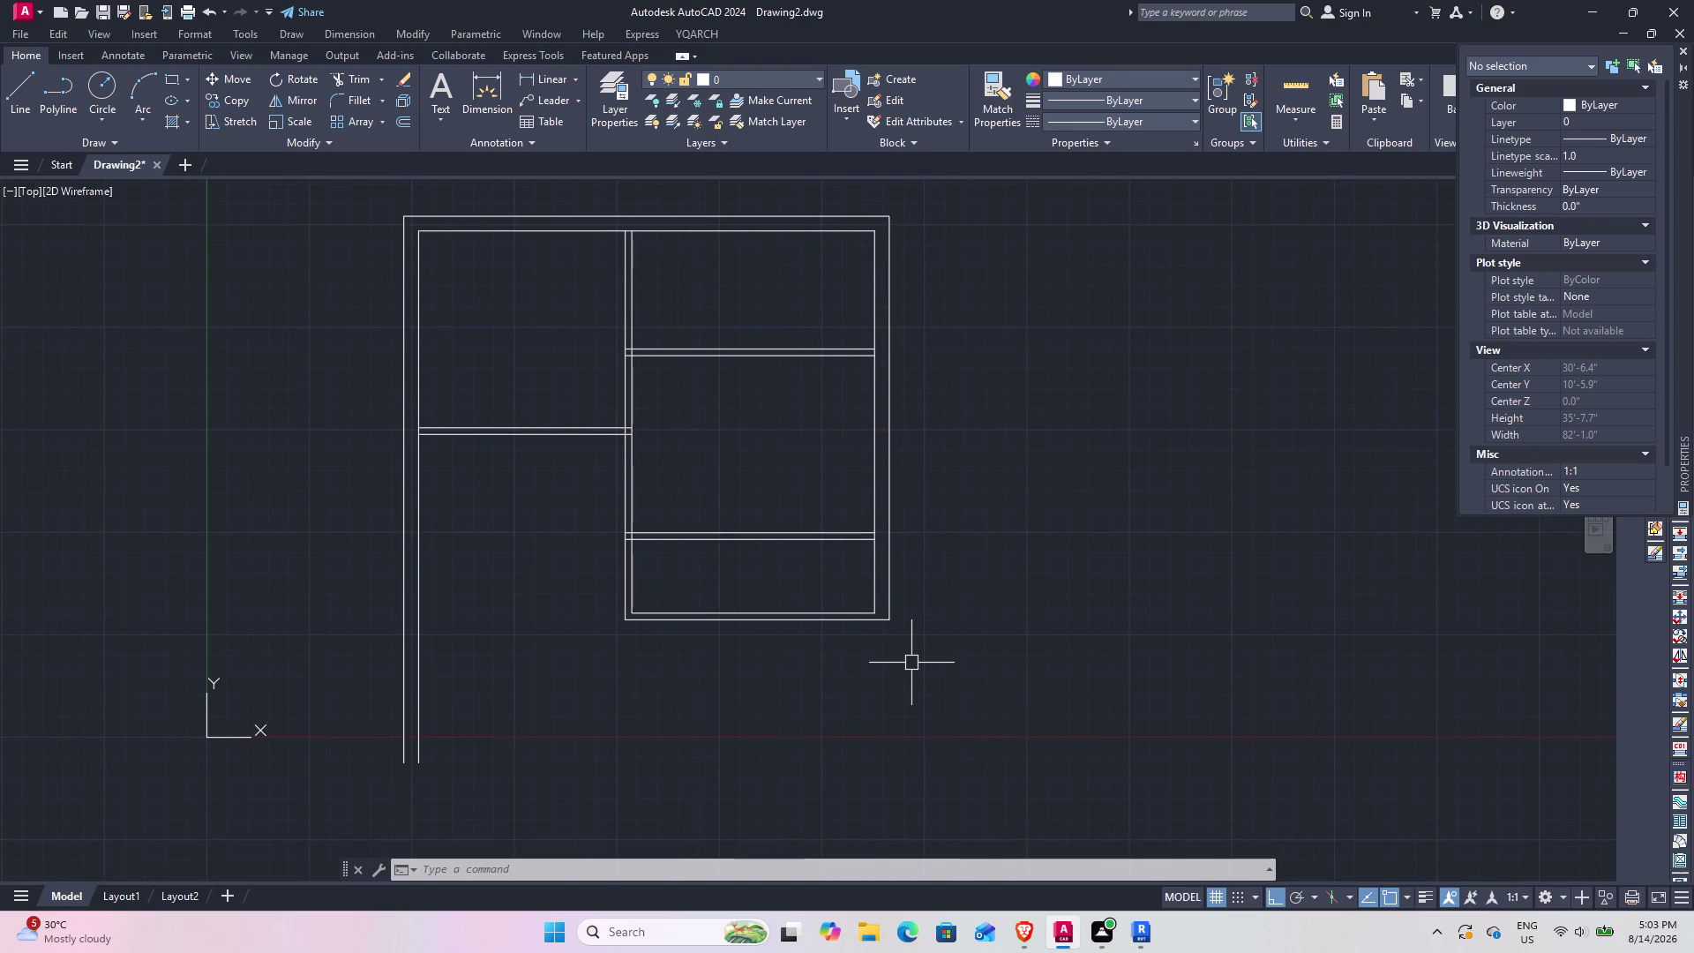
key(Escape)
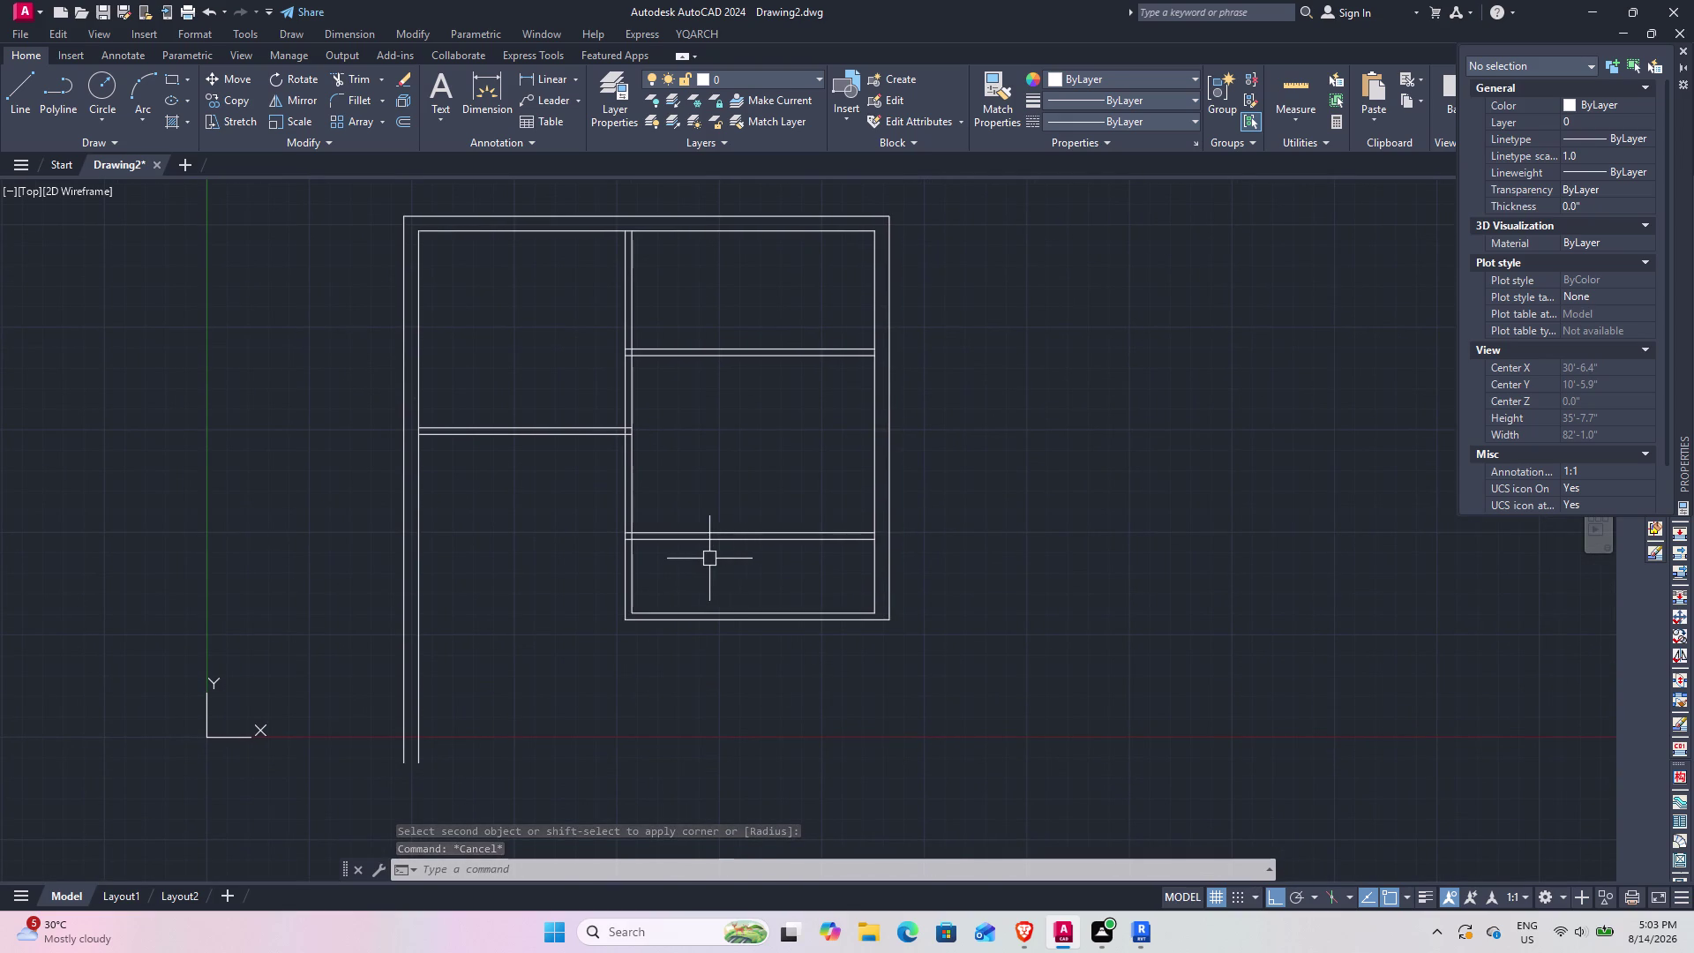
scroll(up, 3)
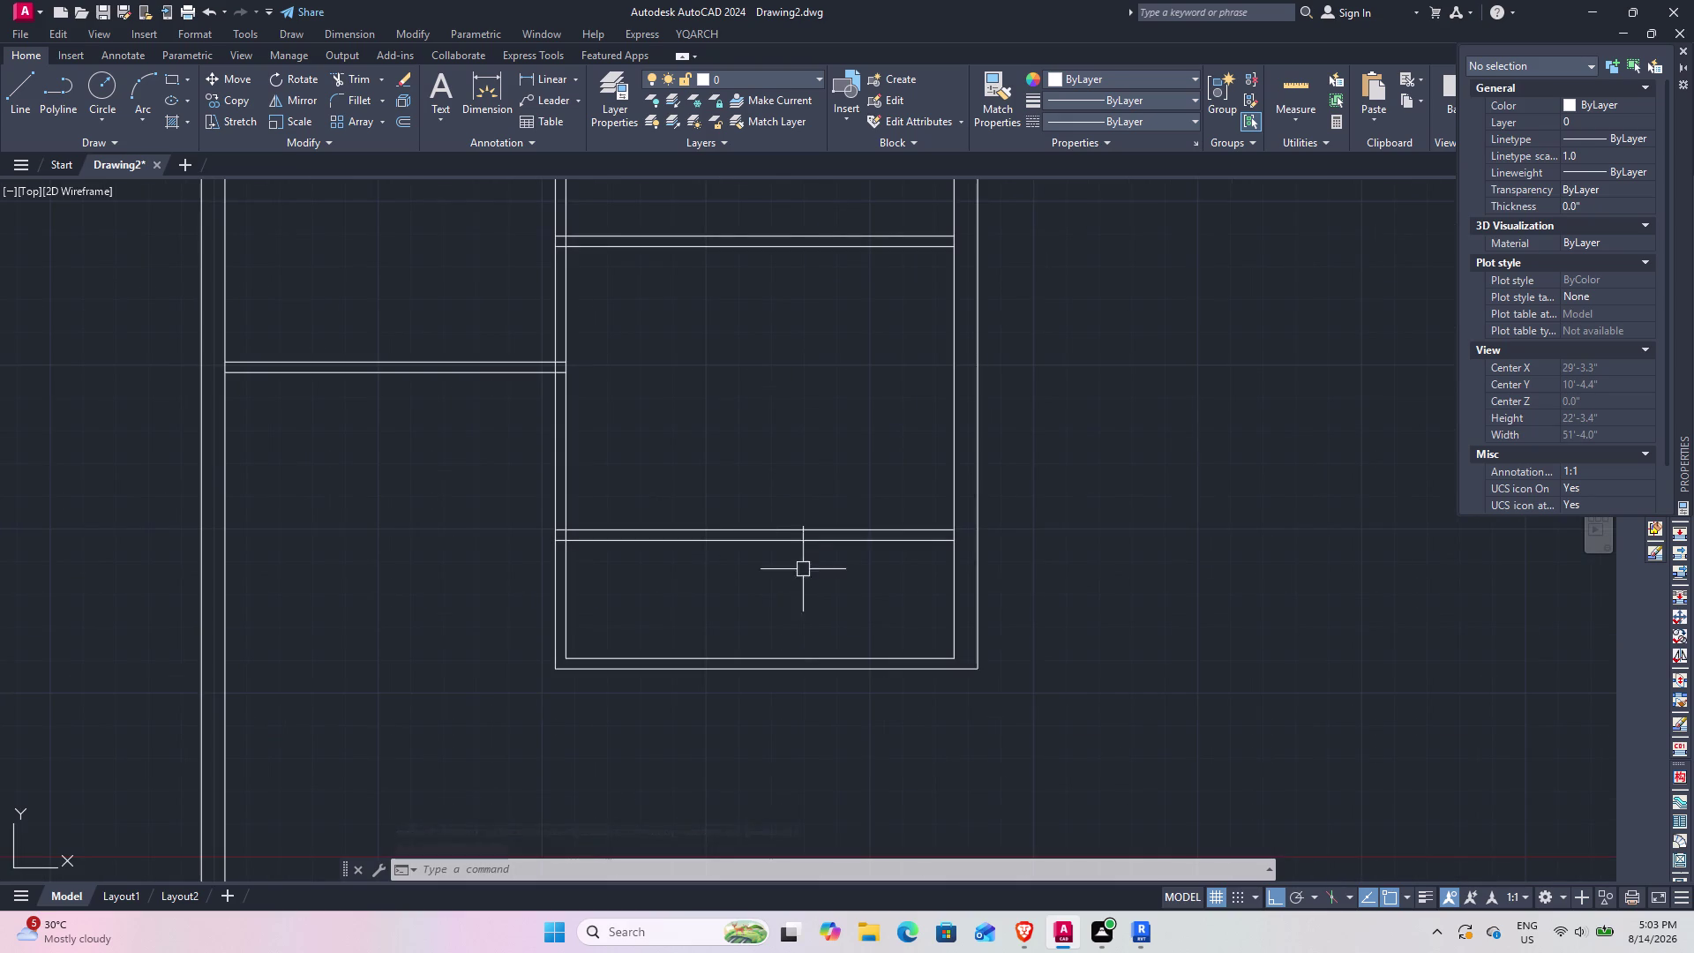
middle_drag(816, 576, 788, 656)
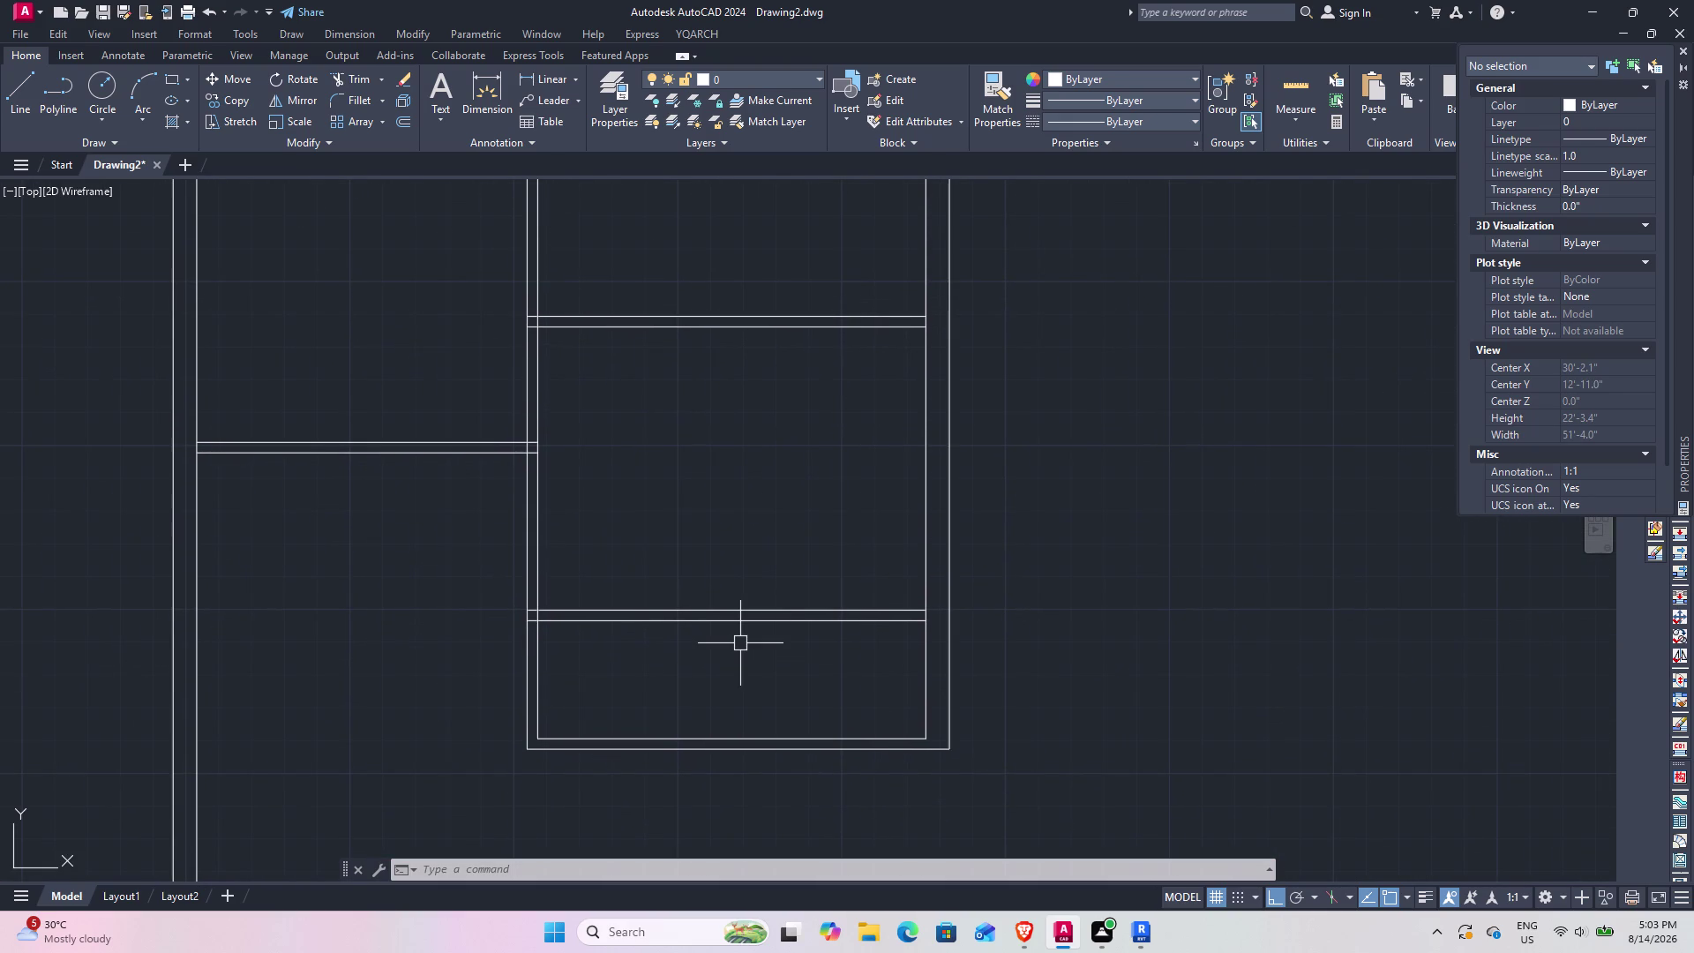
Start an offset with a 6-foot distance.
text(O)
key(space)
text(6')
key(Return)
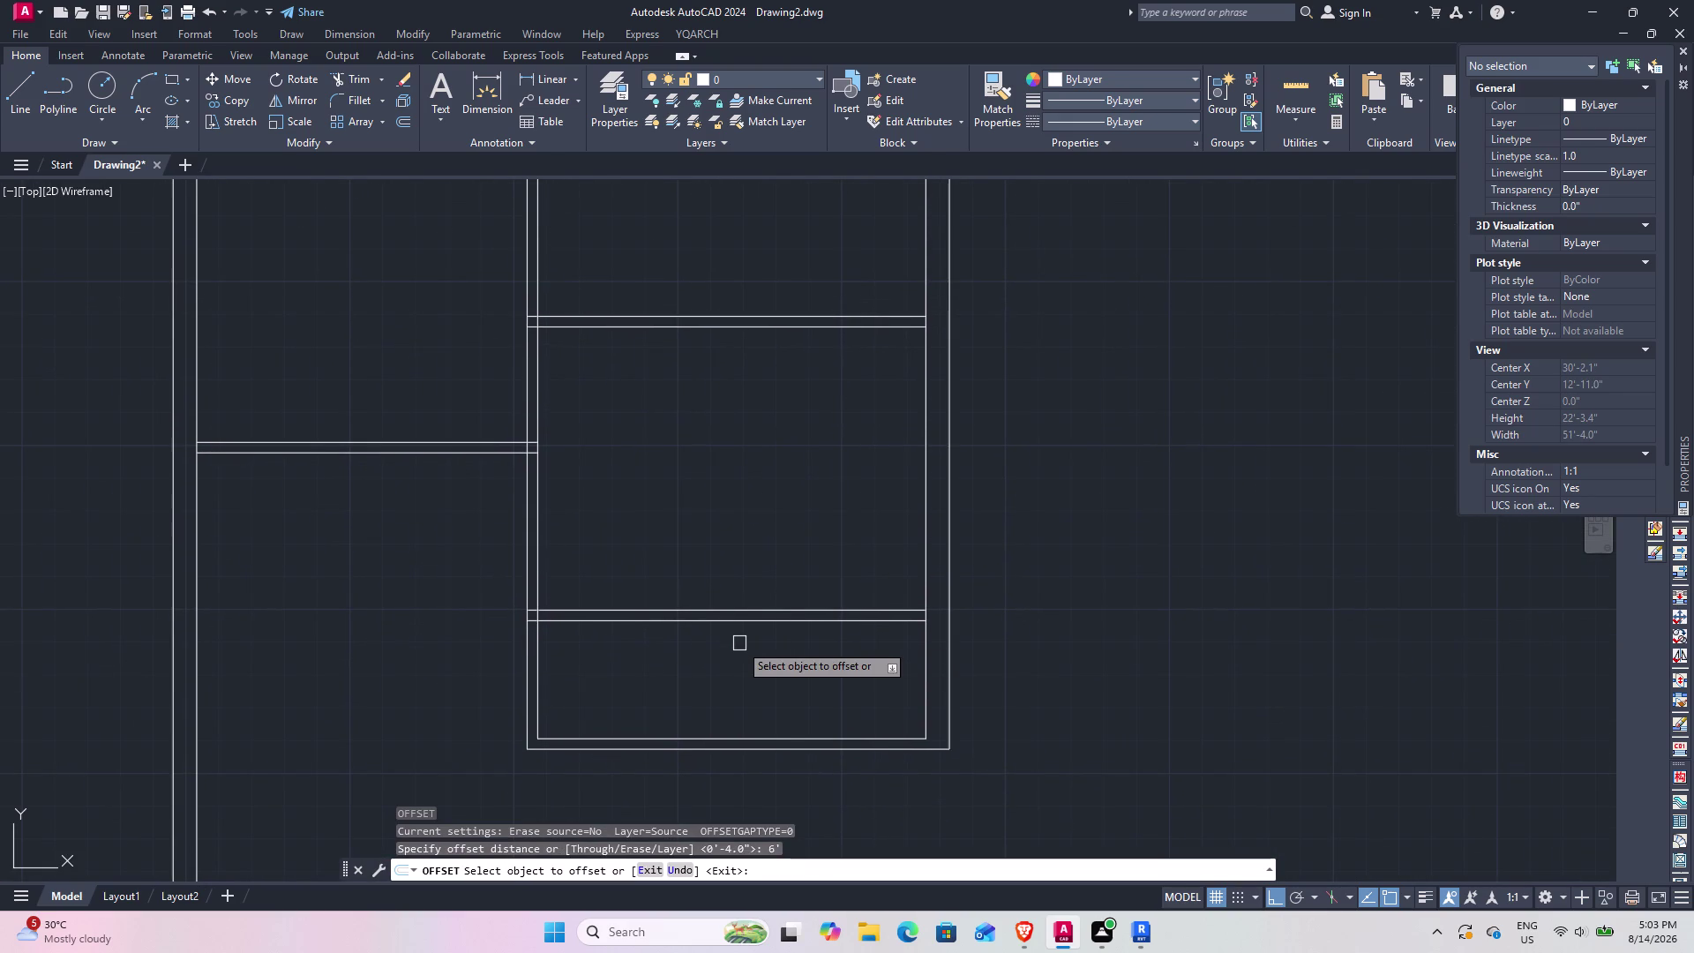
Copy the inner left wall 6' right, then add a 4-inch parallel line beside it.
click(539, 693)
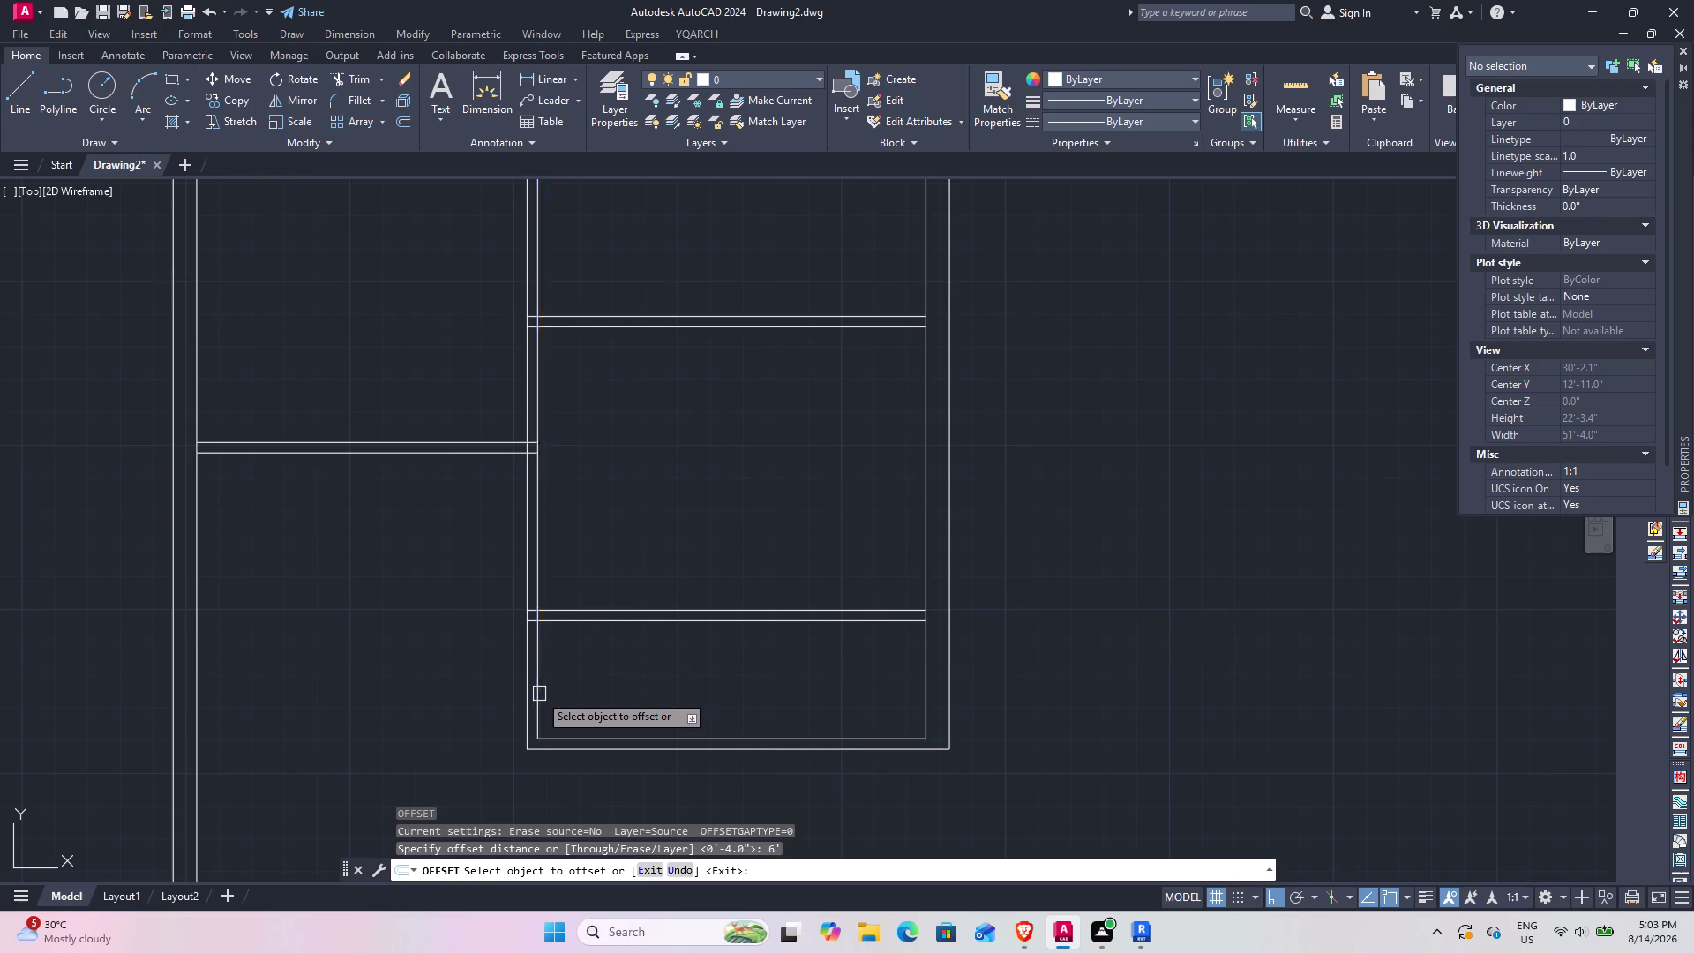
click(650, 691)
key(space)
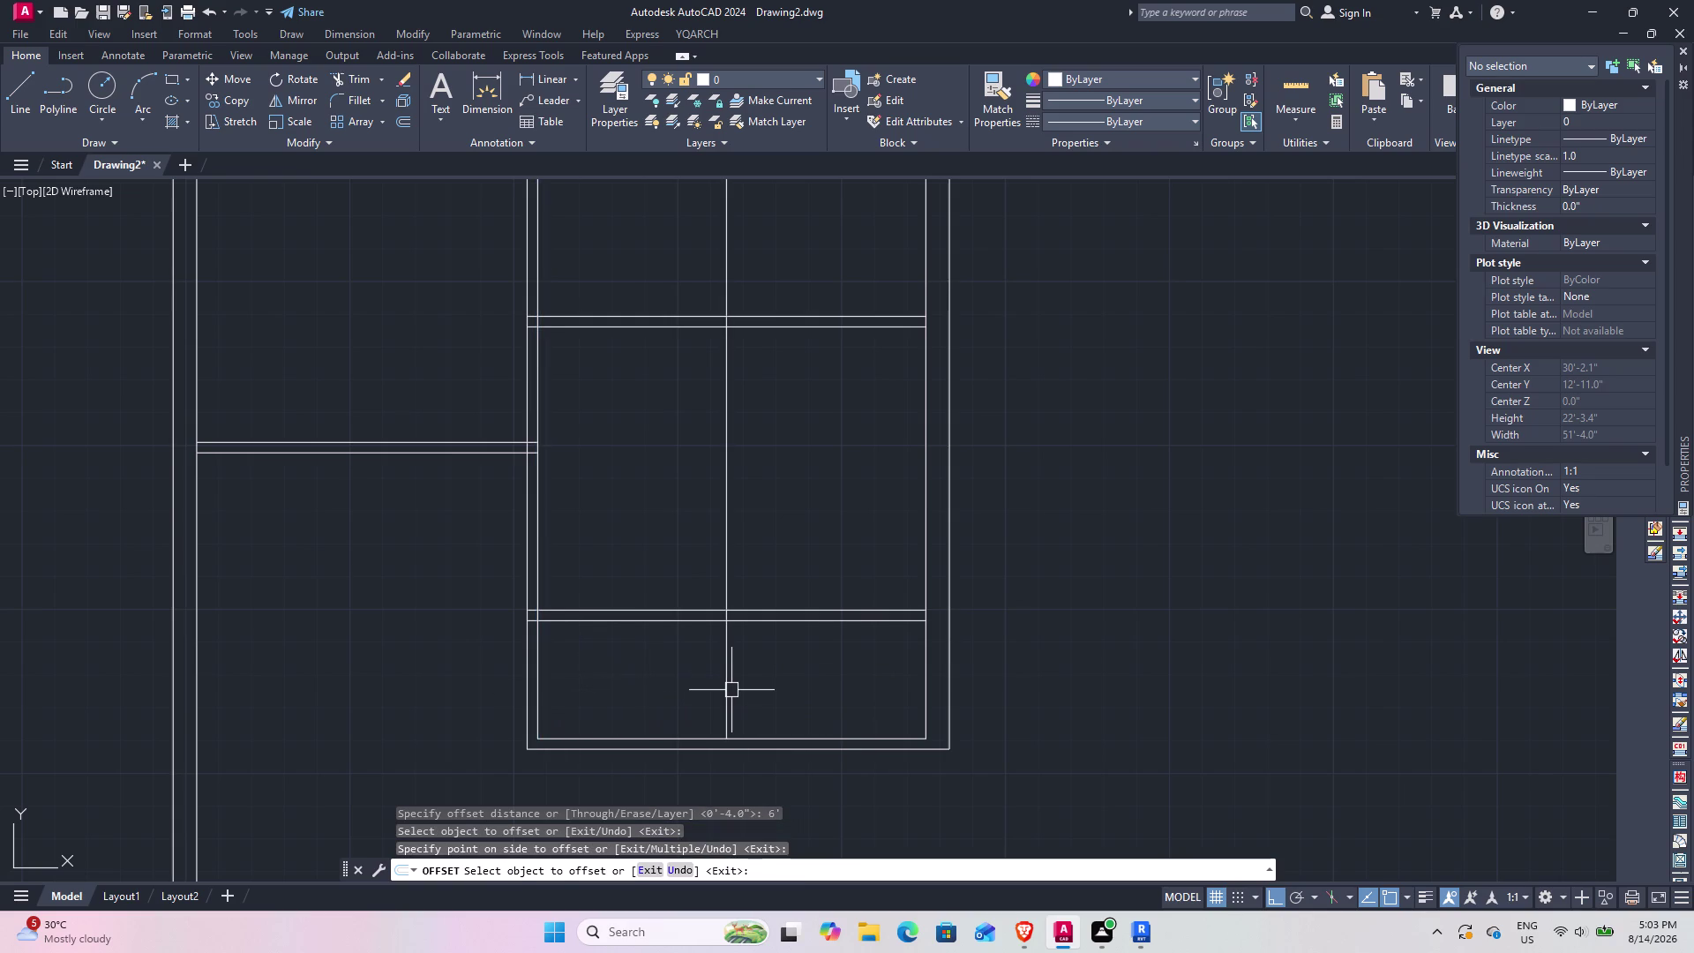
key(space)
text(4)
key(Return)
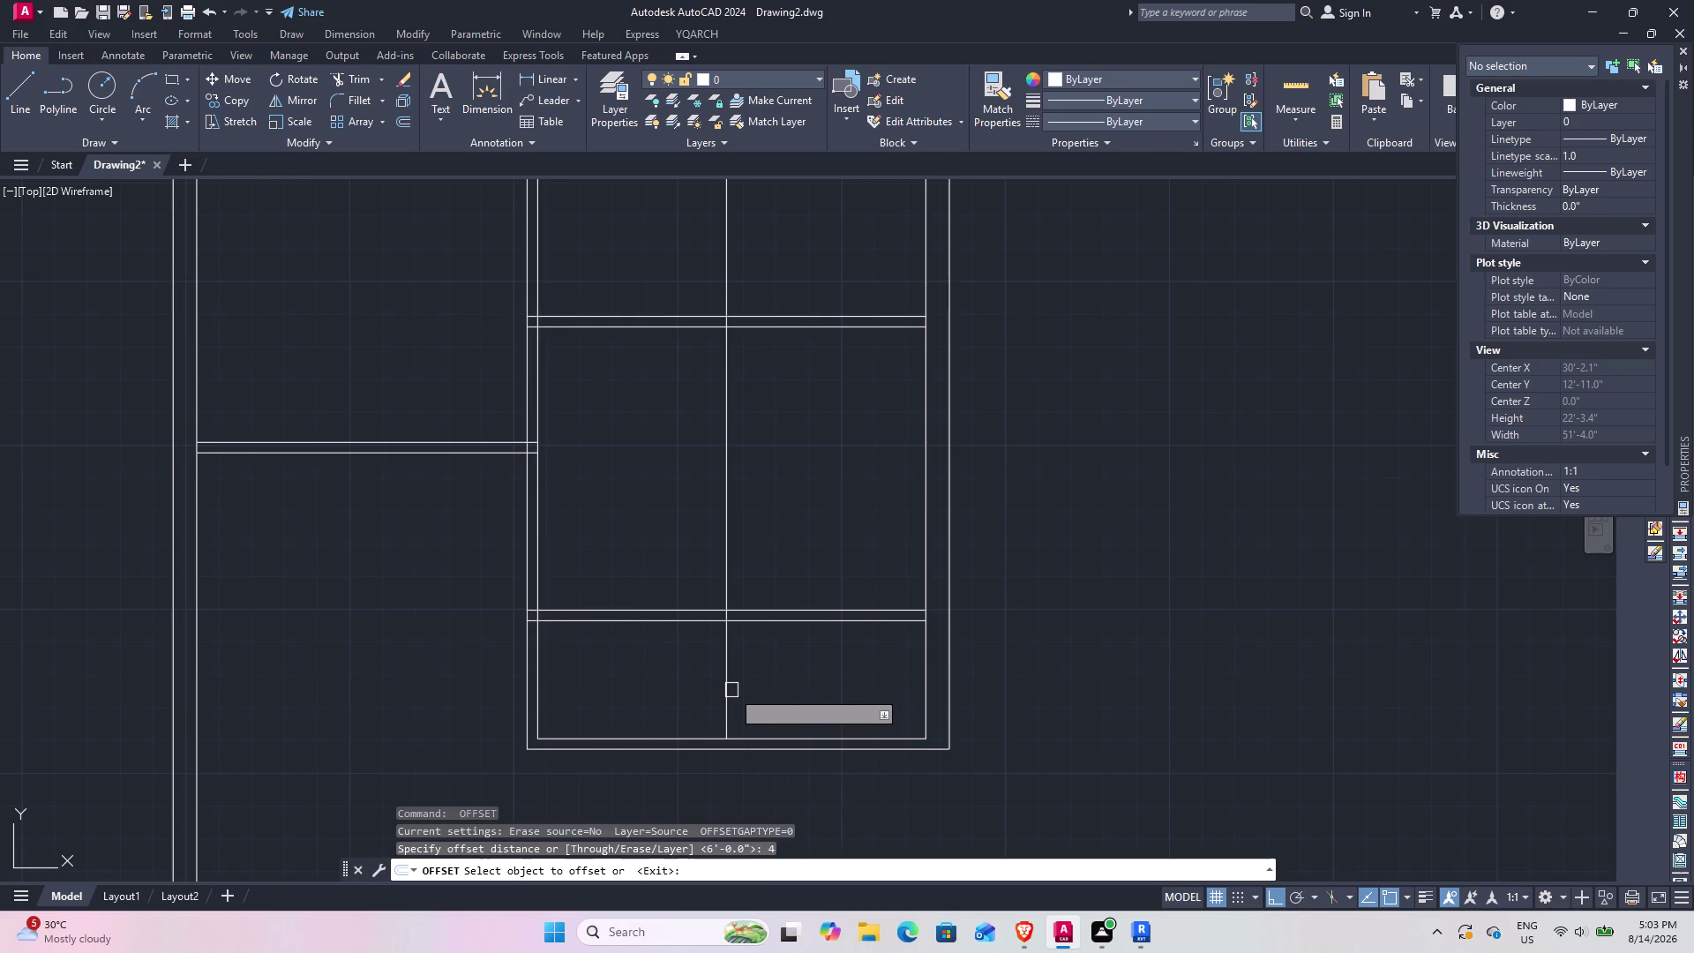
click(730, 677)
click(784, 677)
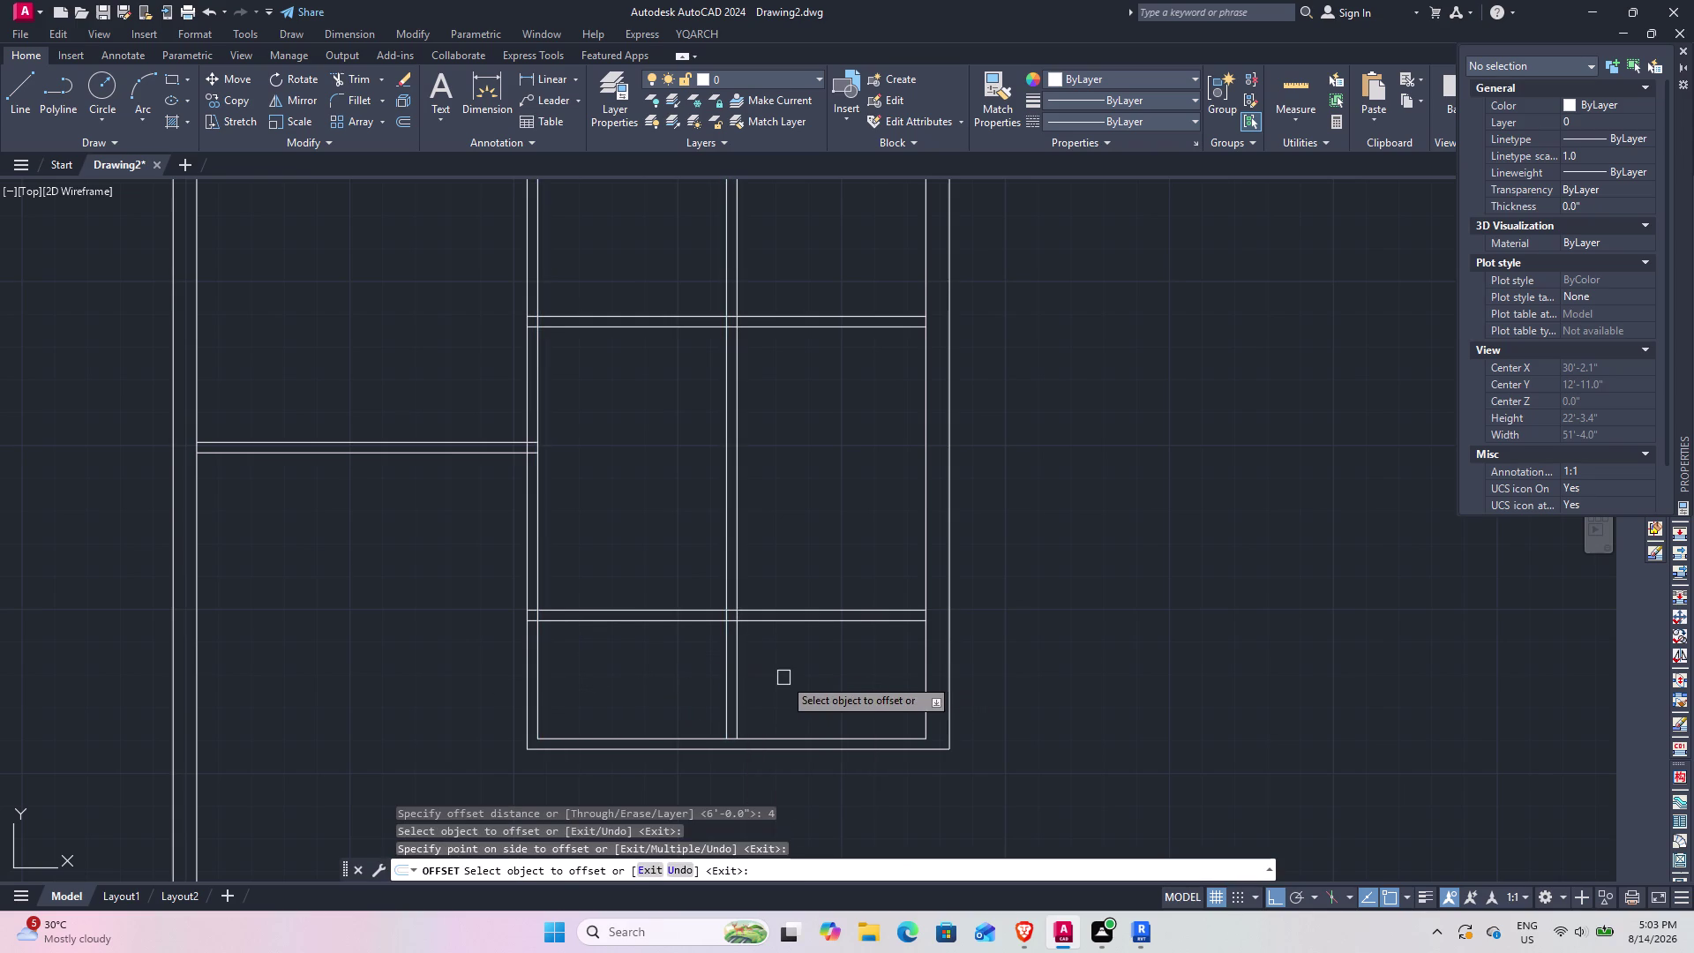
key(Escape)
scroll(up, 3)
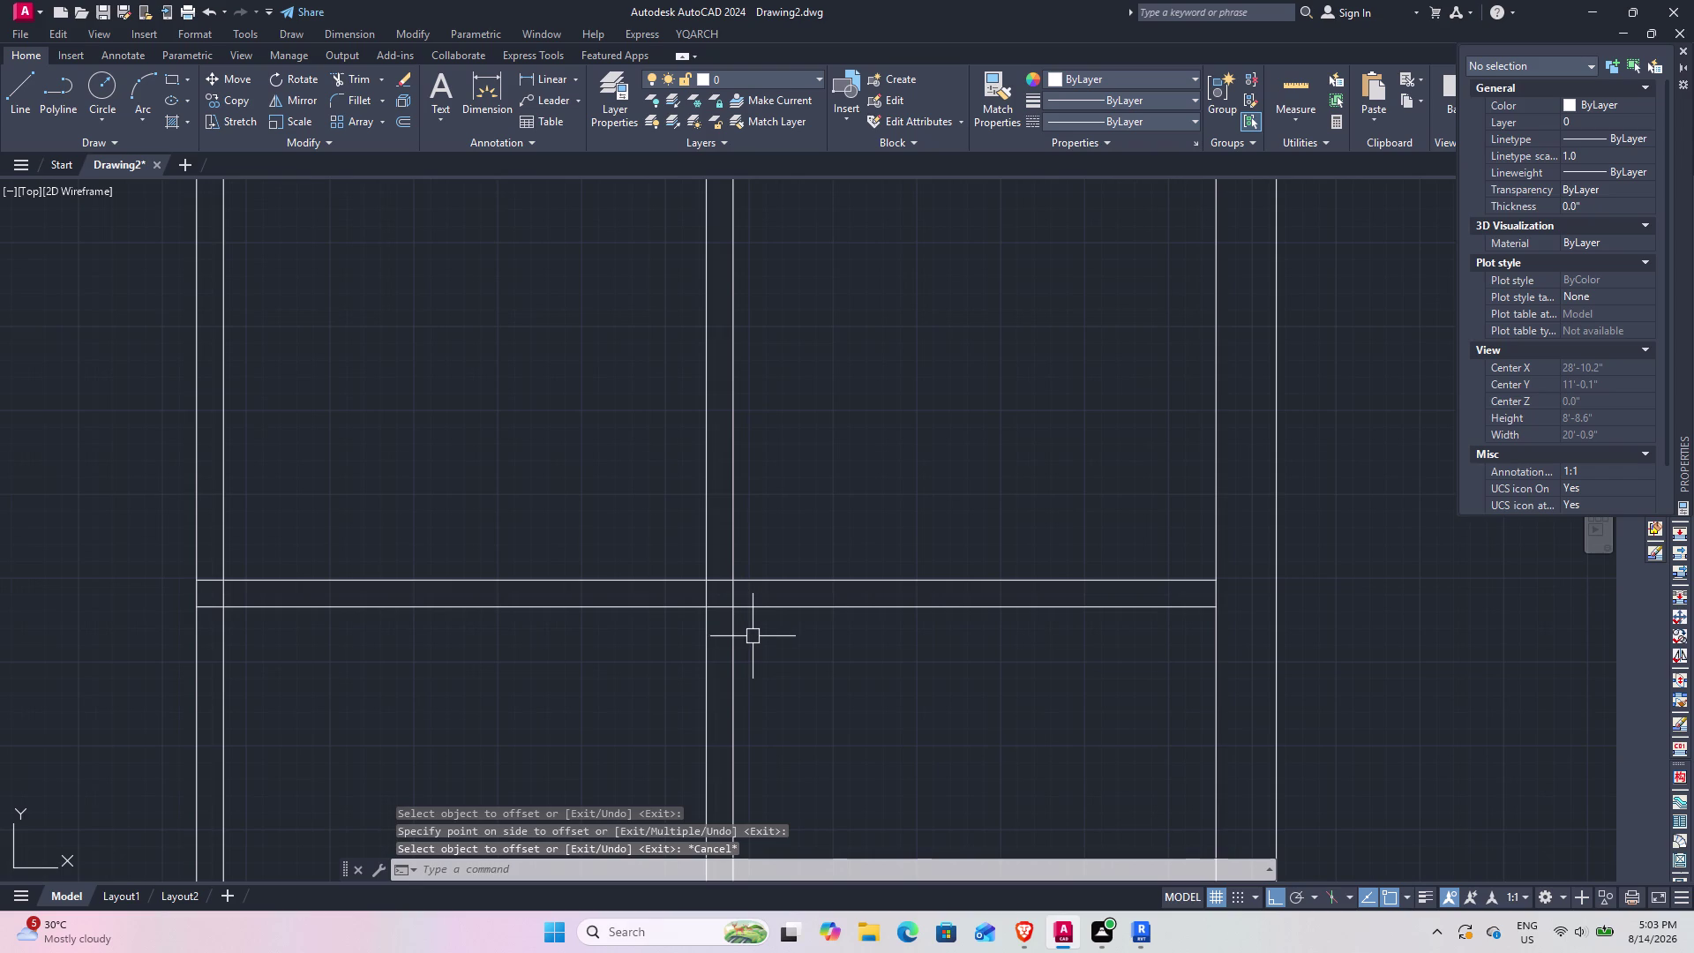
Trim two pieces of the new partition with TR, then cancel trimming.
text(TR)
key(space)
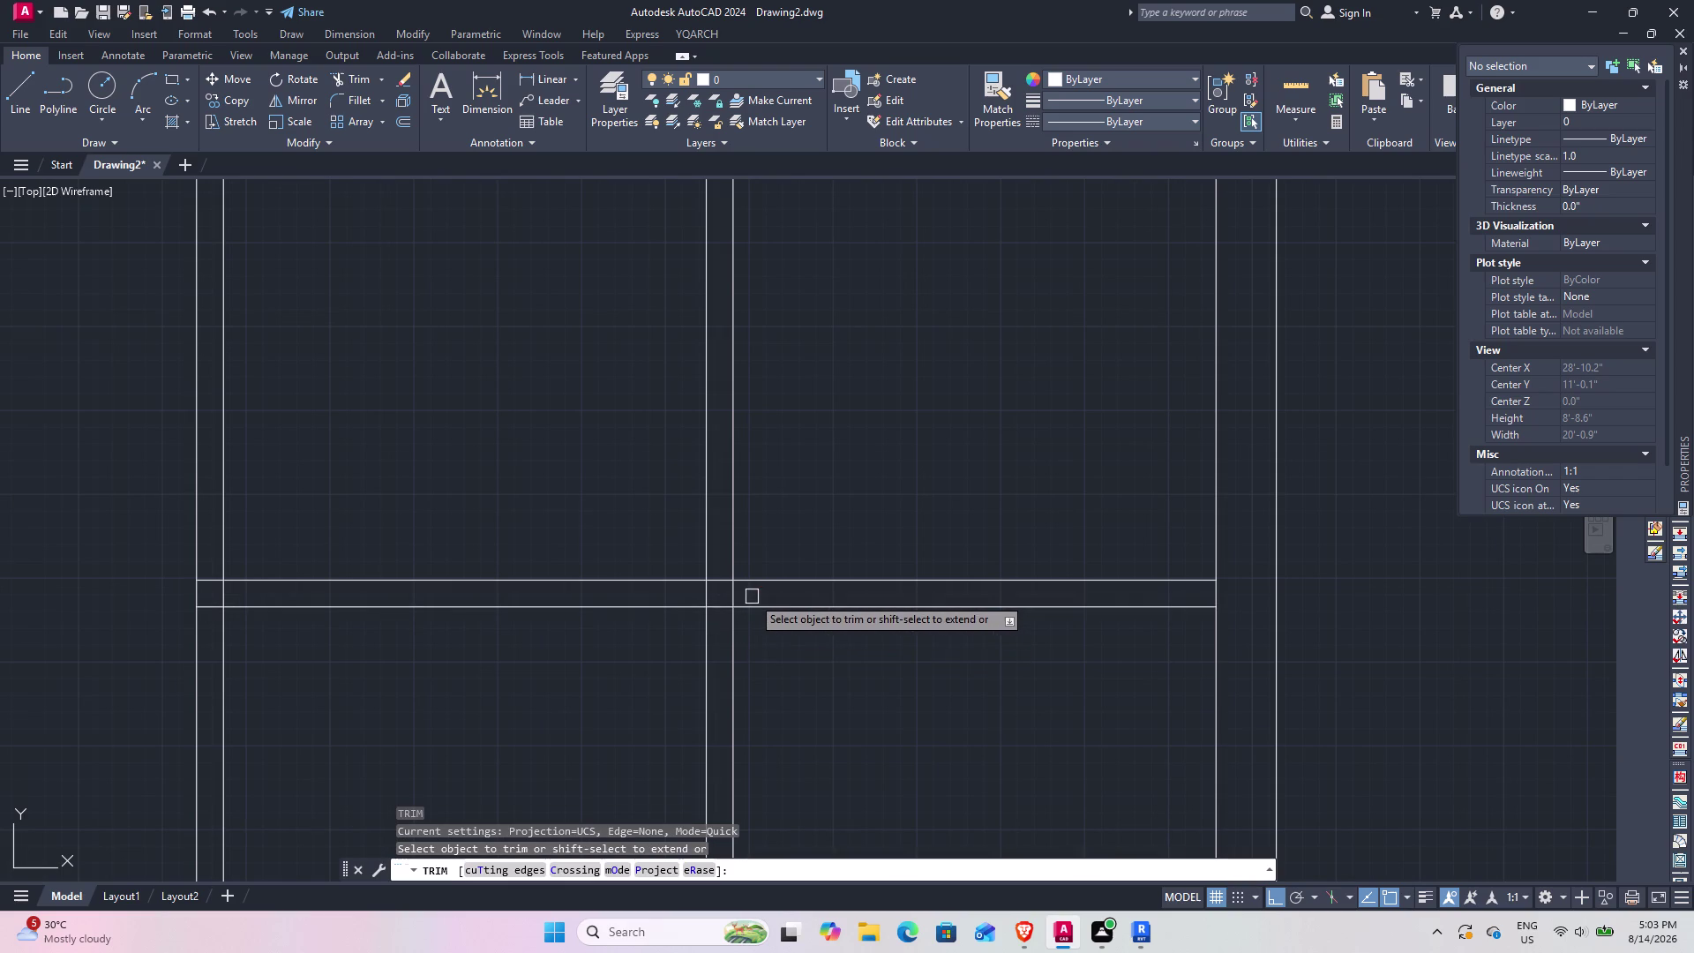
click(751, 596)
click(696, 594)
key(Escape)
Erase the partition pieces above the bottom room and pan out to view the wing.
drag(779, 517, 750, 501)
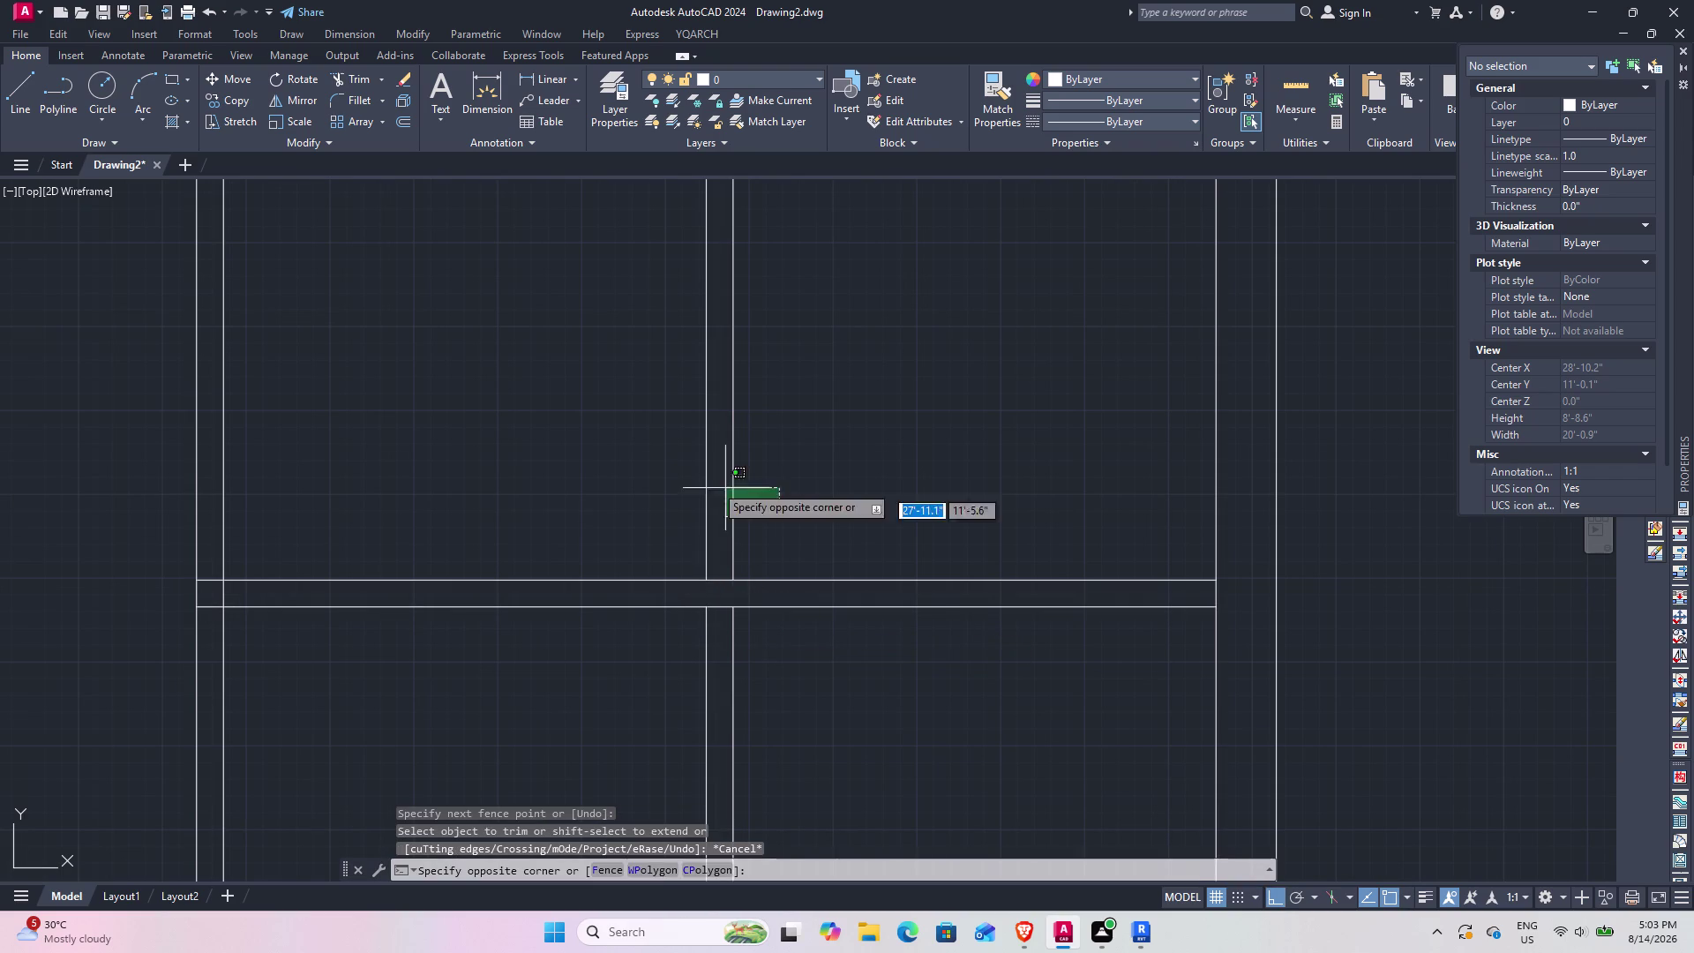
click(674, 464)
right_click(674, 465)
click(716, 571)
scroll(down, 3)
middle_drag(650, 577, 713, 638)
scroll(down, 3)
middle_drag(715, 675, 829, 550)
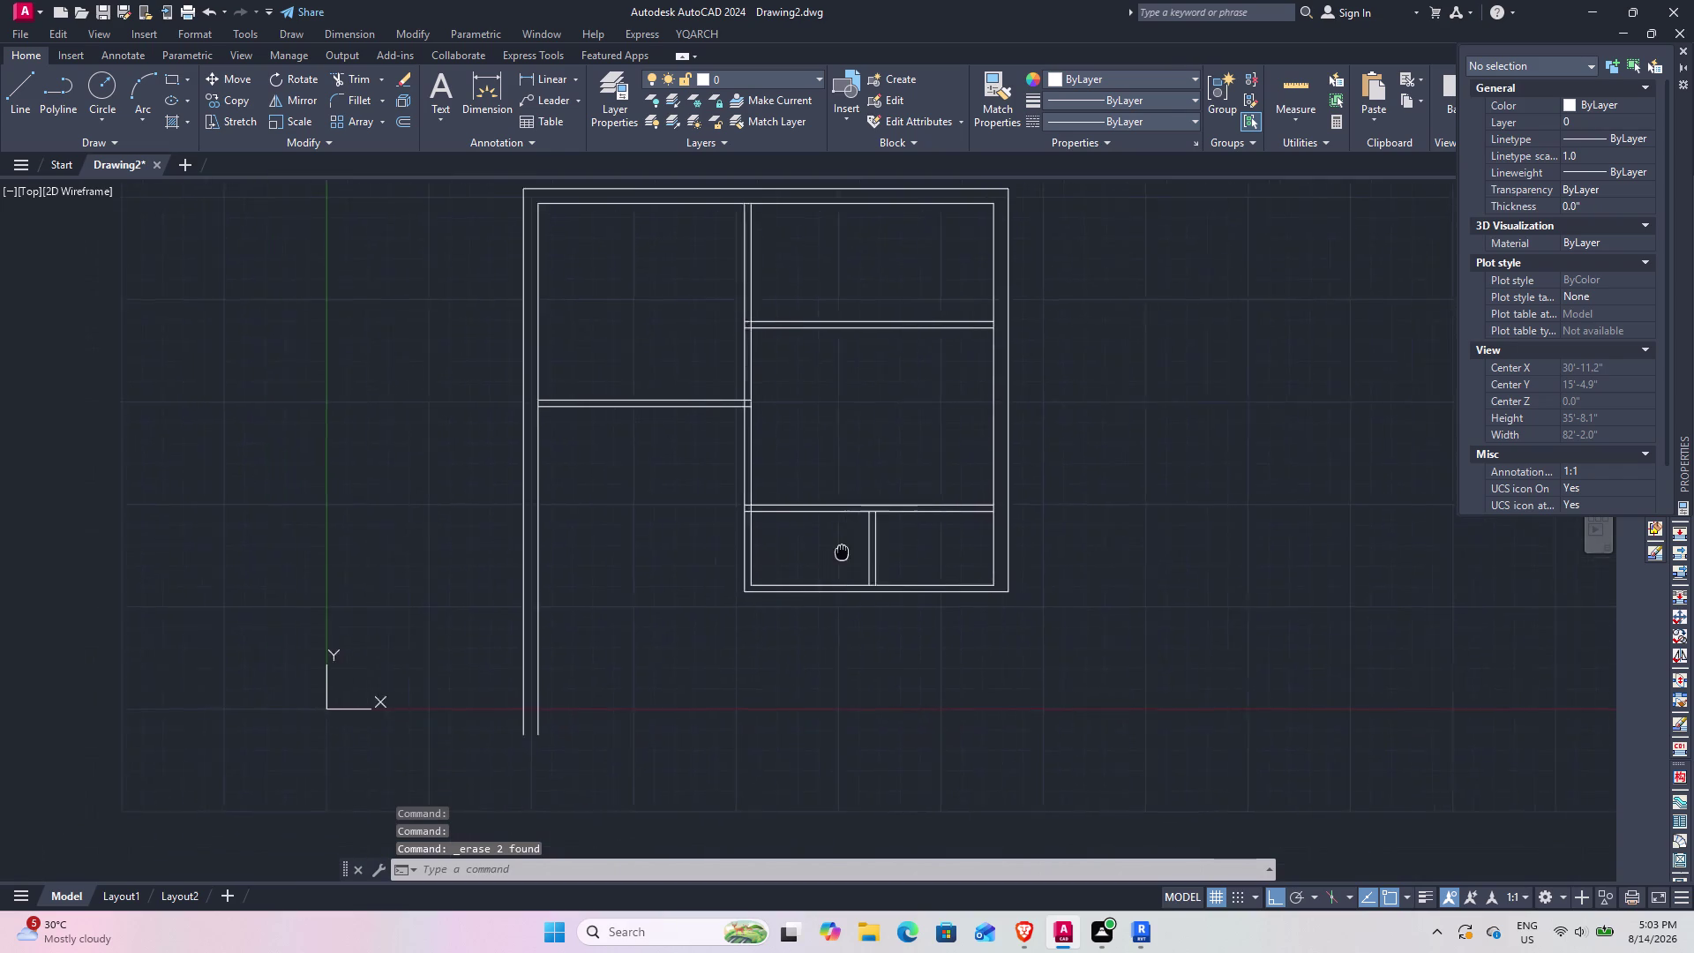
middle_drag(829, 551, 895, 556)
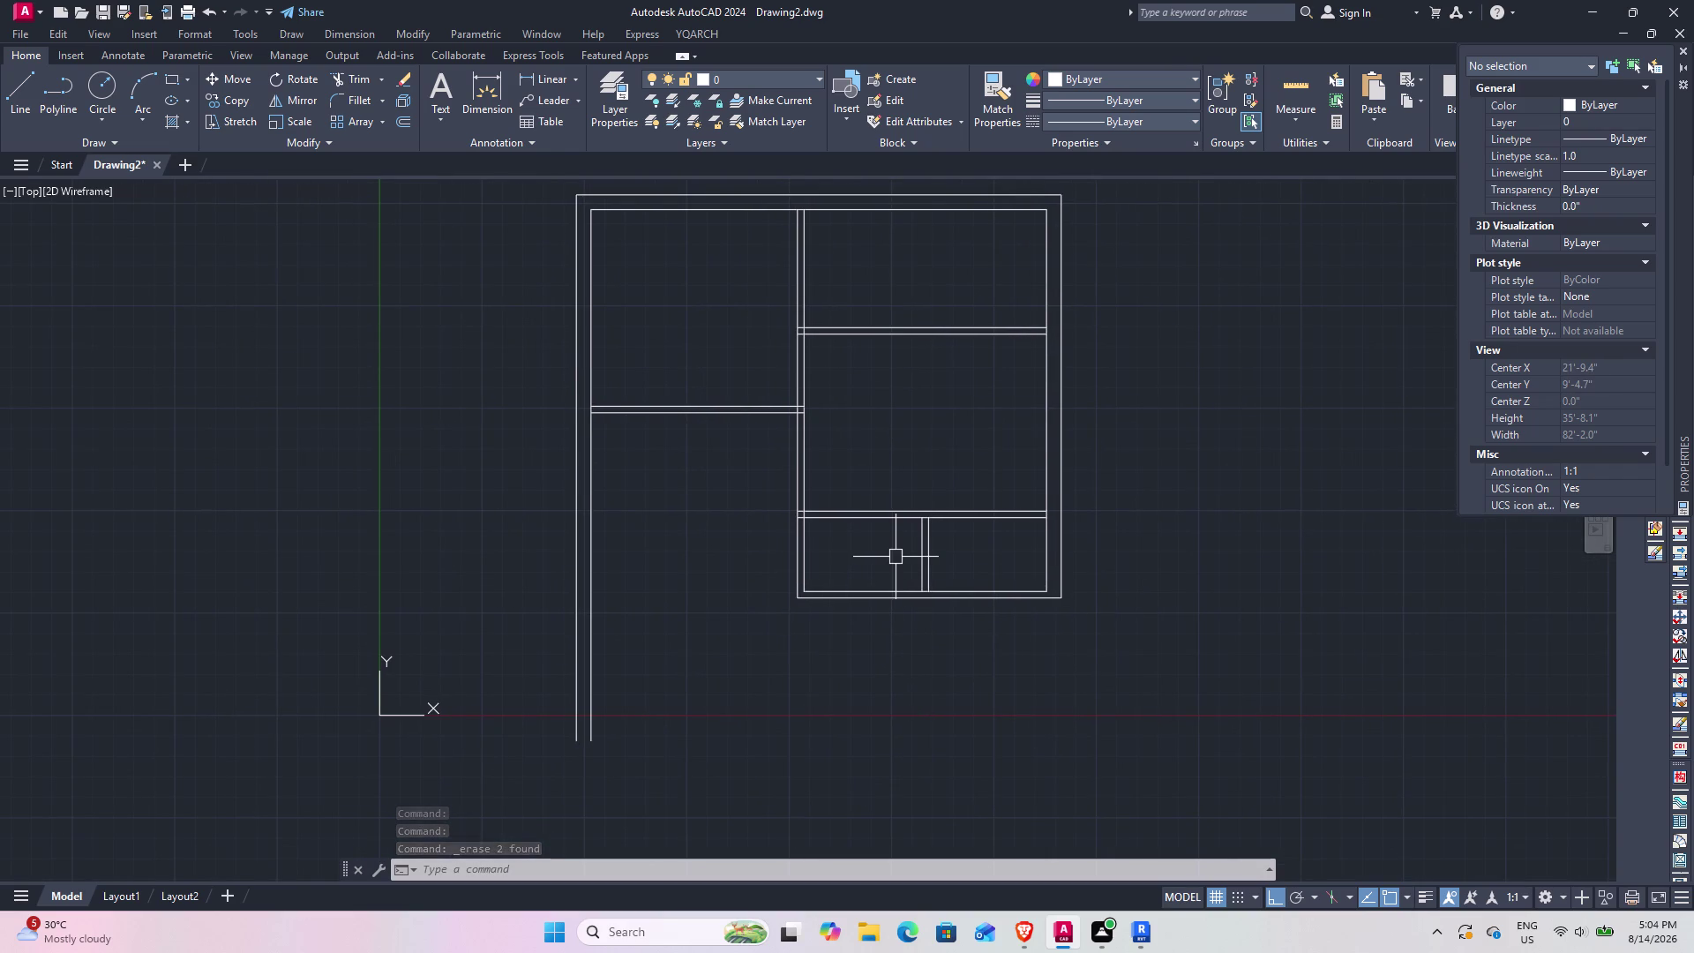
middle_drag(845, 657, 841, 616)
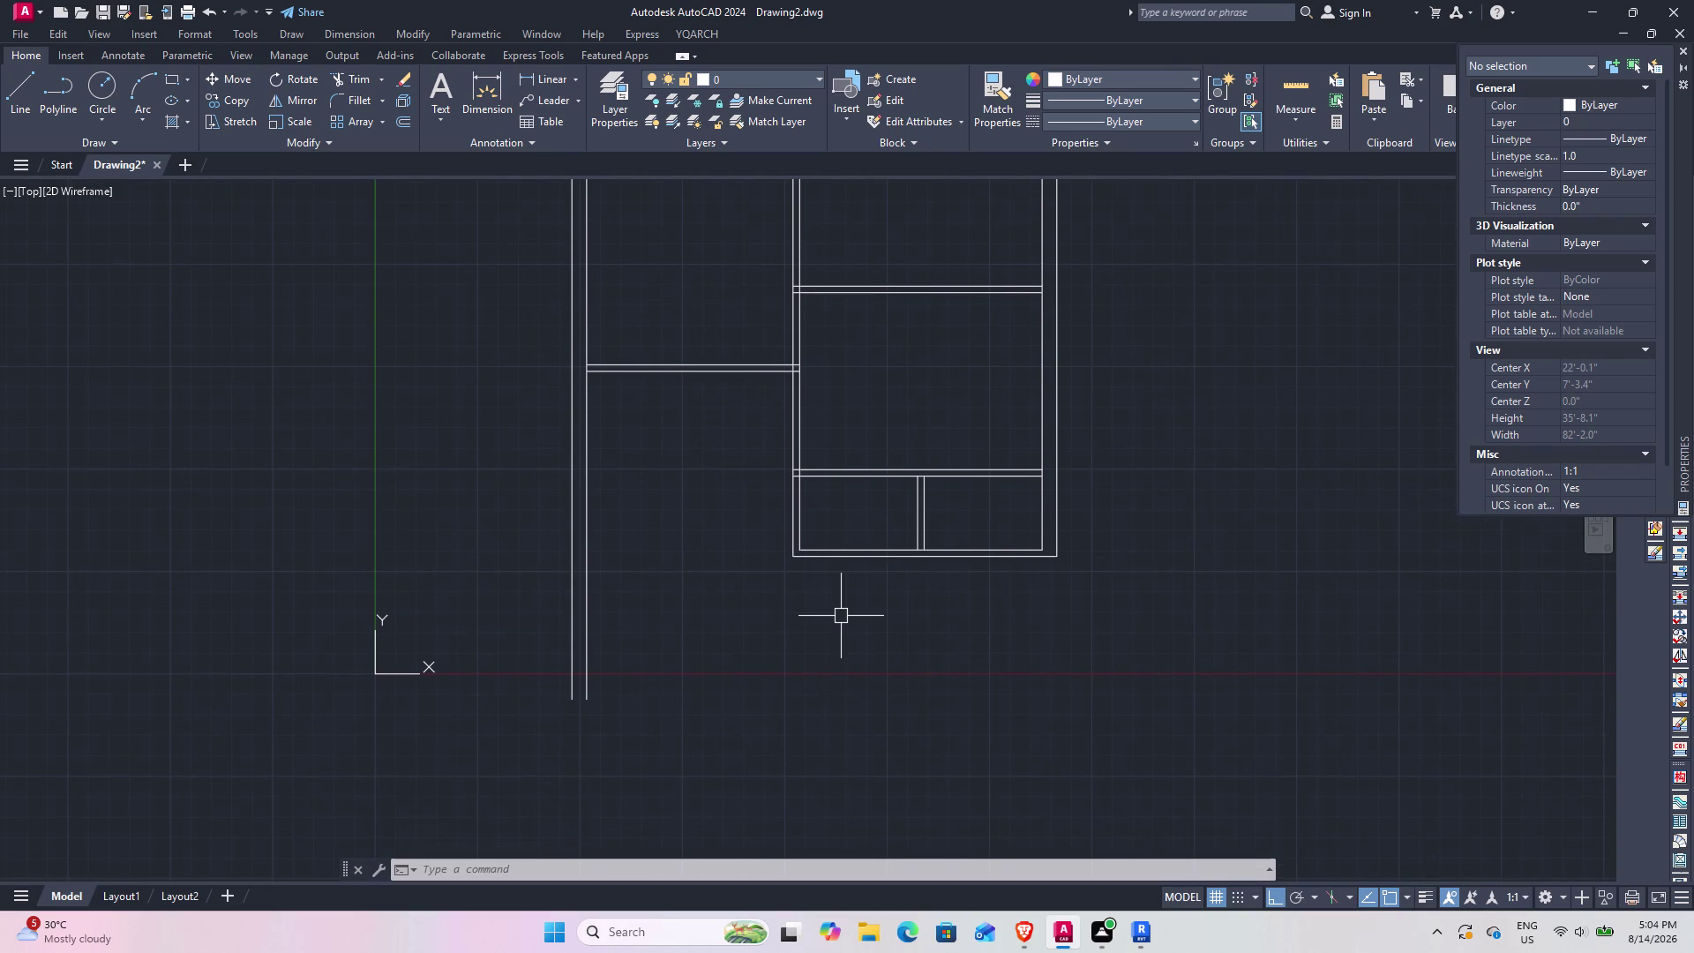